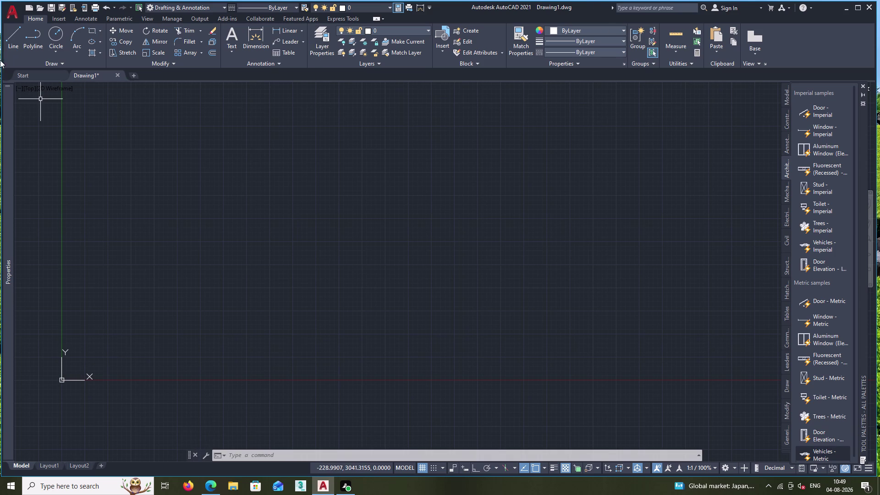
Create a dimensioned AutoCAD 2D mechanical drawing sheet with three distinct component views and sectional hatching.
Draw a circle of diameter 94 at a picked centre point.
click(55, 33)
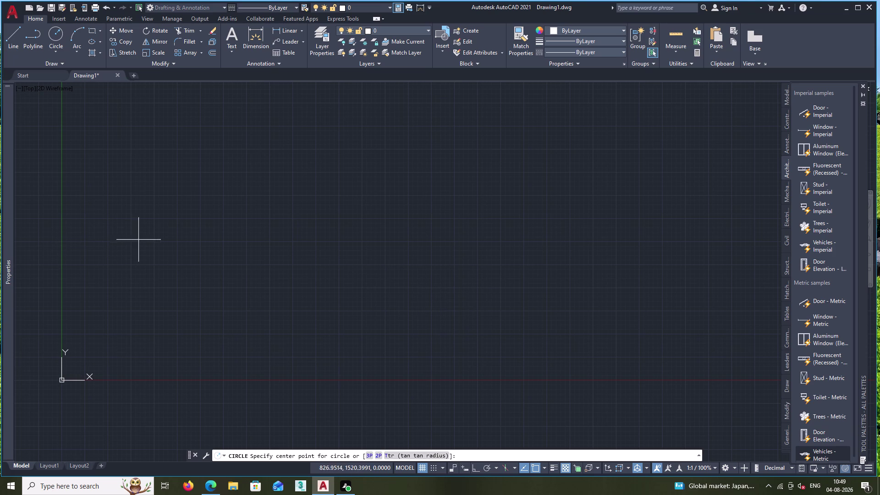
click(222, 207)
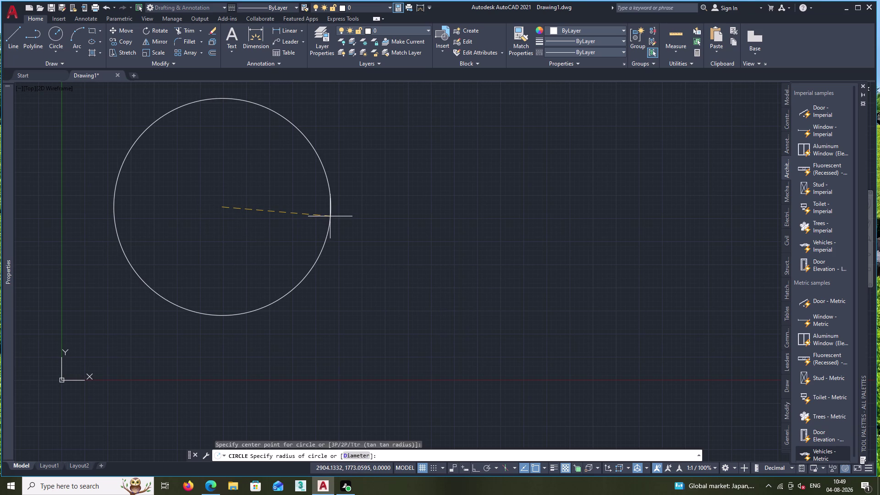
click(353, 453)
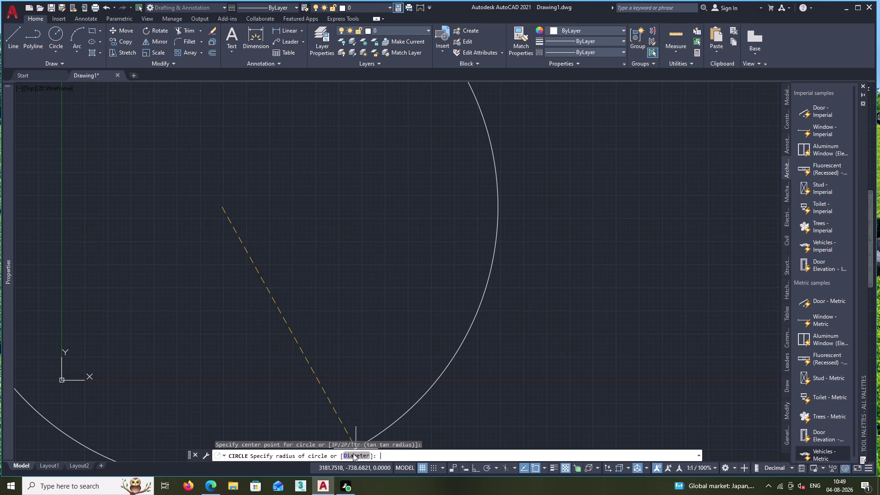
text(94)
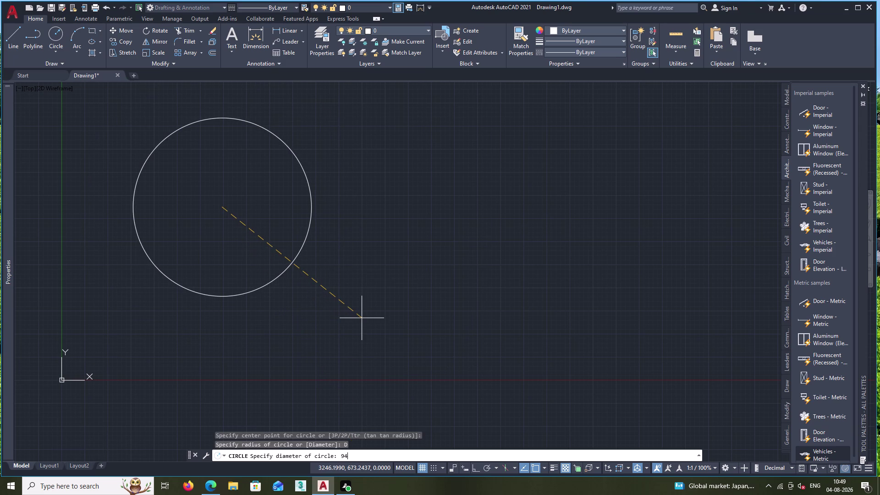
key(Return)
scroll(up, 3)
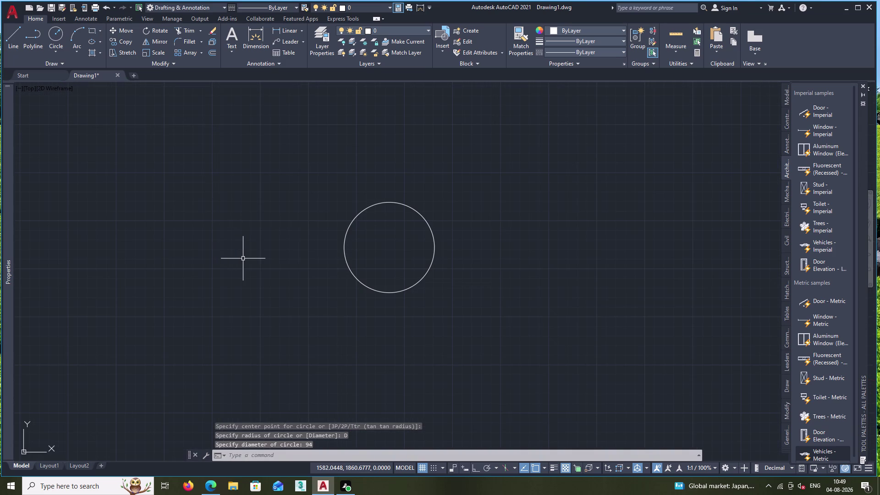
key(space)
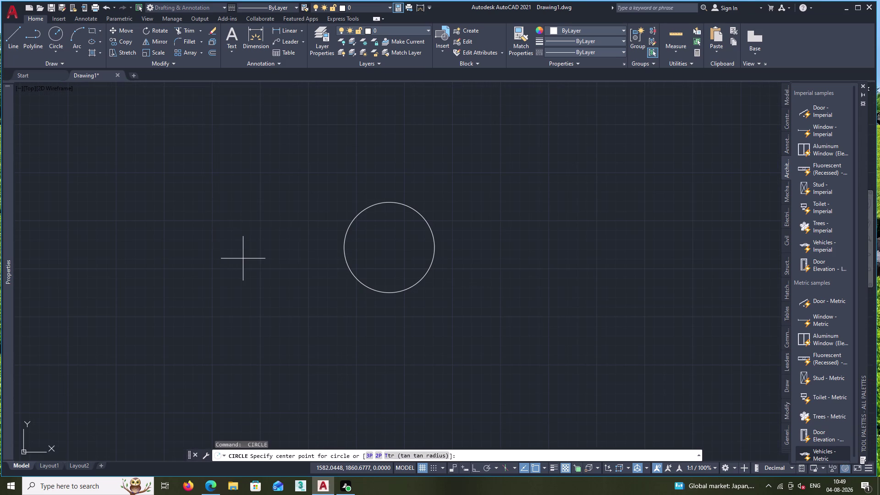
Draw a 74-diameter circle centred on the first circle's centre.
click(54, 38)
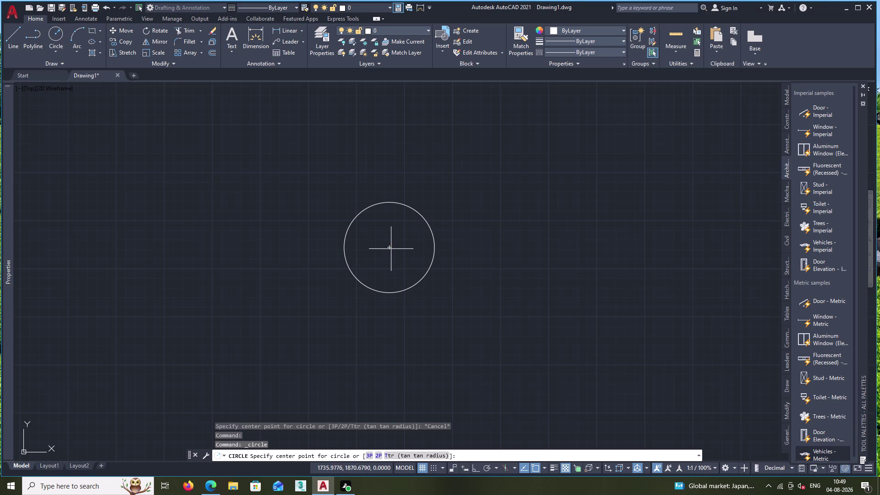
click(390, 248)
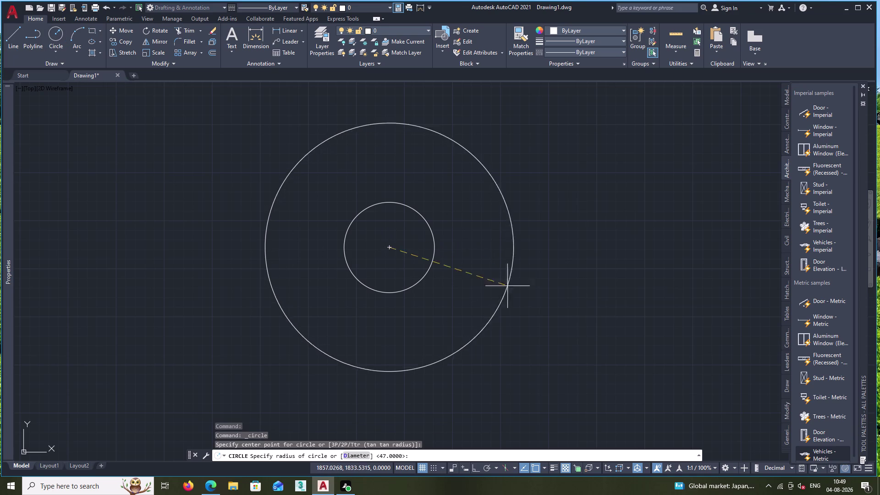
click(358, 453)
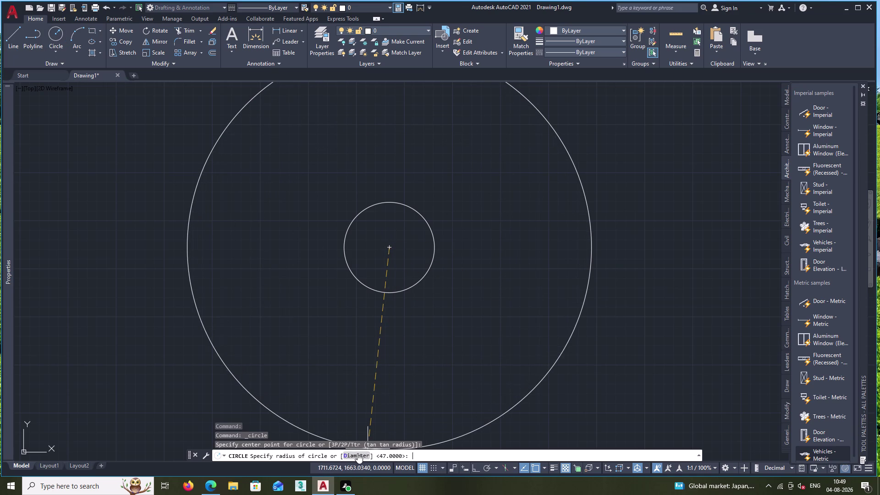
text(74)
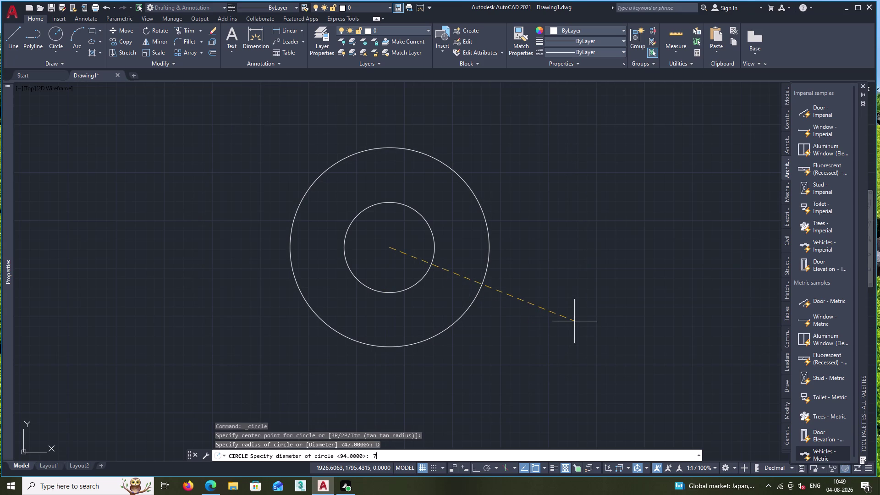
key(Return)
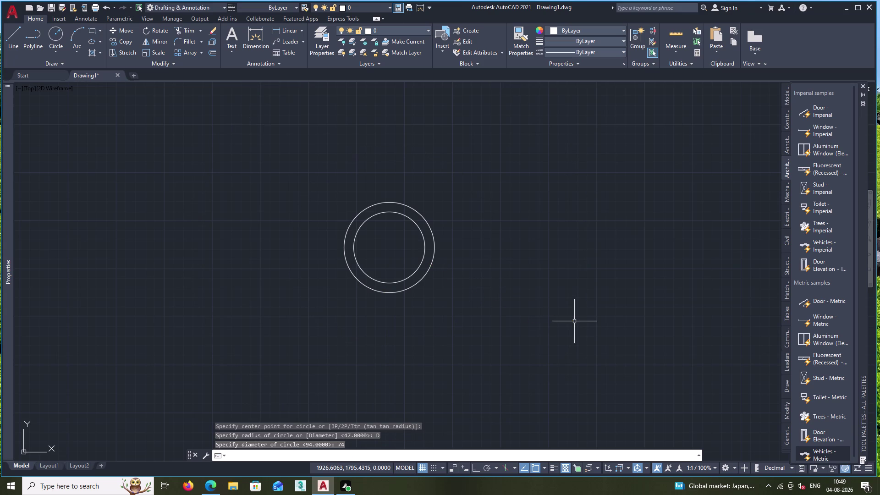
click(370, 288)
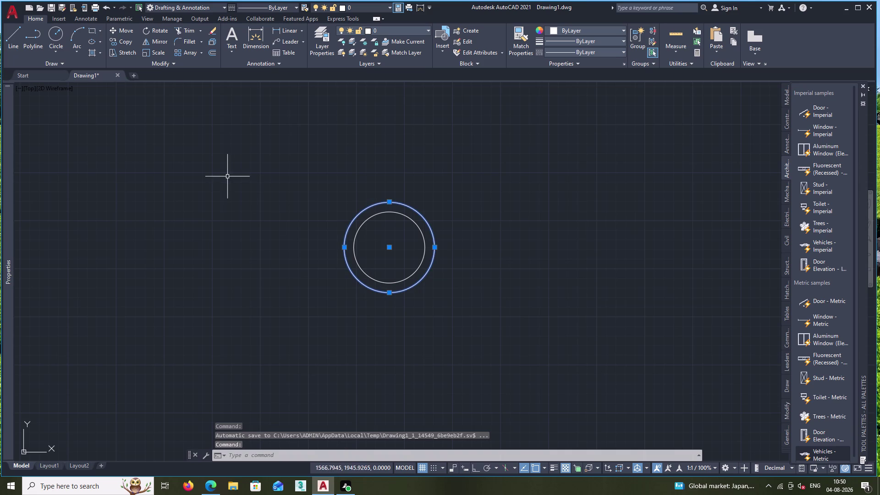
Draw the innermost 54-diameter circle on the shared centre, retrying once after an abandoned attempt.
key(Escape)
click(55, 35)
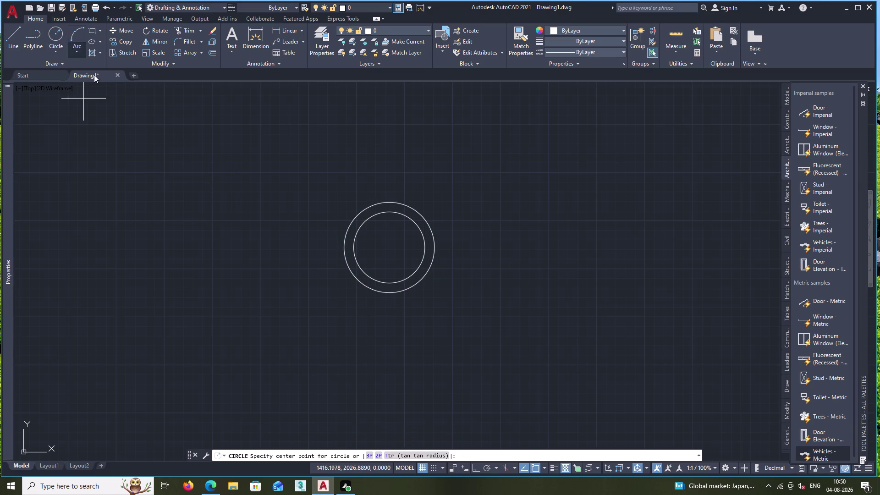
click(386, 246)
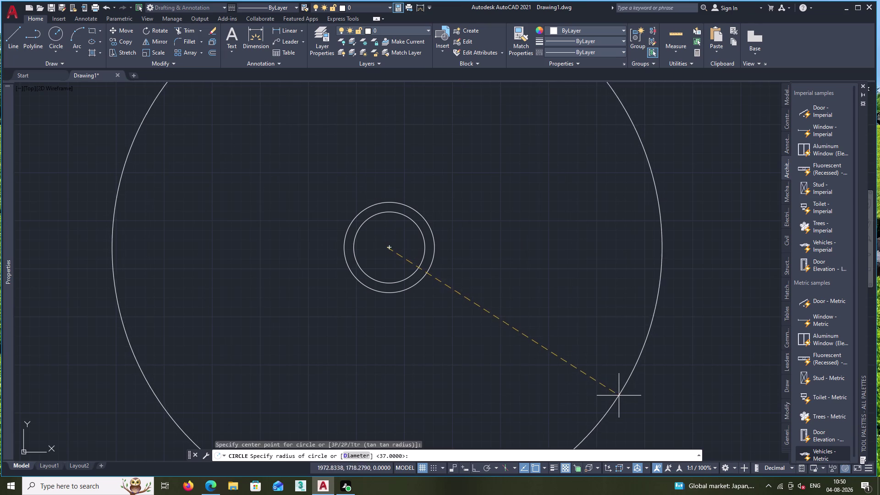
key(Escape)
click(53, 38)
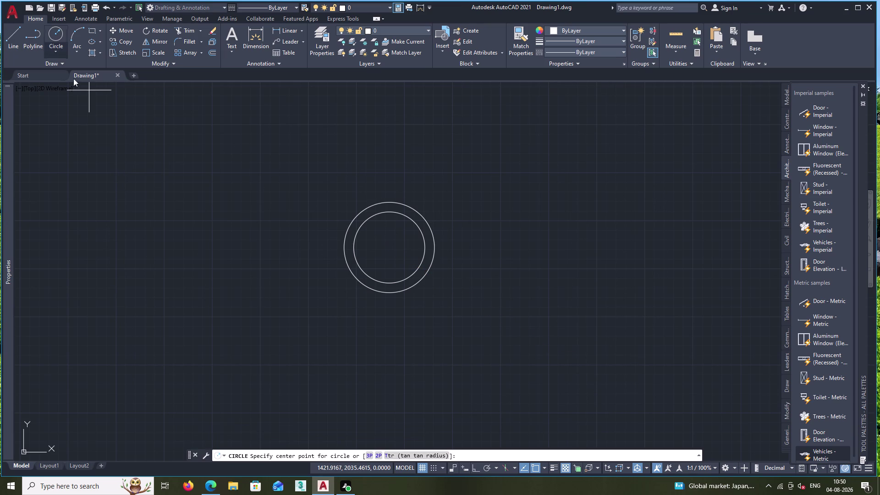
click(388, 247)
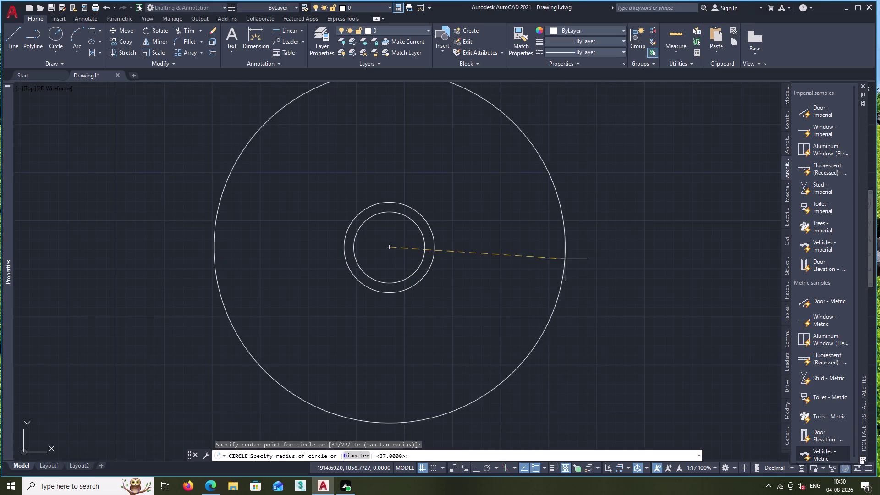
click(354, 458)
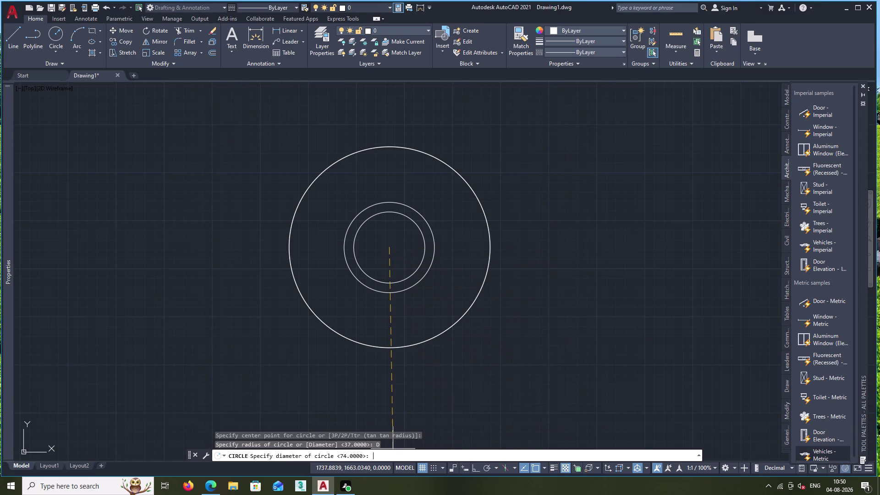
text(54)
key(Return)
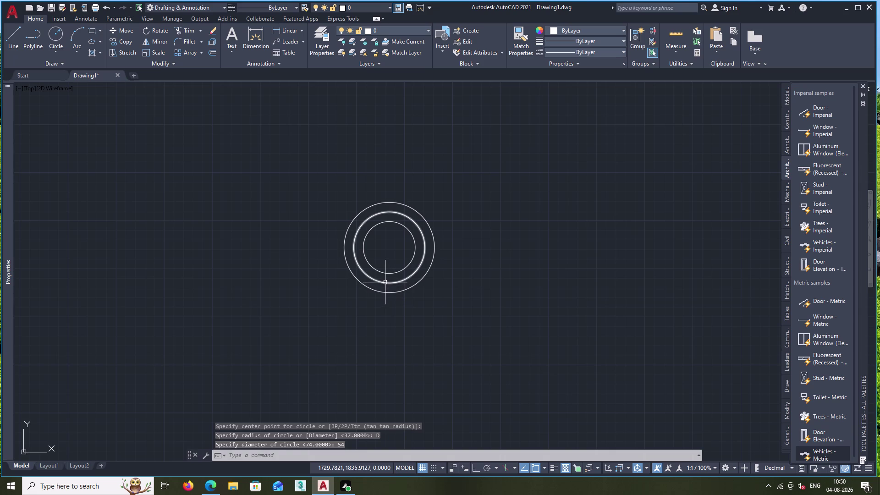
click(300, 25)
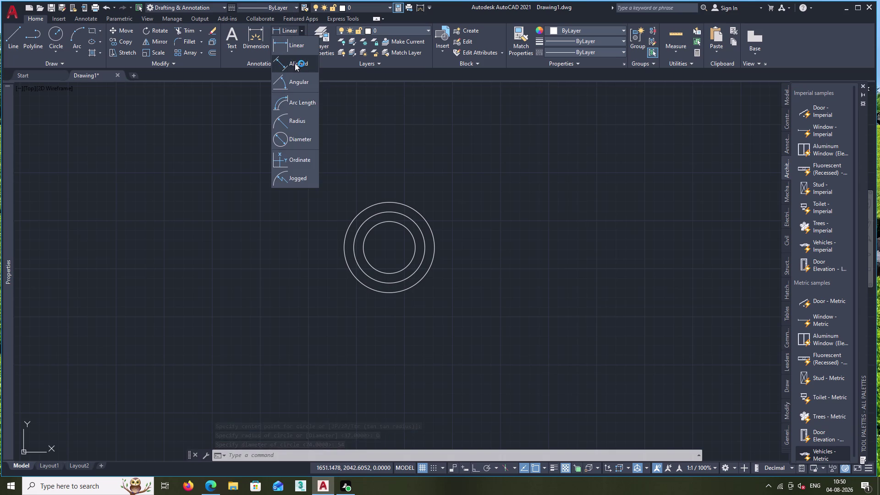
Cancel a trial diameter dimension on the inner circle and open Dimension Style Manager with D.
click(296, 119)
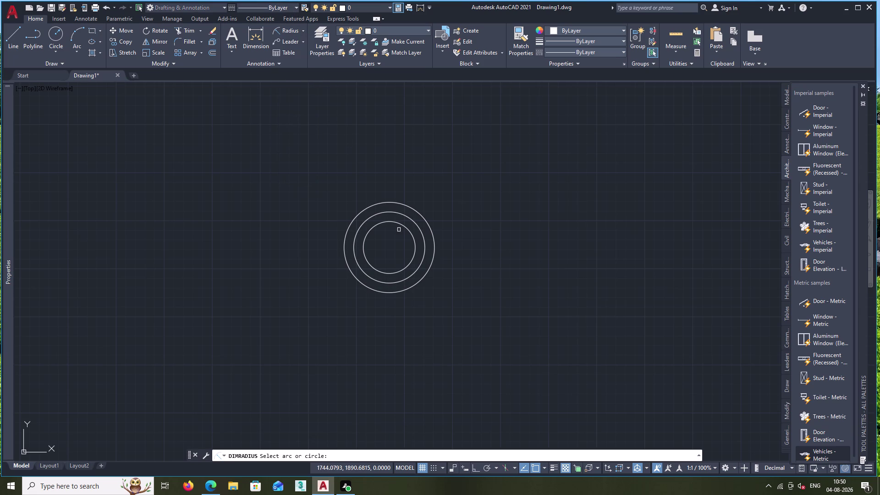
click(302, 28)
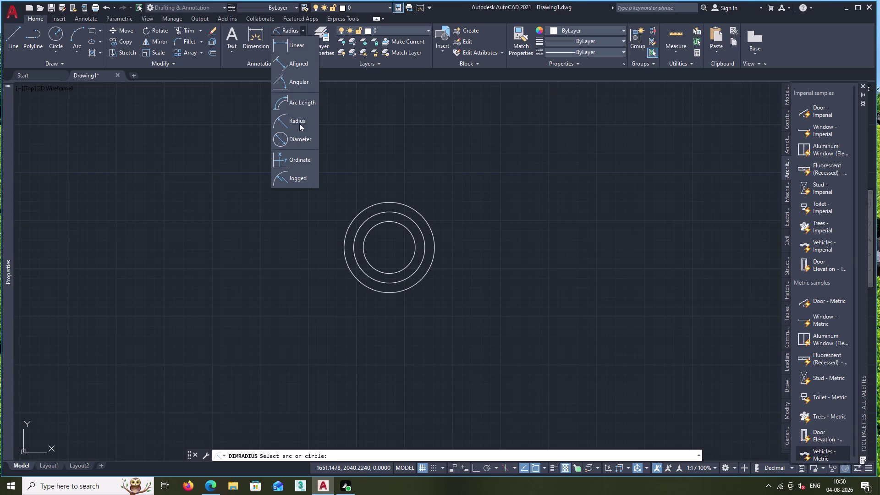
click(300, 135)
click(408, 233)
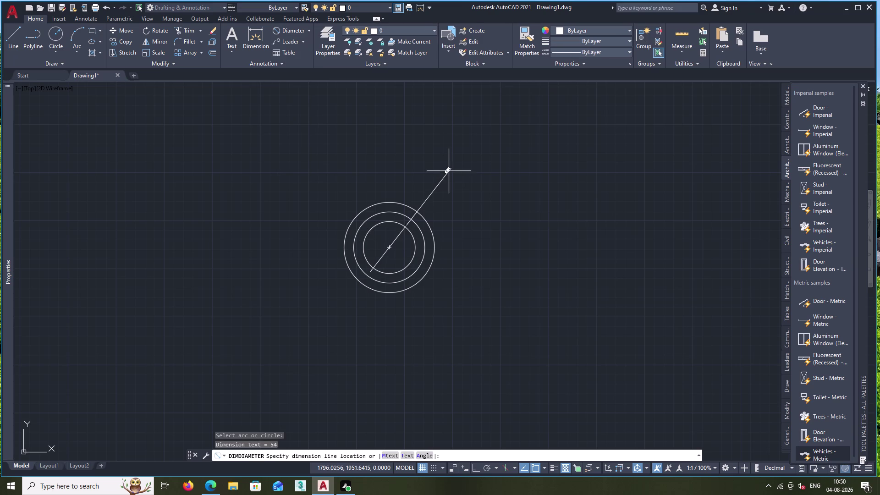
scroll(up, 3)
scroll(down, 3)
scroll(down, 3)
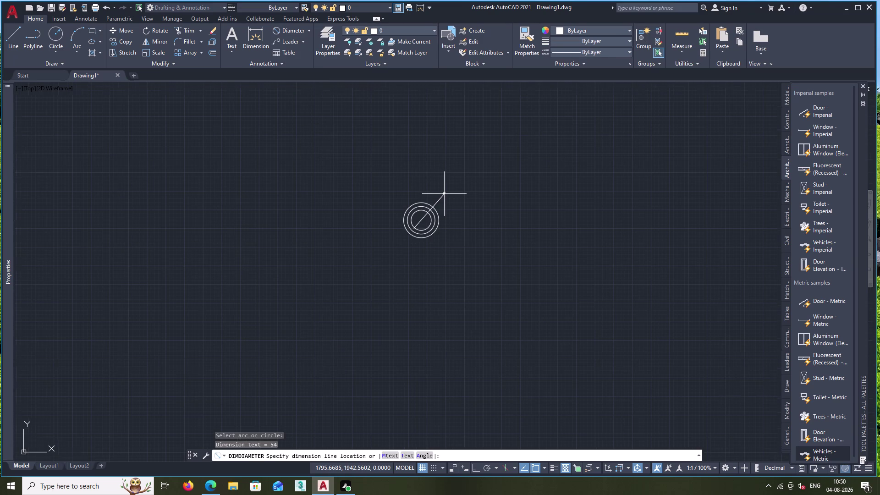
key(Escape)
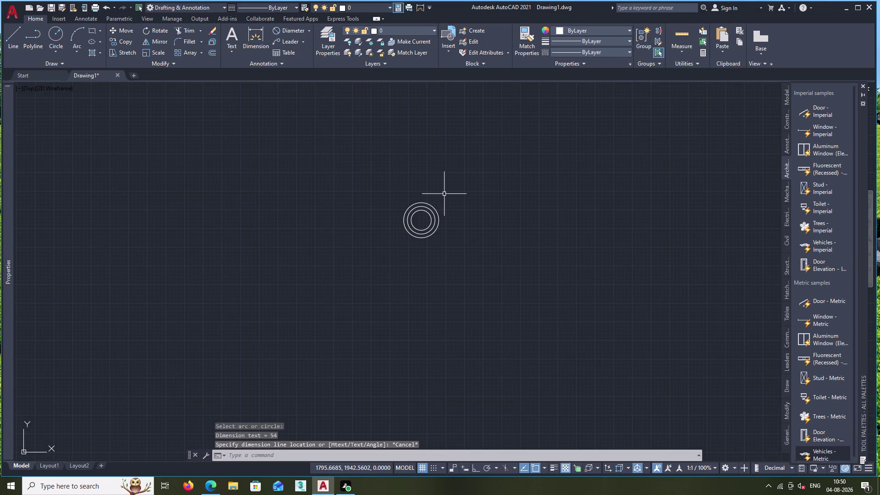
key(d)
key(Return)
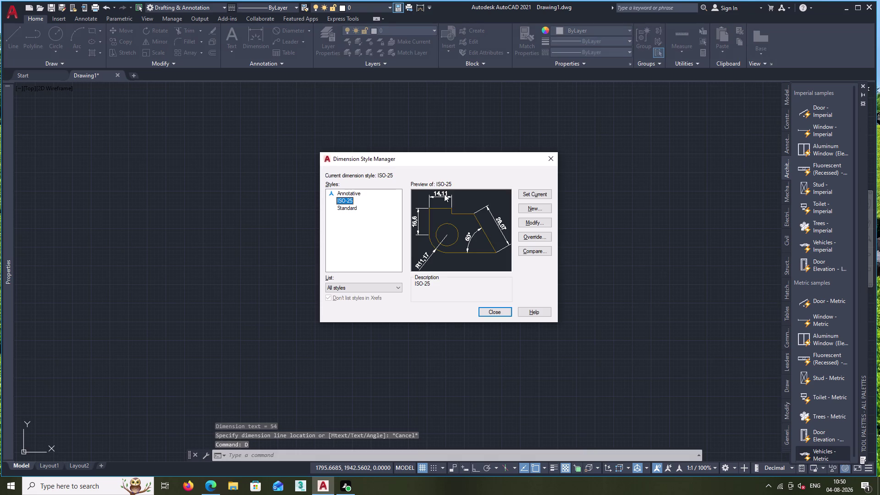
Modify the ISO-25 style, entering 4 in its Symbols and Arrows settings.
click(534, 225)
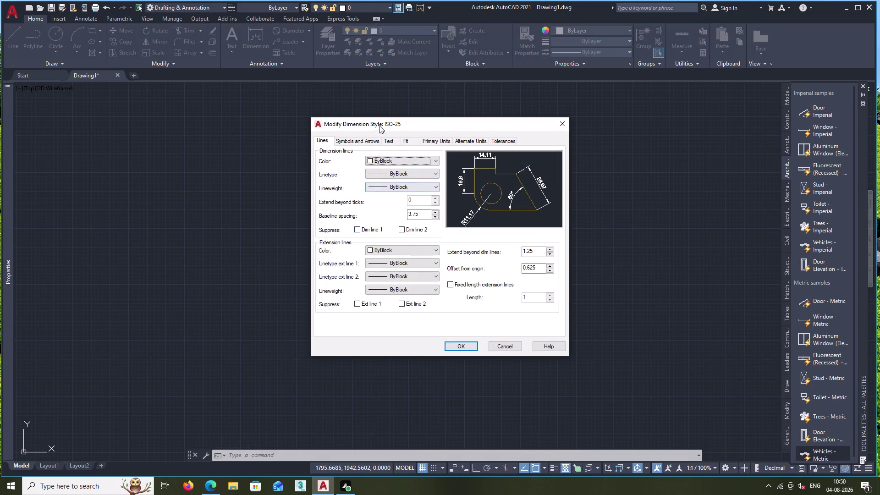
click(387, 139)
click(350, 140)
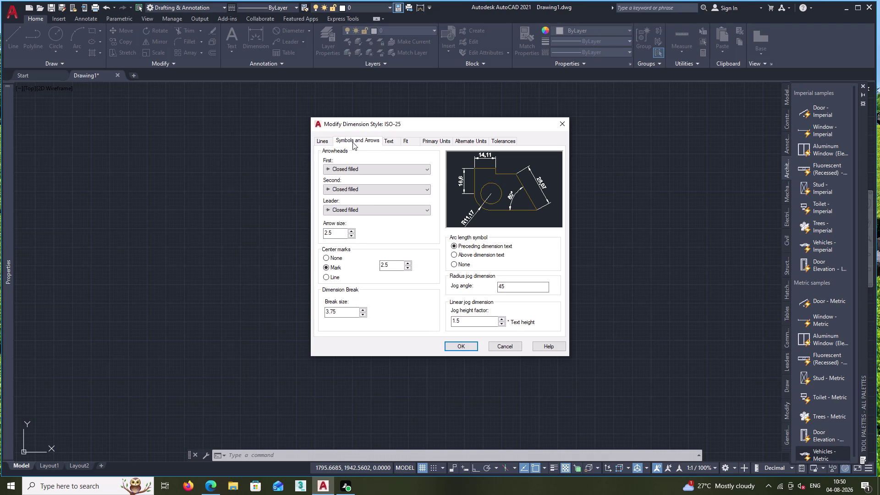
click(336, 232)
key(BackSpace)
key(BackSpace)
key(BackSpace)
key(4)
key(Return)
click(390, 142)
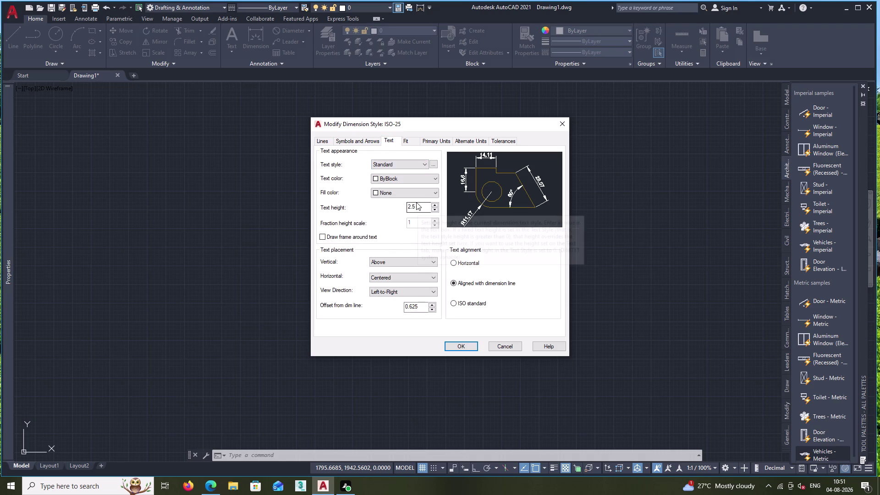
Change the ISO-25 text height from 2.5 to 5.
click(416, 202)
click(419, 206)
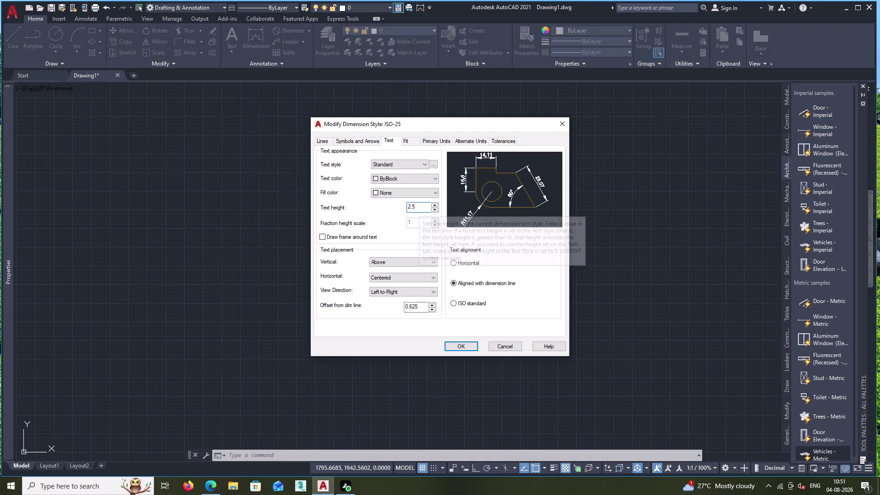
key(BackSpace)
key(BackSpace)
key(BackSpace)
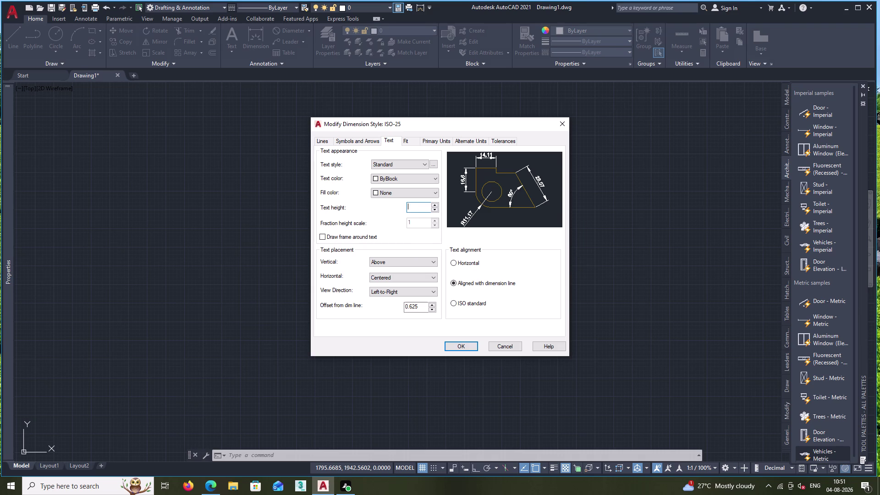
key(5)
key(Return)
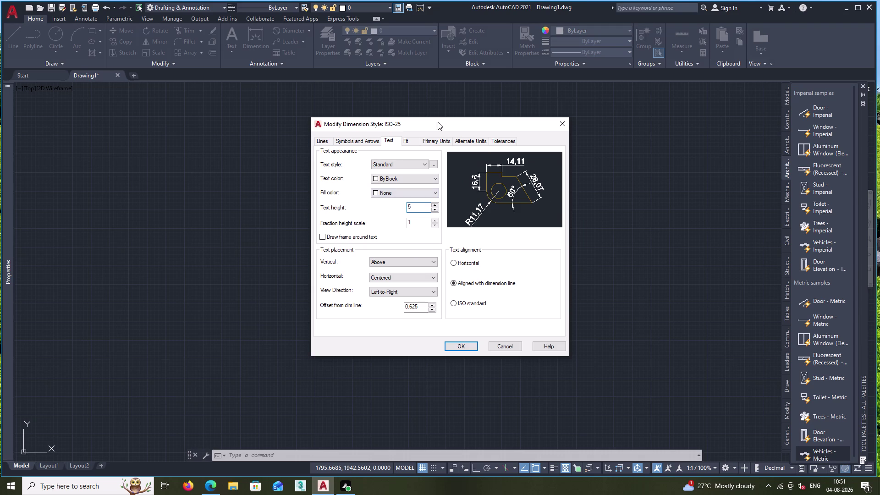
click(434, 140)
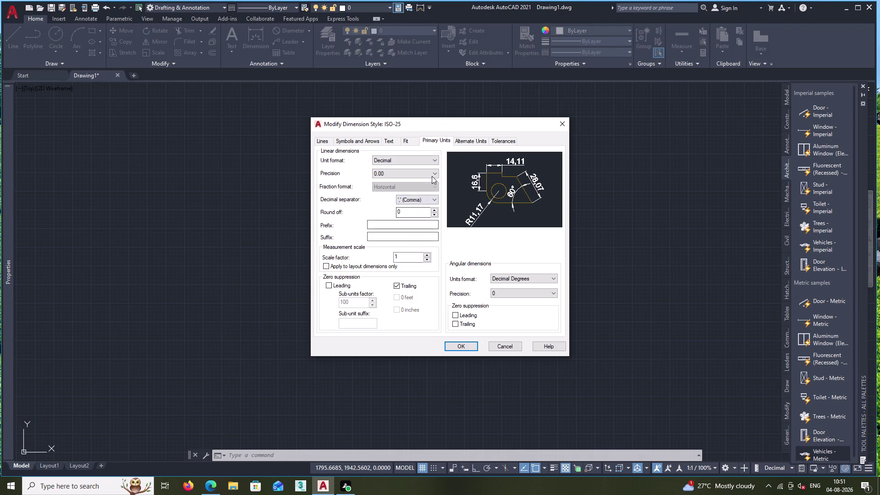
Set ISO-25 linear precision to 0 in Decimal format, then accept and close the manager.
click(433, 174)
click(420, 180)
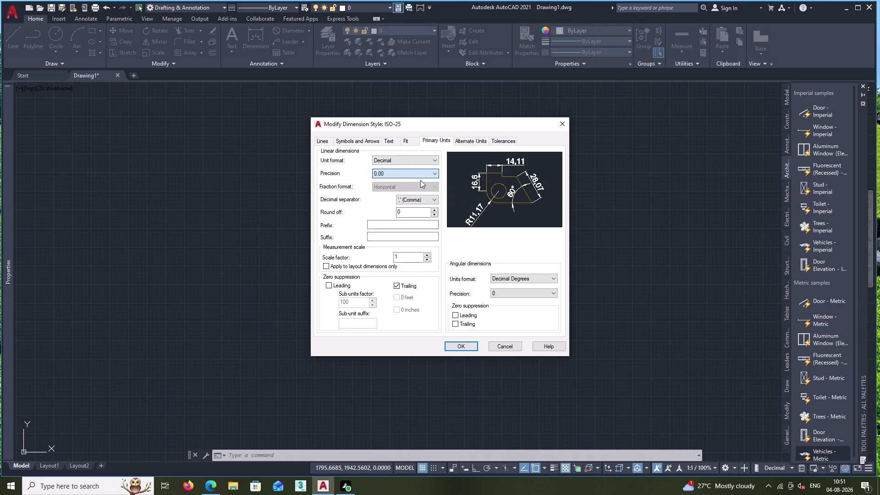
click(431, 159)
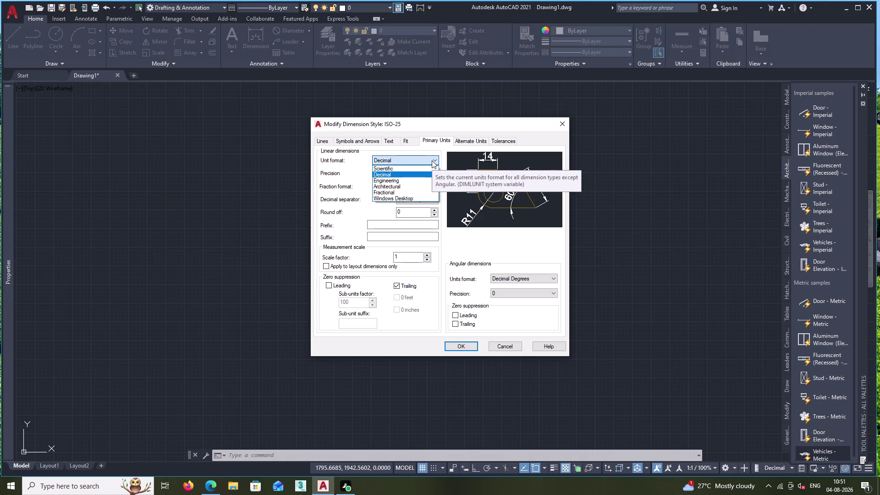
click(432, 160)
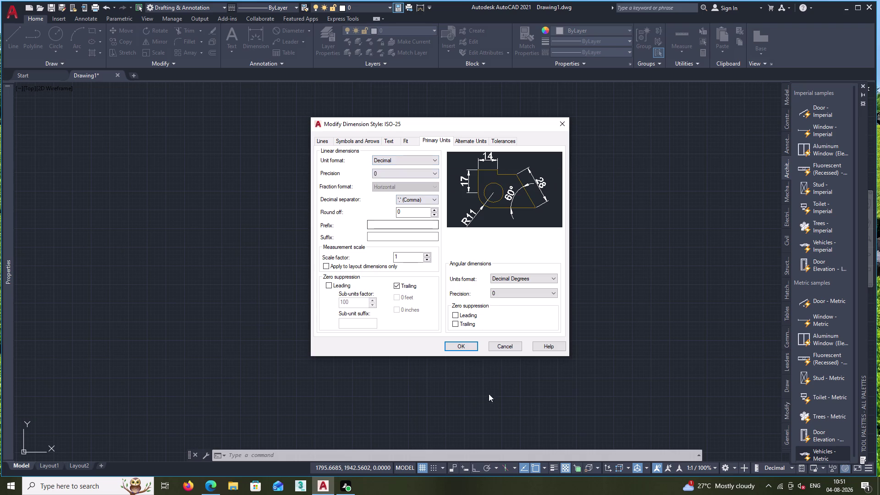
click(466, 346)
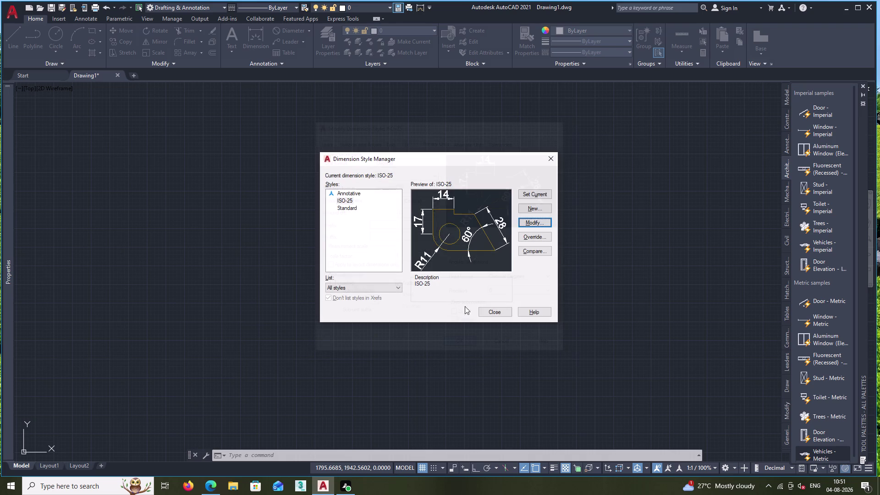
click(485, 309)
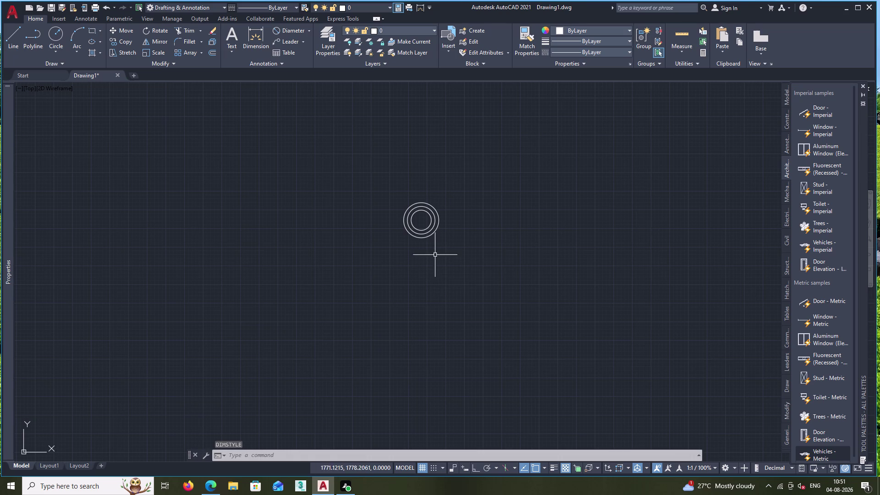
scroll(up, 3)
middle_drag(340, 191, 343, 196)
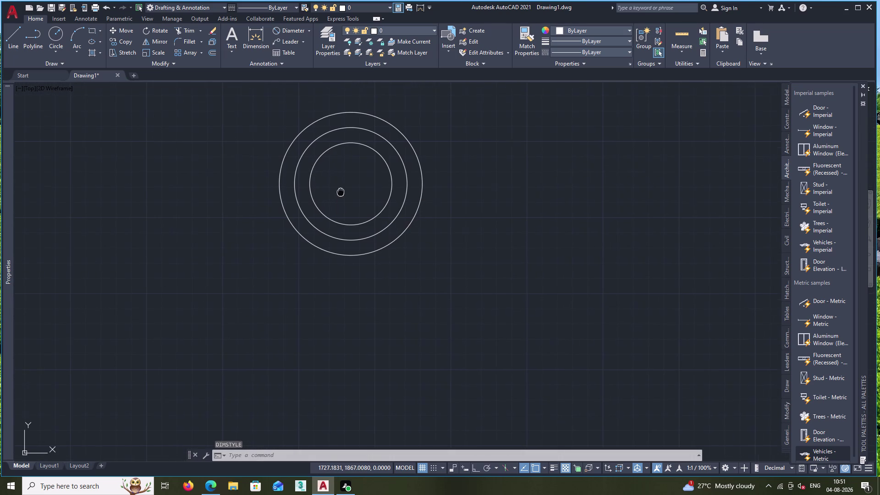
middle_drag(343, 196, 367, 255)
click(272, 29)
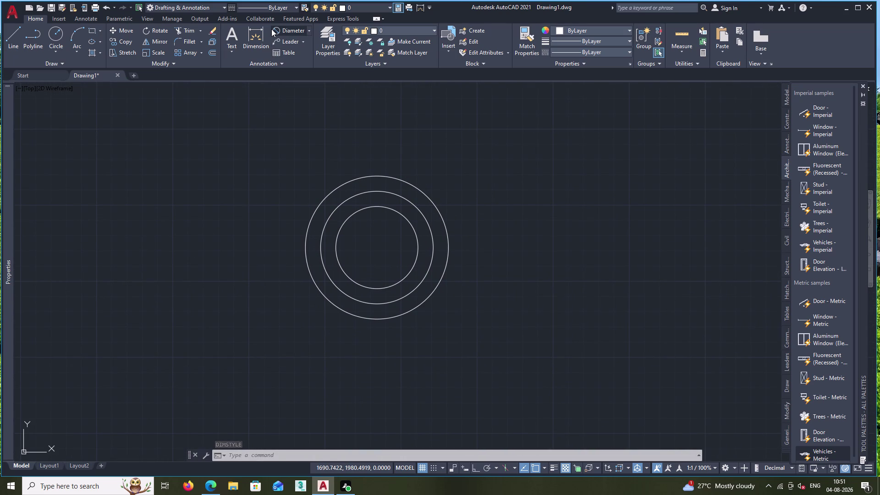
click(406, 217)
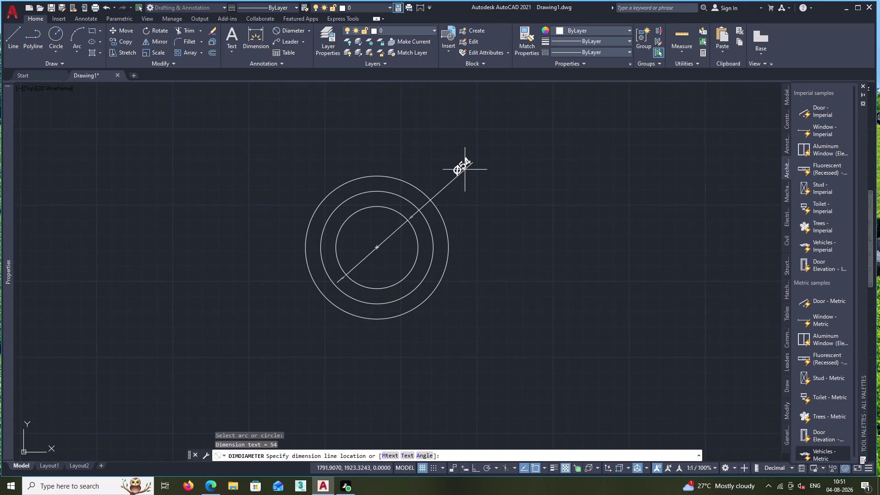
key(Escape)
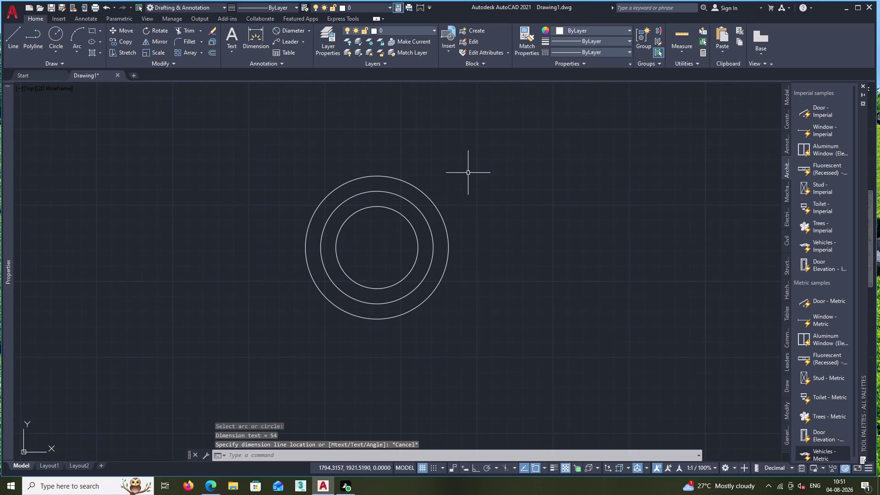
key(space)
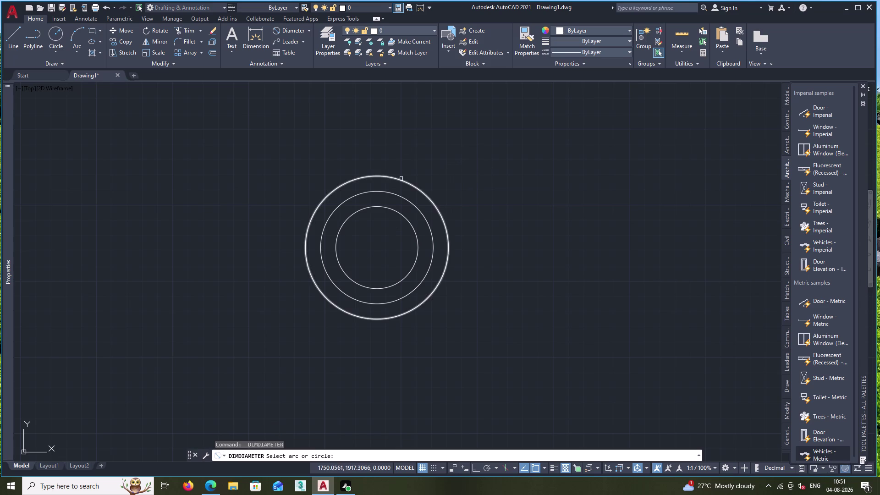
click(406, 199)
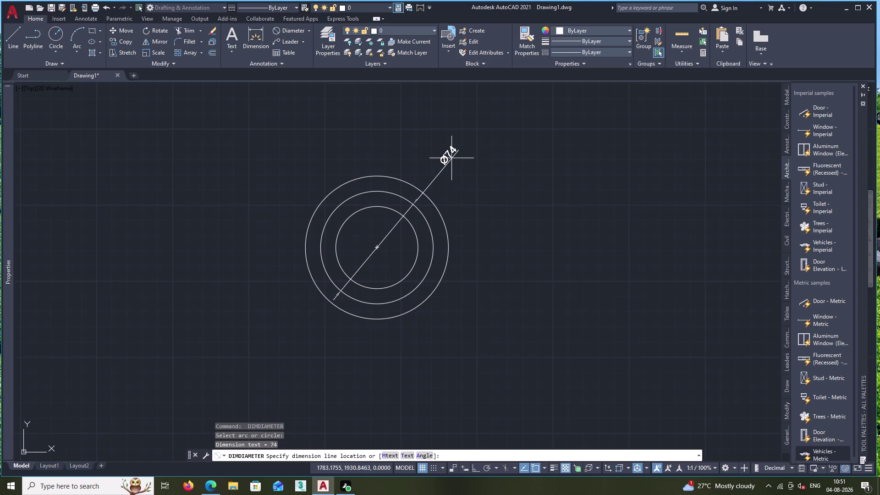
key(Escape)
key(space)
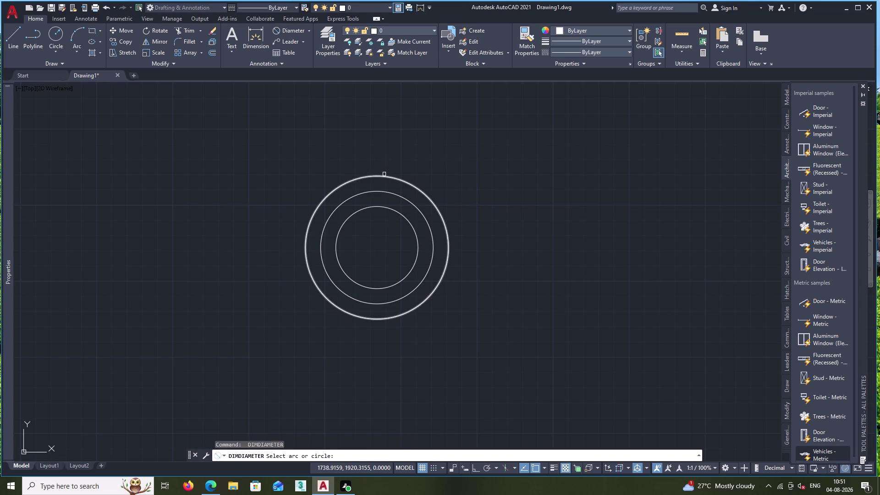
click(384, 174)
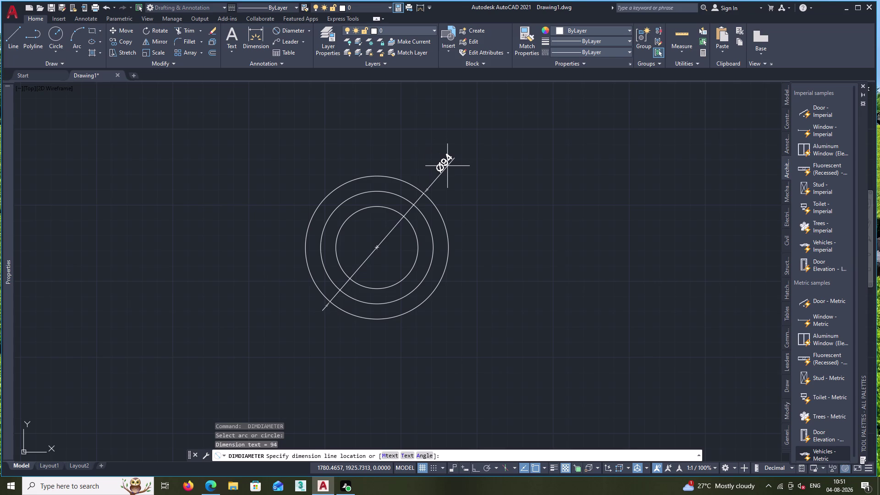
key(Escape)
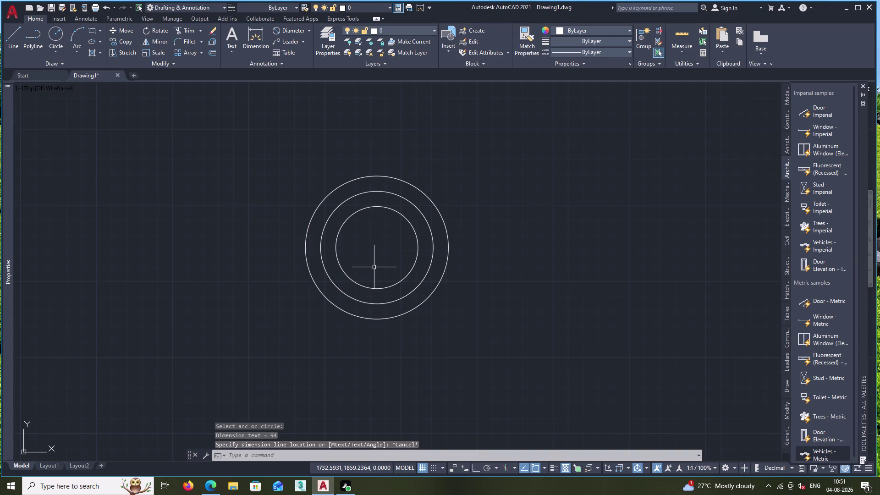
Load the ACAD_ISO02W100 linetype through the Linetype Manager.
click(322, 262)
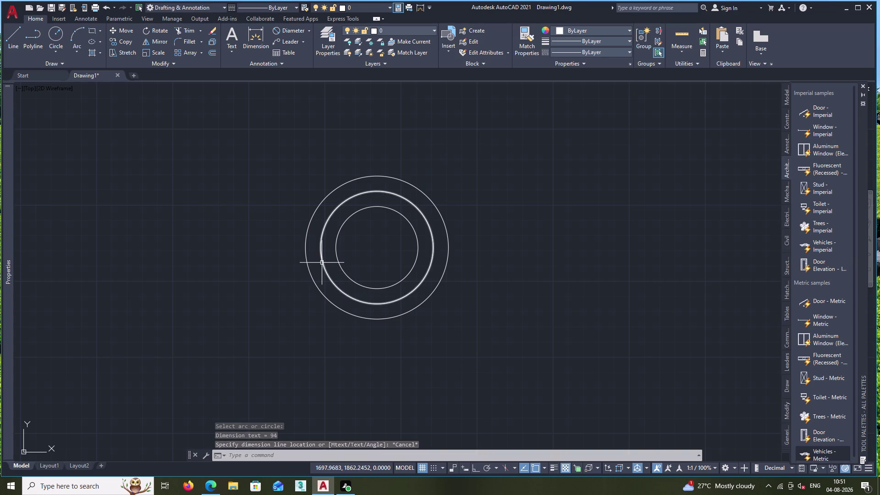
click(626, 53)
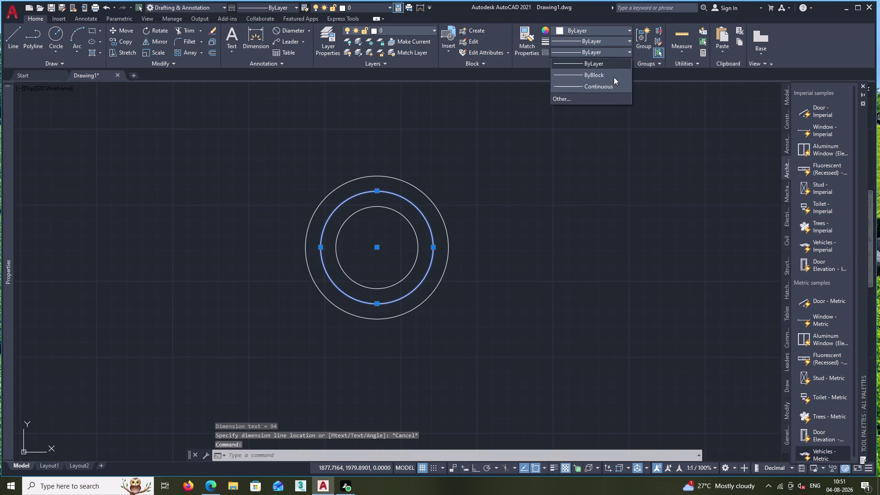
click(588, 95)
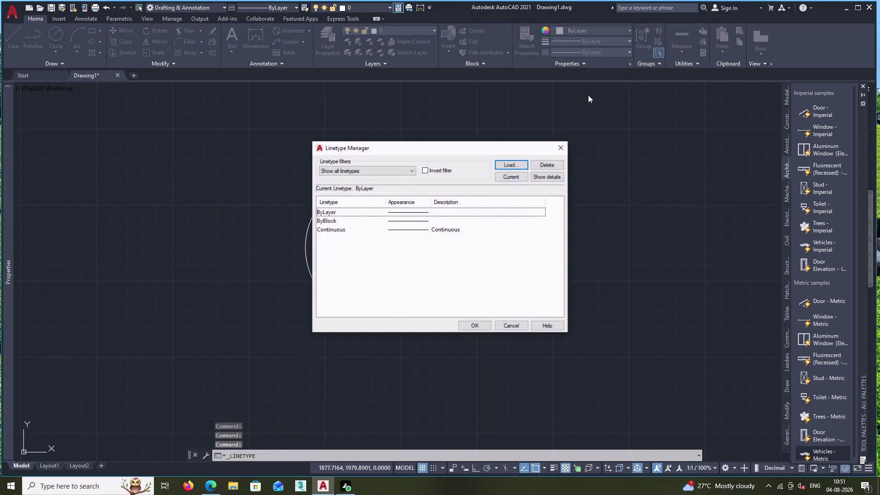
click(511, 159)
click(512, 161)
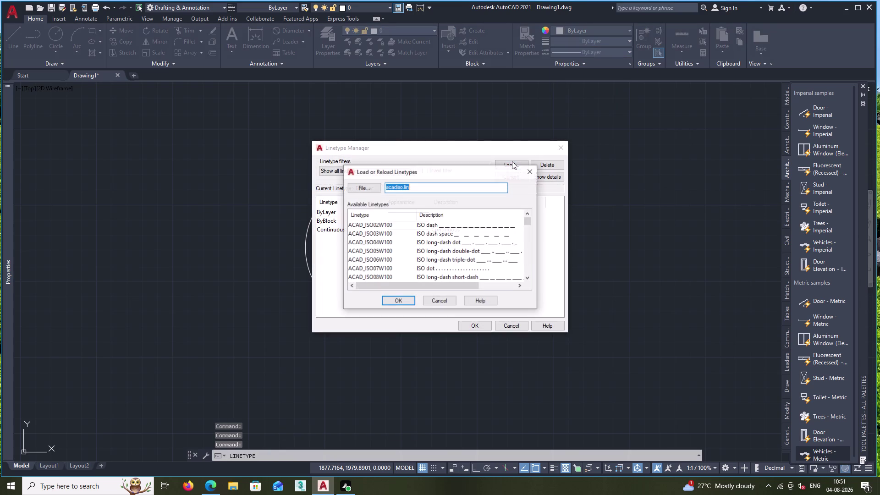
click(473, 227)
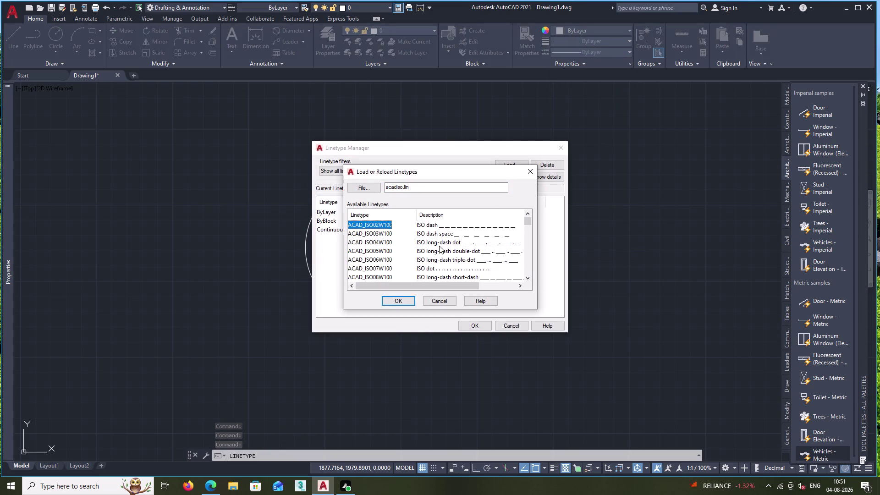
double_click(405, 304)
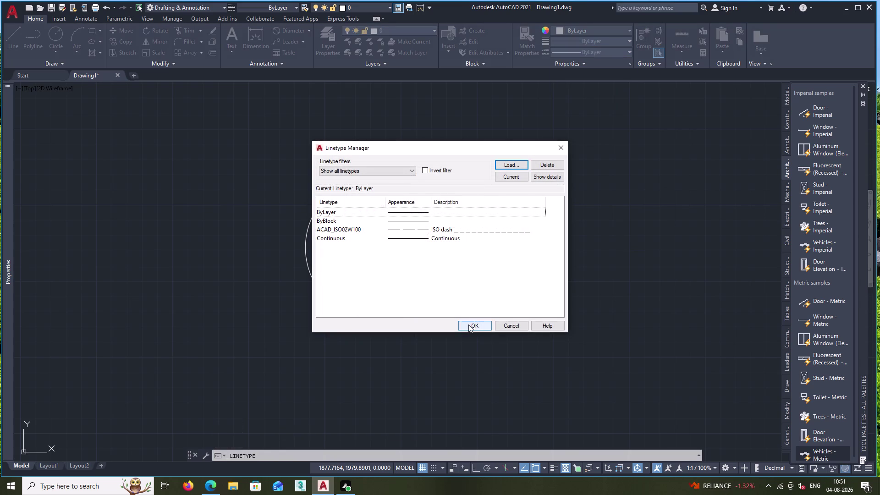
click(468, 325)
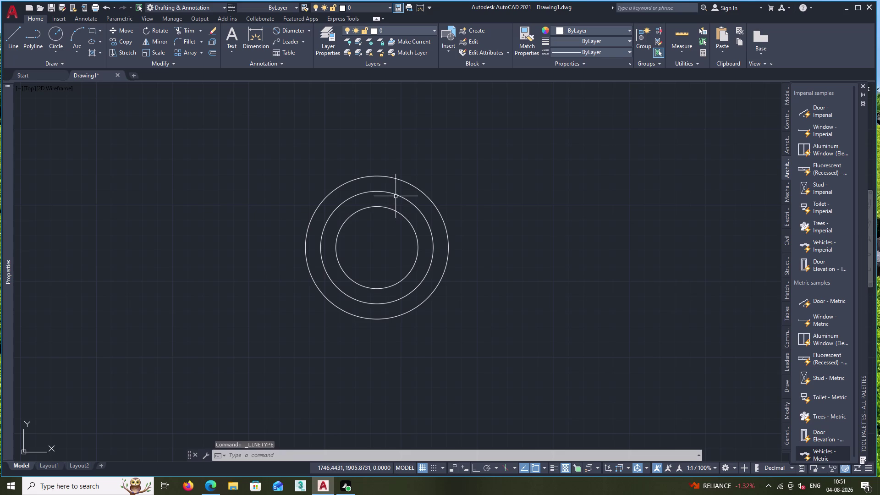
Assign ACAD_ISO02W100 to the middle 74 circle and recentre the view.
click(397, 196)
click(610, 51)
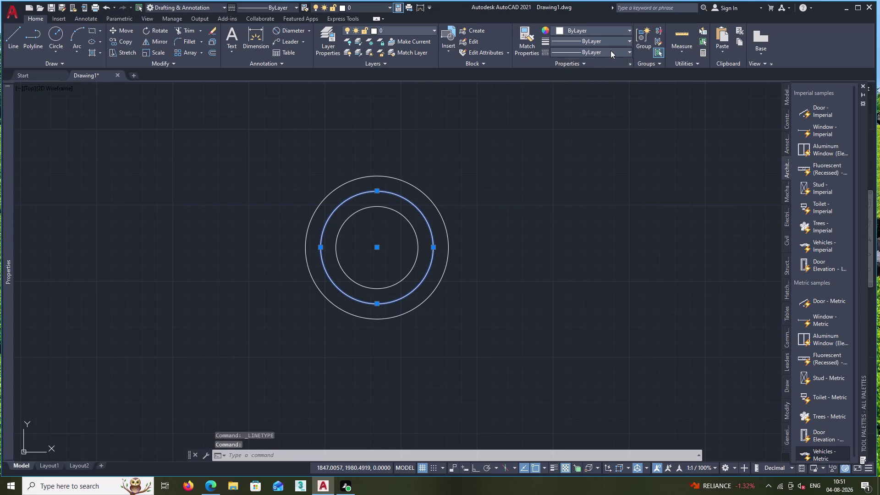
click(589, 85)
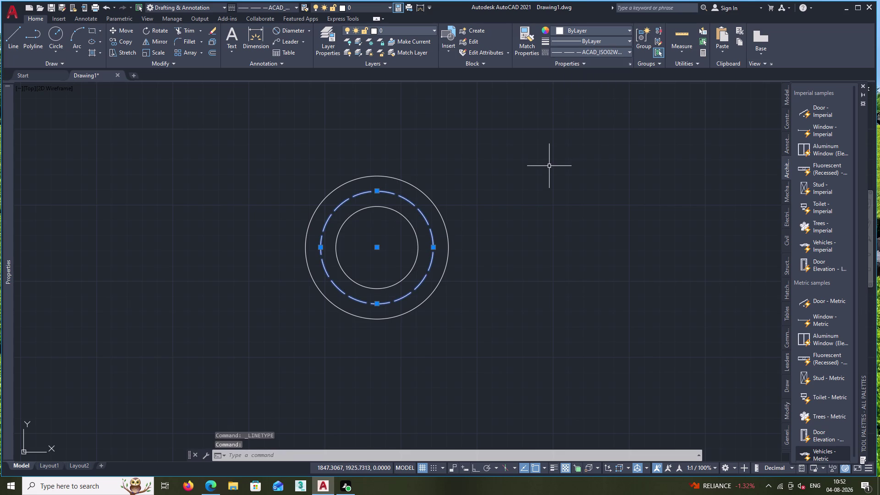
key(Escape)
middle_drag(358, 258, 377, 255)
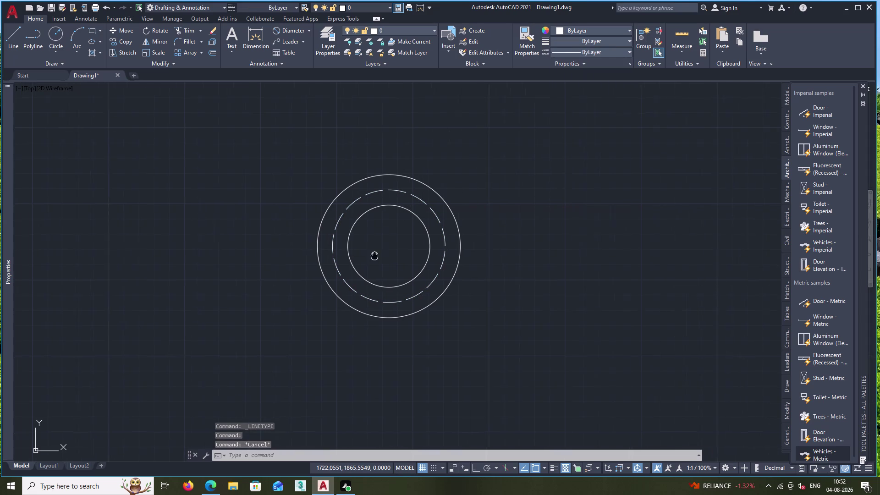
middle_drag(377, 255, 409, 251)
Draw horizontal centre-line pieces left and right from the circles' centre with Ortho on.
click(8, 38)
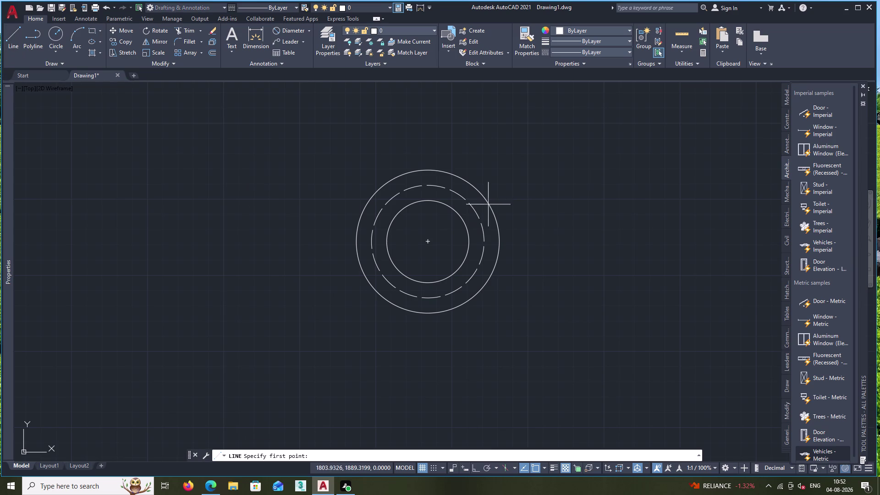
click(428, 241)
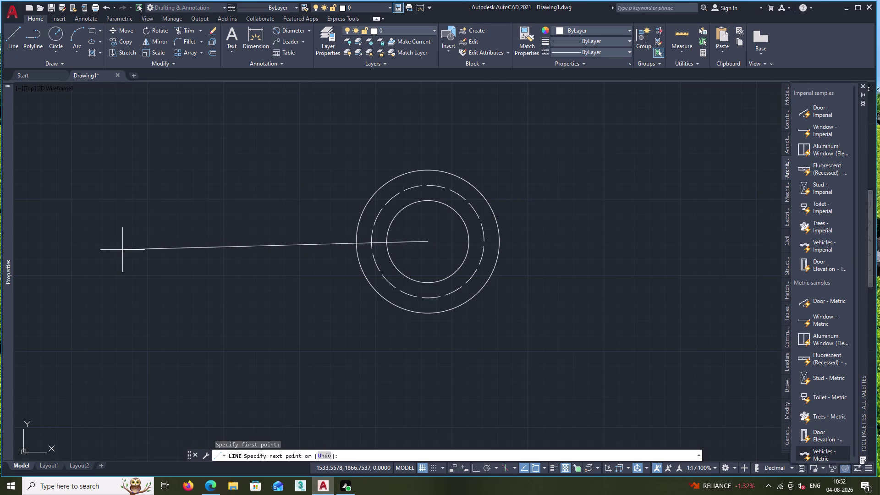
key(F8)
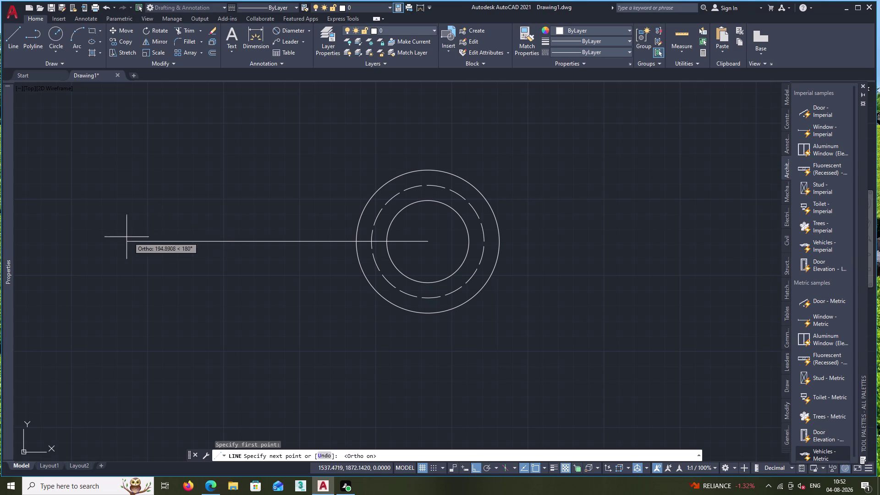
click(194, 239)
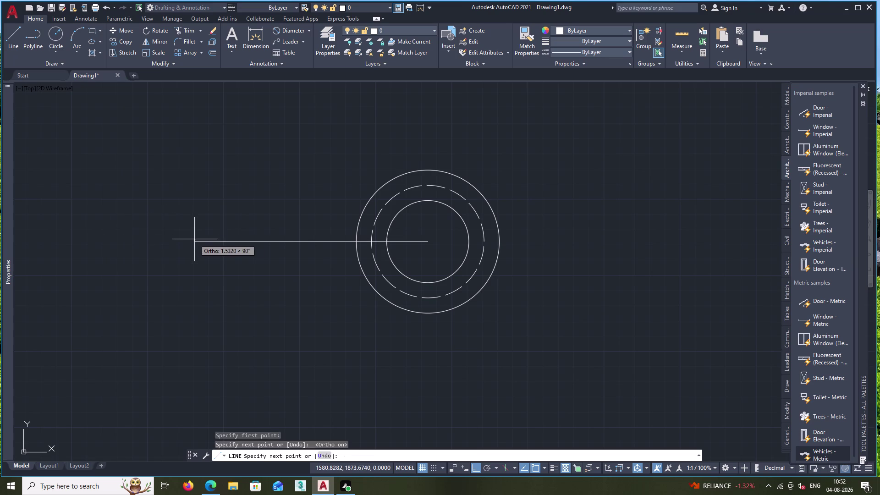
key(Escape)
key(space)
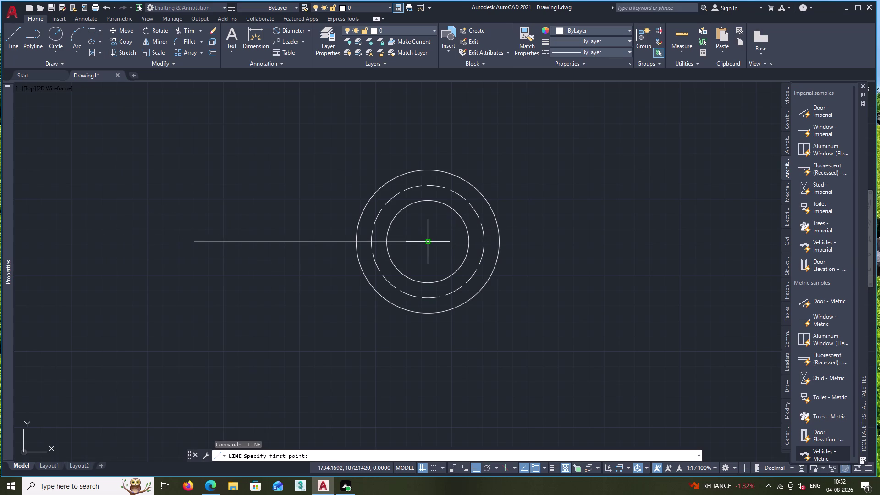
click(426, 242)
click(697, 237)
key(Escape)
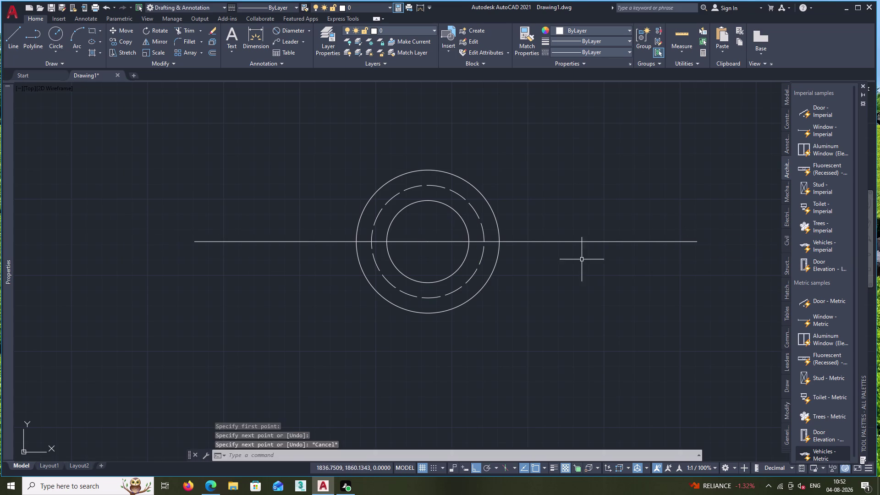
Draw vertical centre-line pieces upward and downward from the circles' centre.
key(space)
click(429, 242)
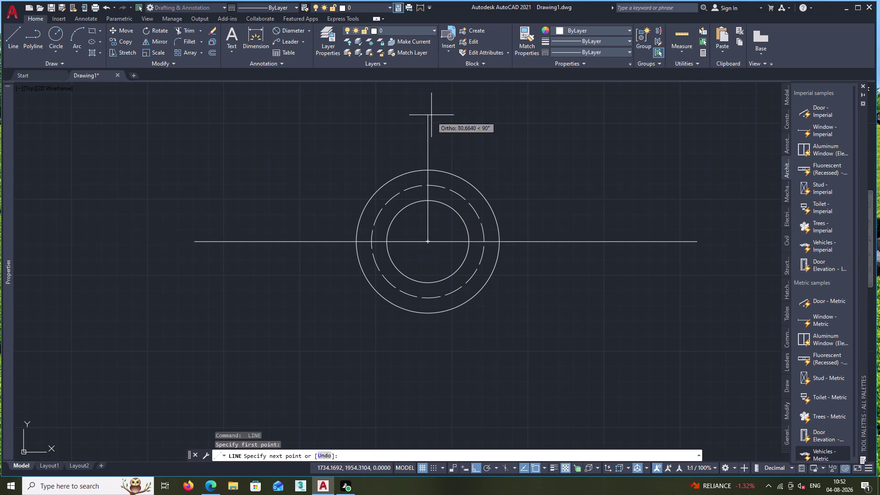
click(429, 94)
key(Escape)
key(space)
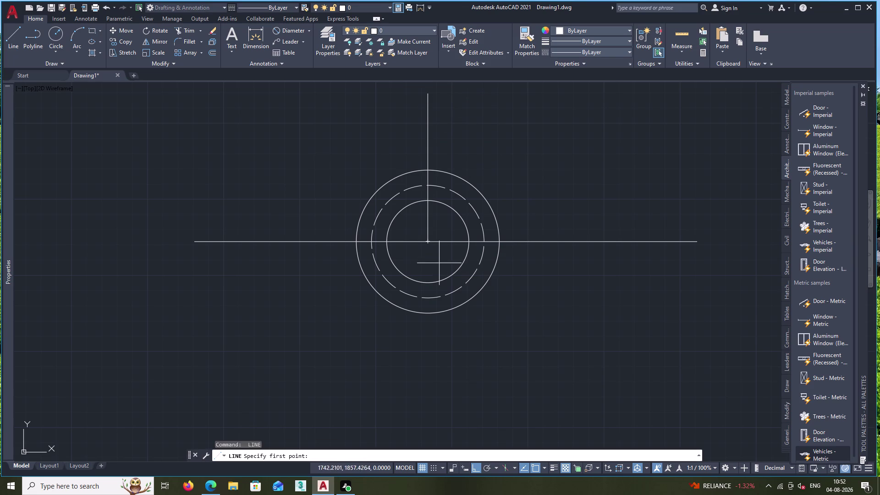
click(427, 242)
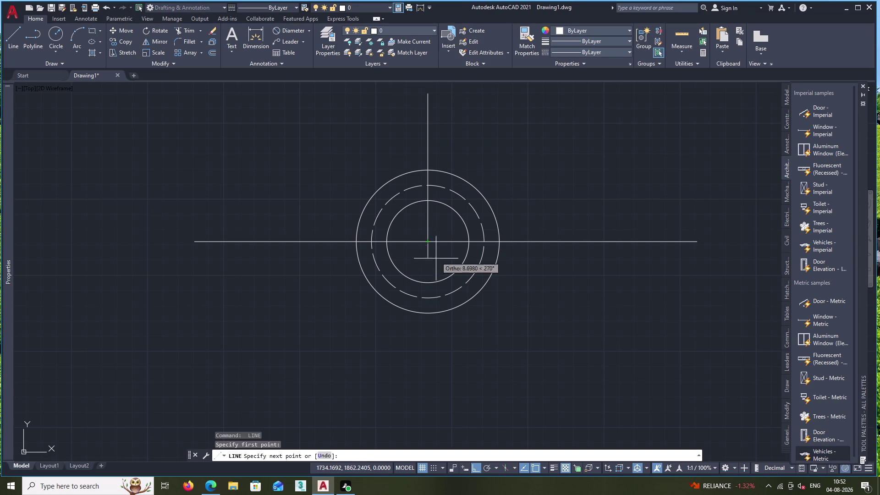
click(423, 387)
key(Escape)
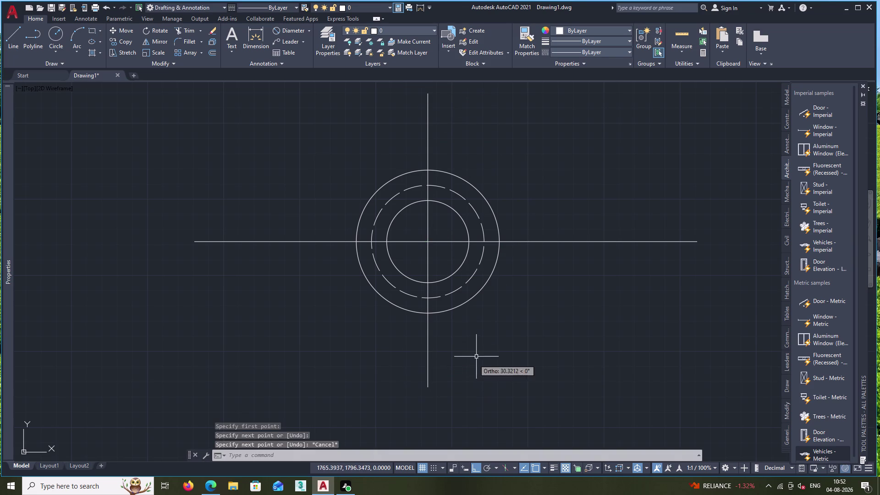
click(306, 243)
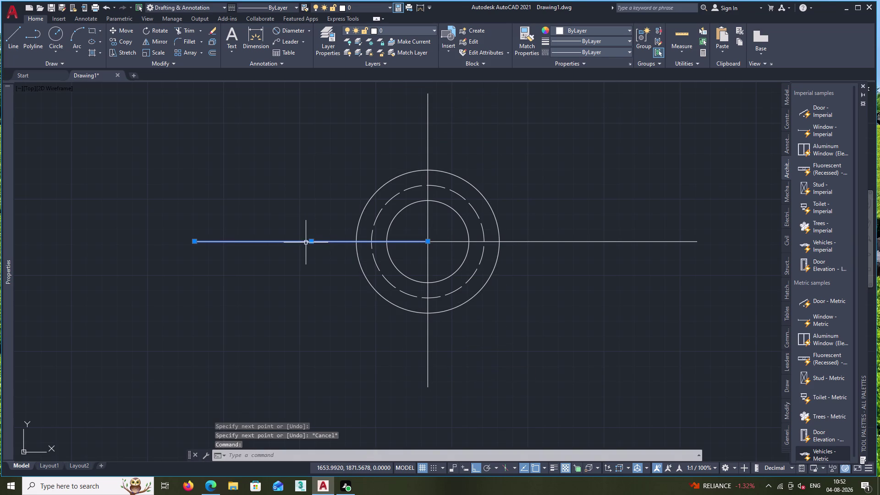
Join the four centre-line pieces into polylines with JOIN.
click(428, 150)
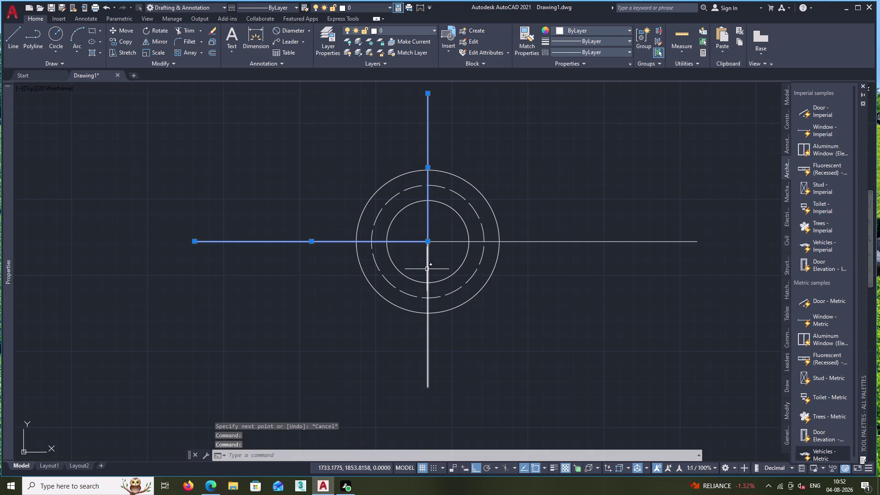
click(428, 268)
double_click(454, 243)
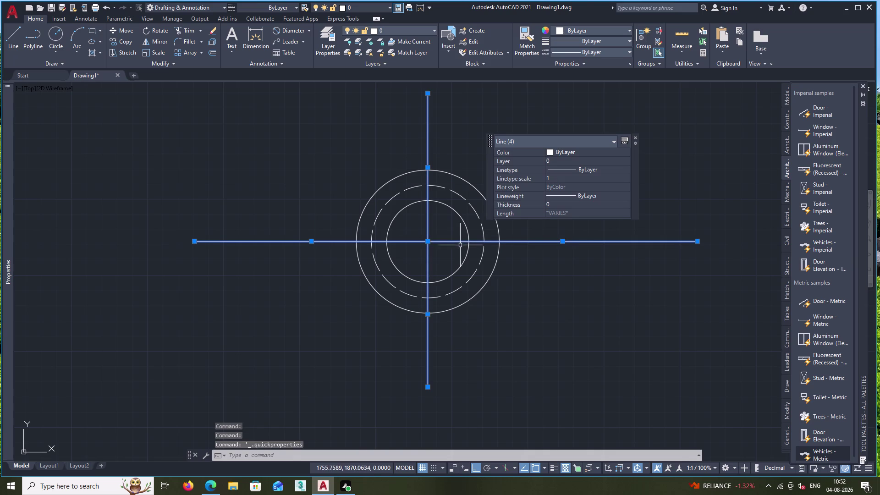
key(j)
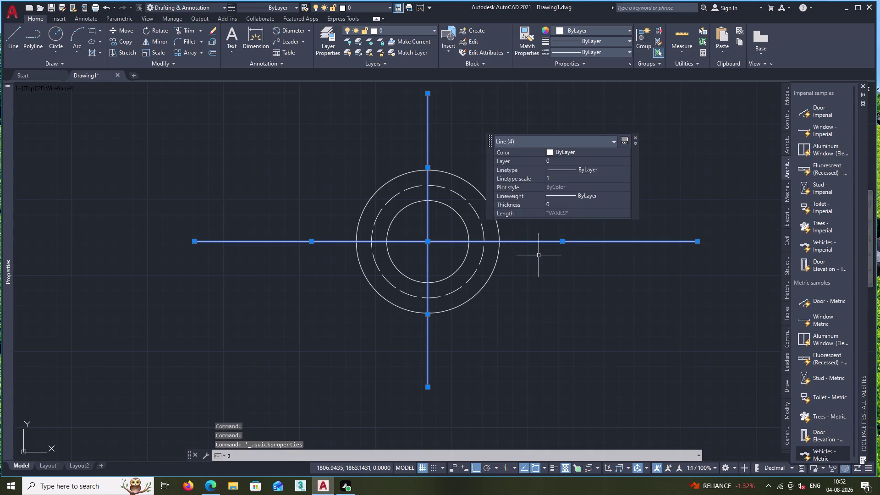
key(Return)
click(403, 243)
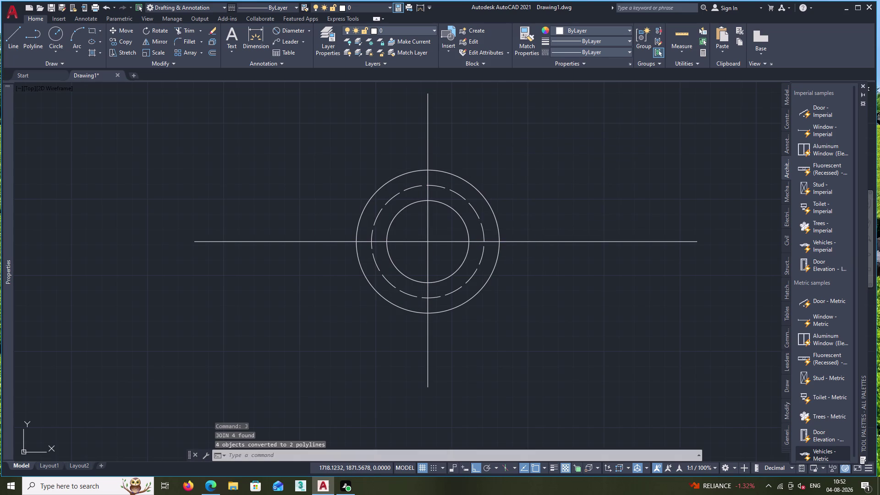
Give both centre-line polylines the ACAD_ISO02W100 dashed linetype.
click(419, 231)
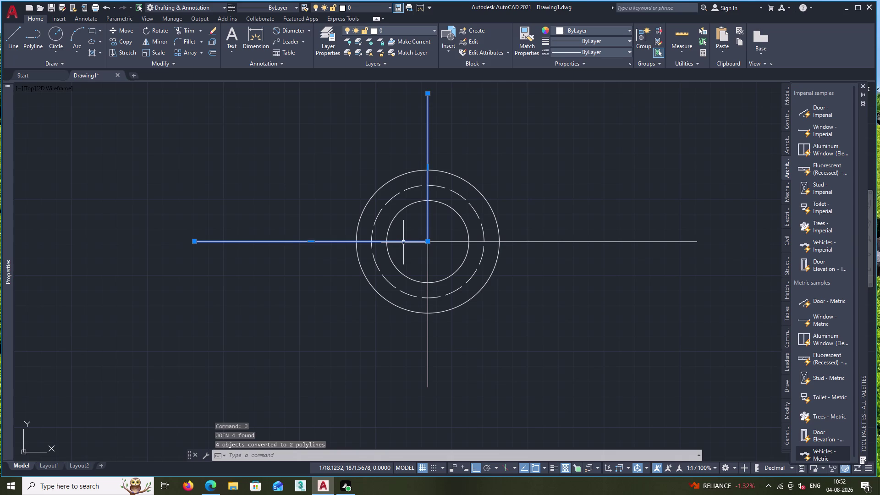
click(411, 222)
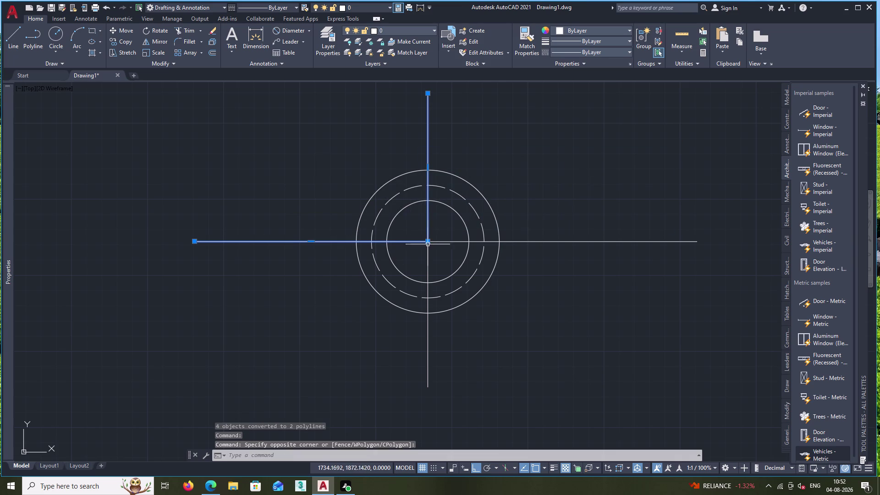
click(428, 259)
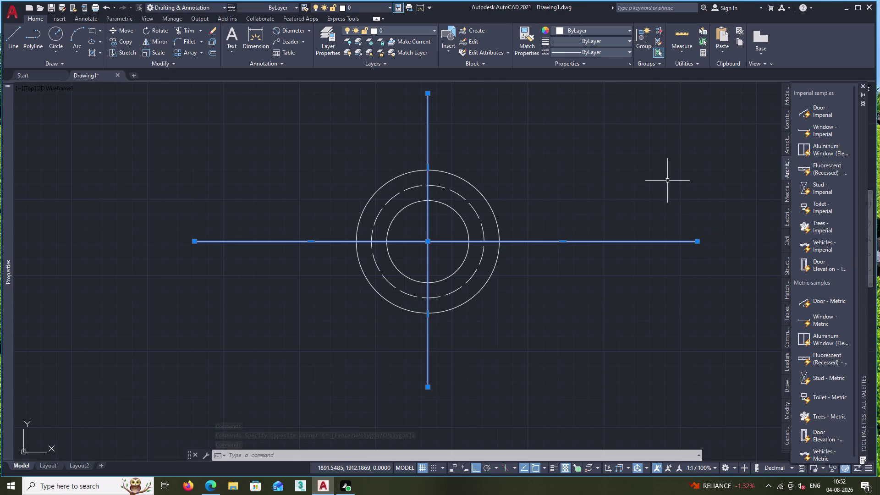
click(614, 50)
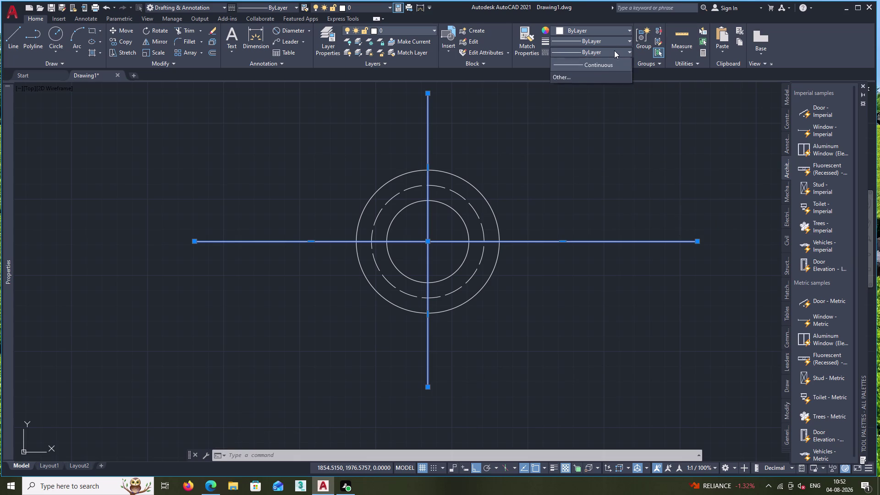
click(598, 86)
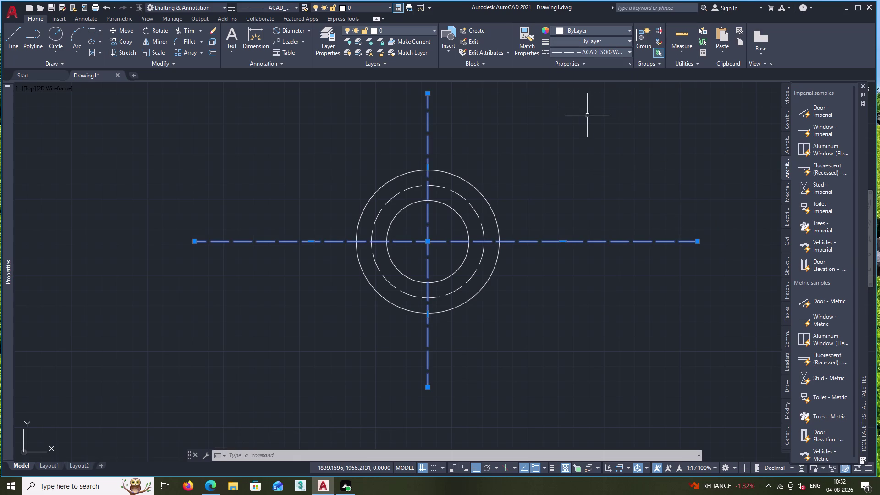
key(Escape)
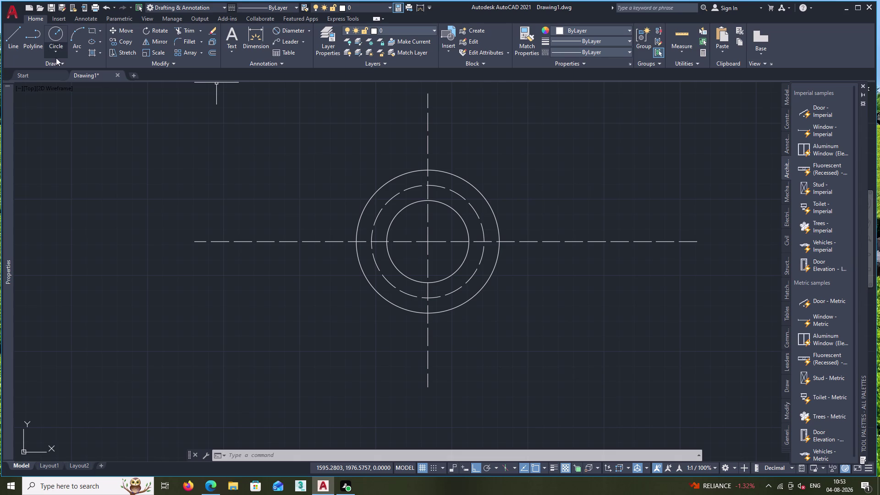
Draw a radius-100 circle centred on the existing circles.
click(54, 39)
middle_drag(409, 292, 405, 235)
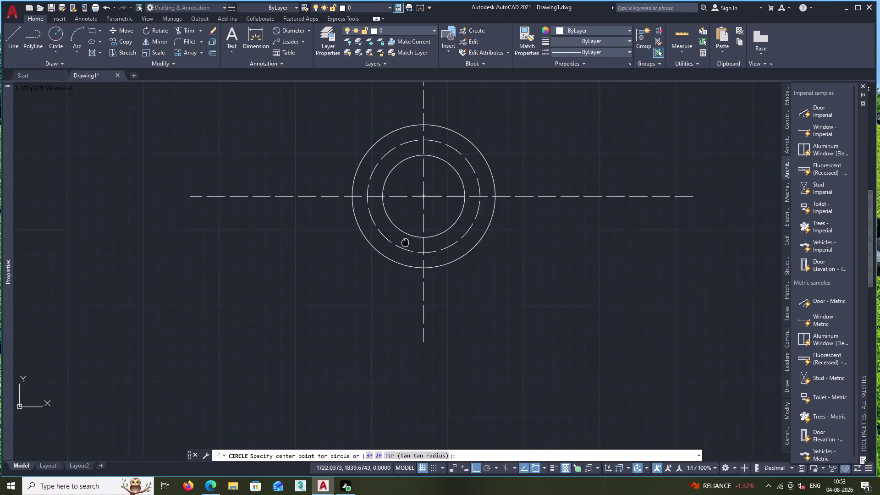
middle_drag(406, 234, 414, 180)
click(431, 129)
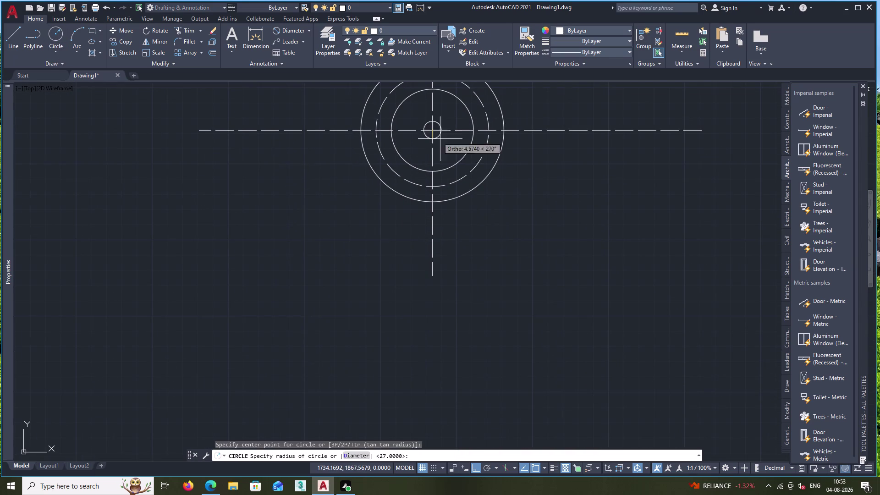
text(100)
key(Return)
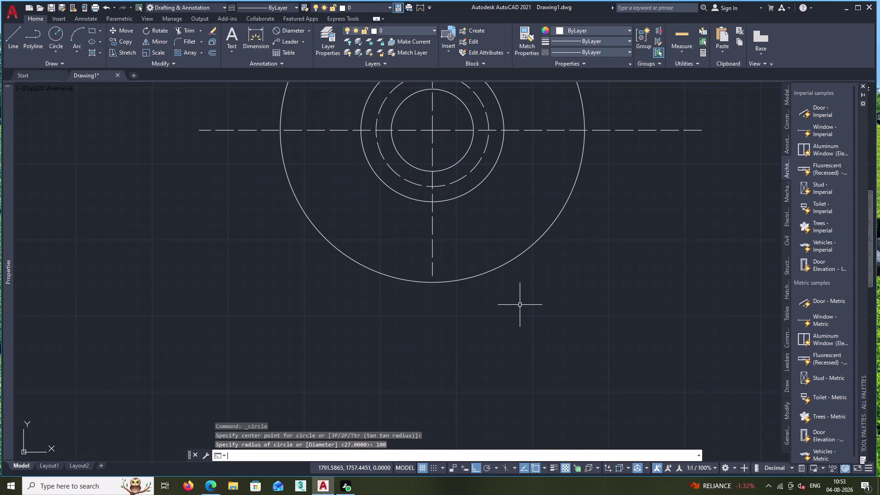
Give the radius-100 circle the dashed ISO linetype.
click(496, 269)
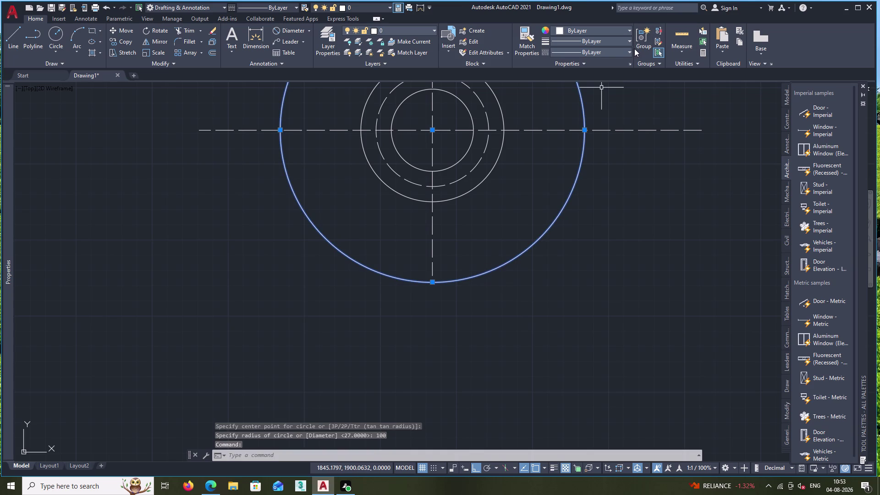
click(630, 49)
click(586, 87)
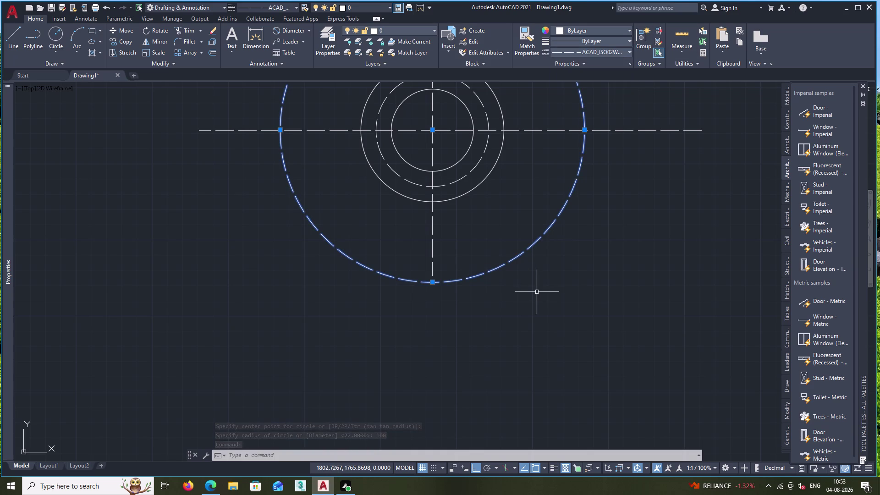
key(Escape)
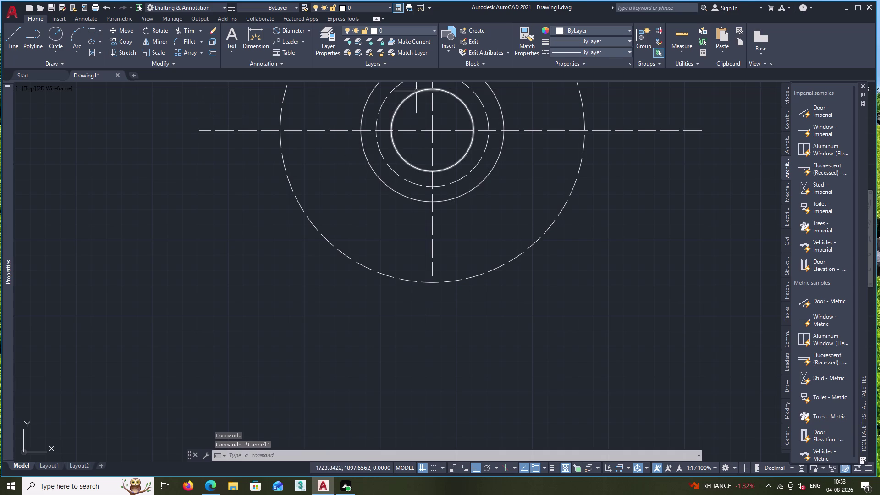
click(15, 36)
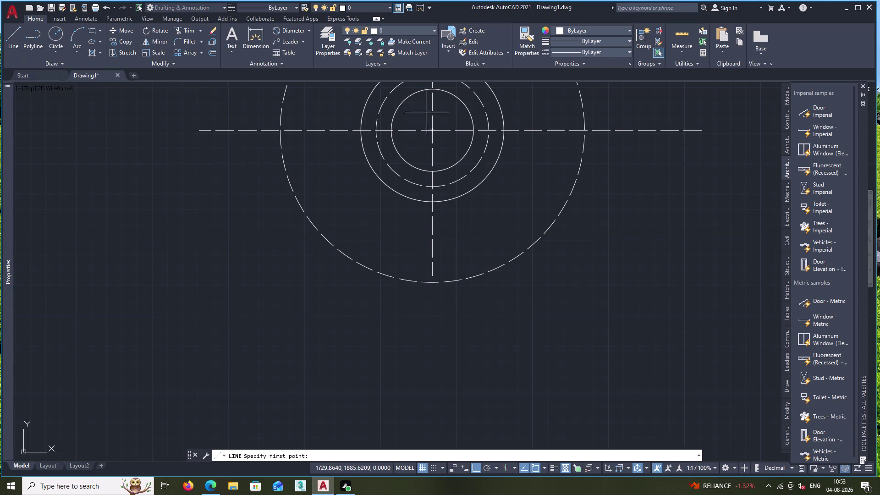
Draw a 200-long downward line from the circles' centre, then undo it.
click(433, 132)
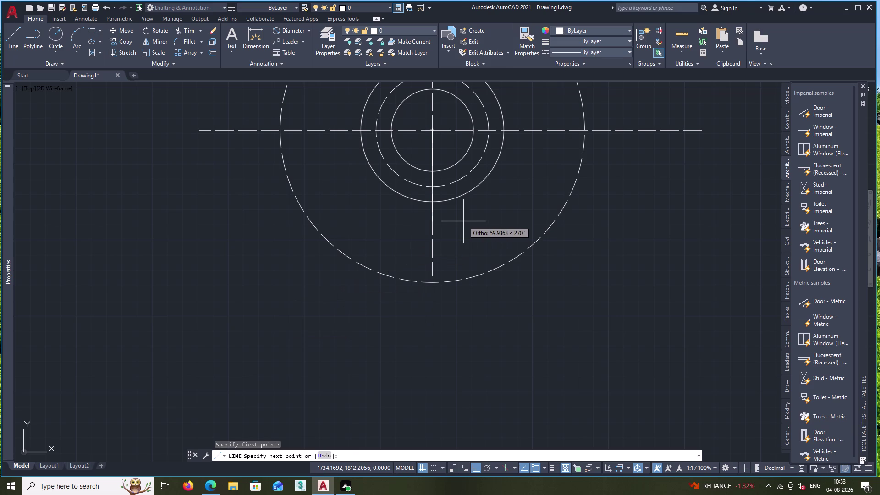
key(F12)
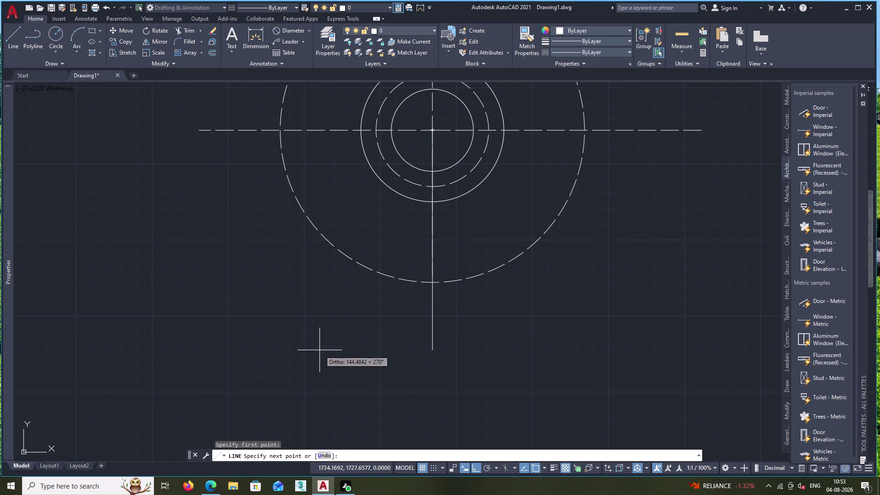
text(200)
key(Return)
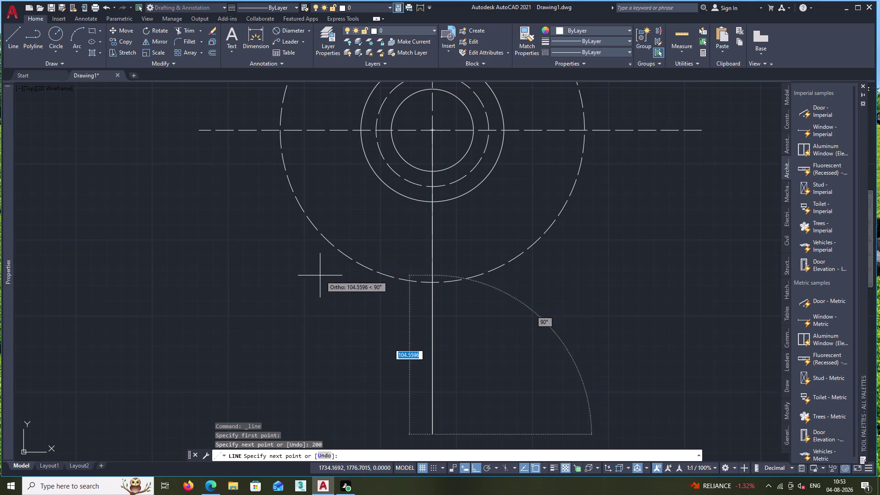
key(ctrl+z)
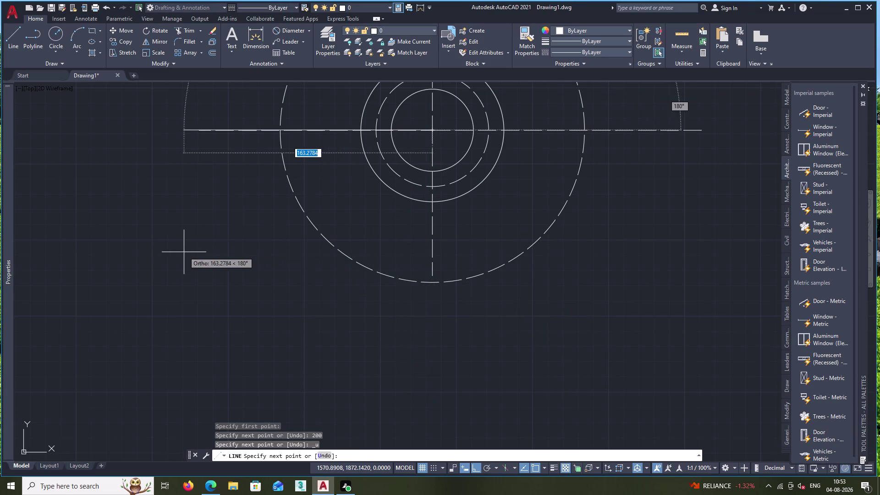
With ortho off, retry a 200-long angled line, undo it and cancel.
key(F5)
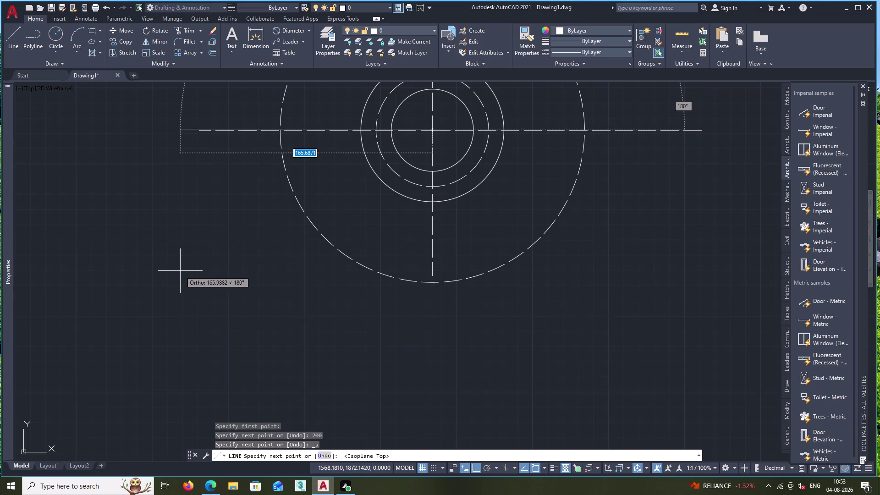
key(F8)
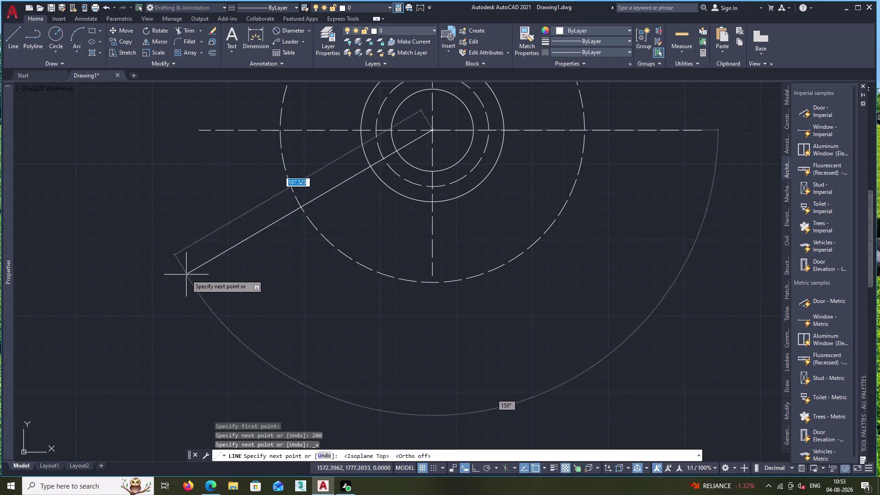
scroll(down, 3)
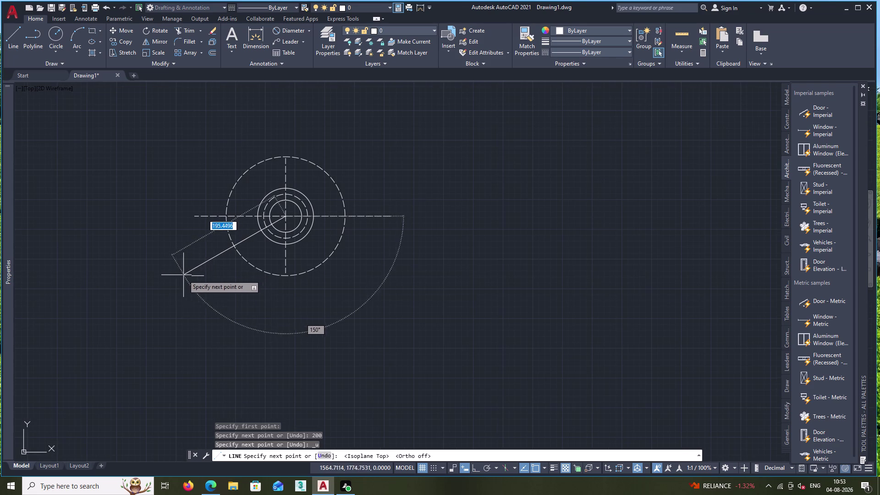
text(200)
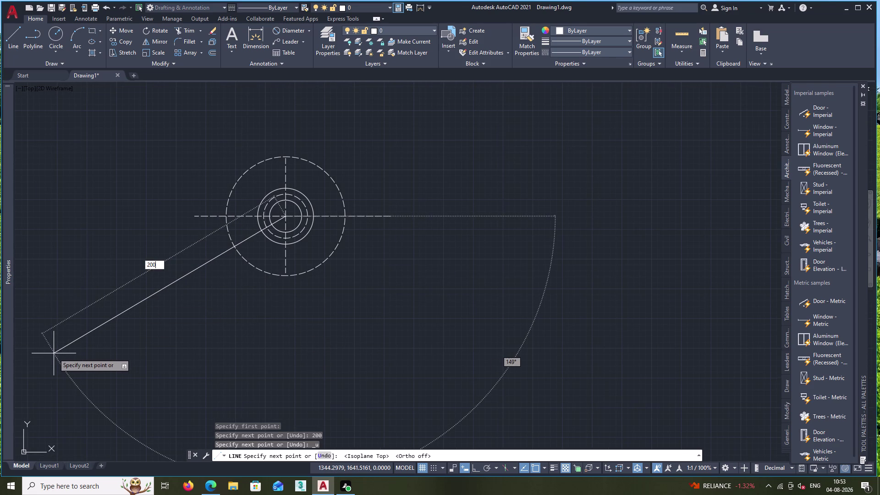
key(Return)
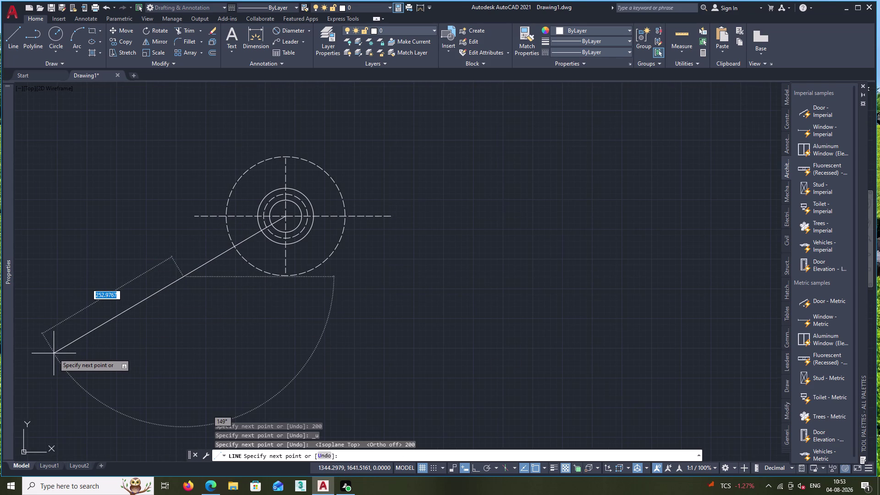
key(ctrl+z)
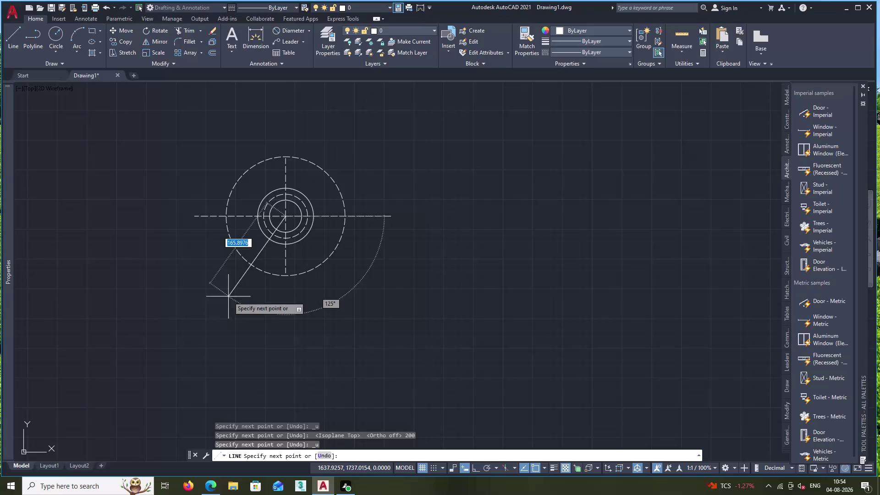
text(20)
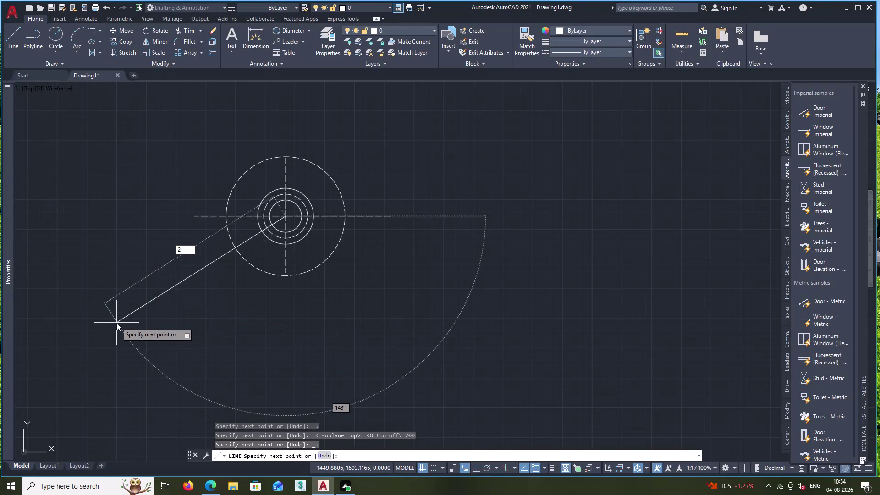
text(0)
key(Escape)
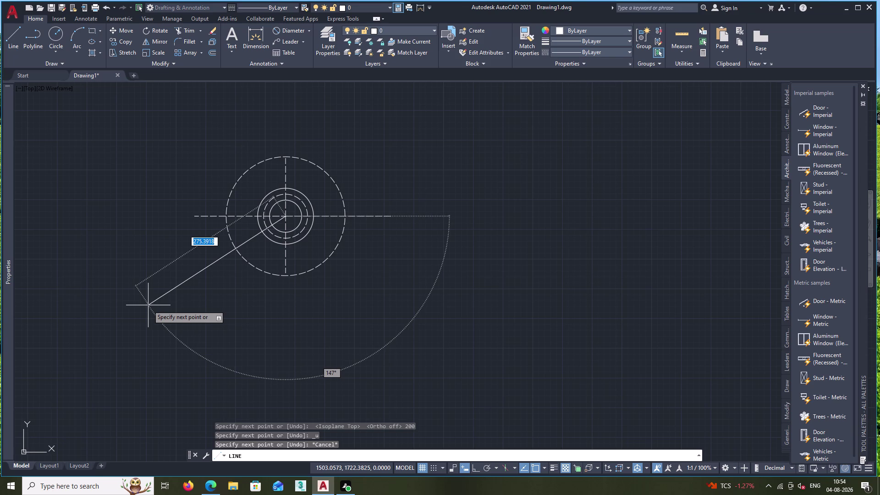
Draw the line at 240, then end LINE and undo the angled line.
text(24)
key(0)
key(Return)
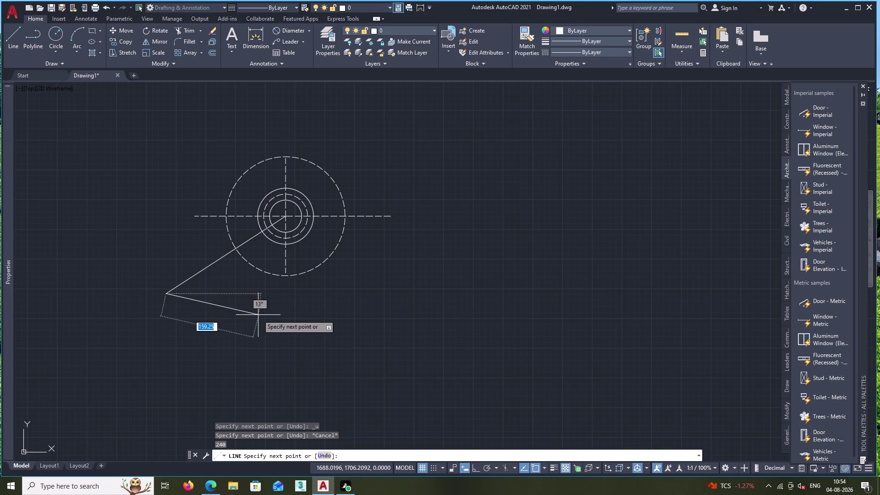
key(Escape)
key(ctrl+z)
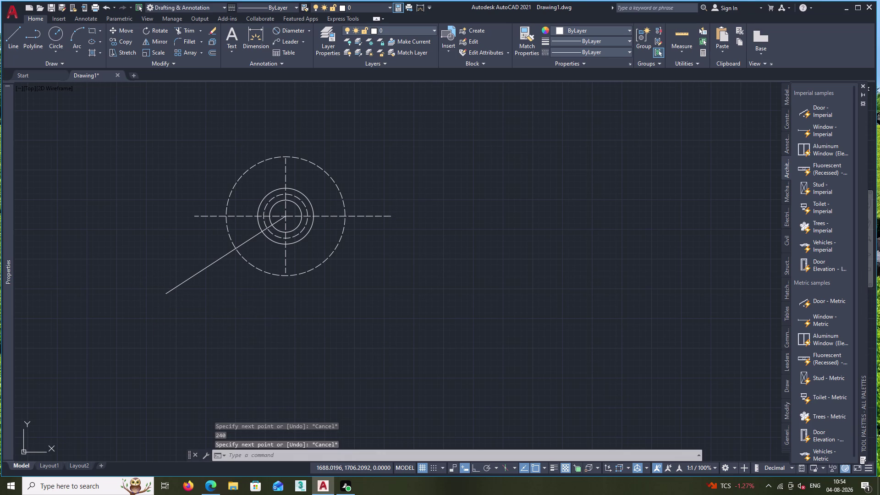
middle_drag(315, 200, 274, 256)
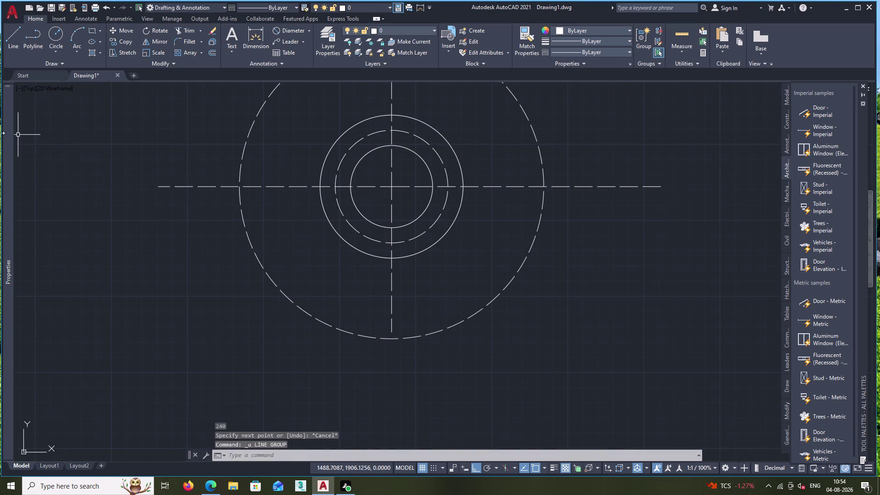
Draw a line from the vertical centre line's lower end to well below the large circle.
click(12, 37)
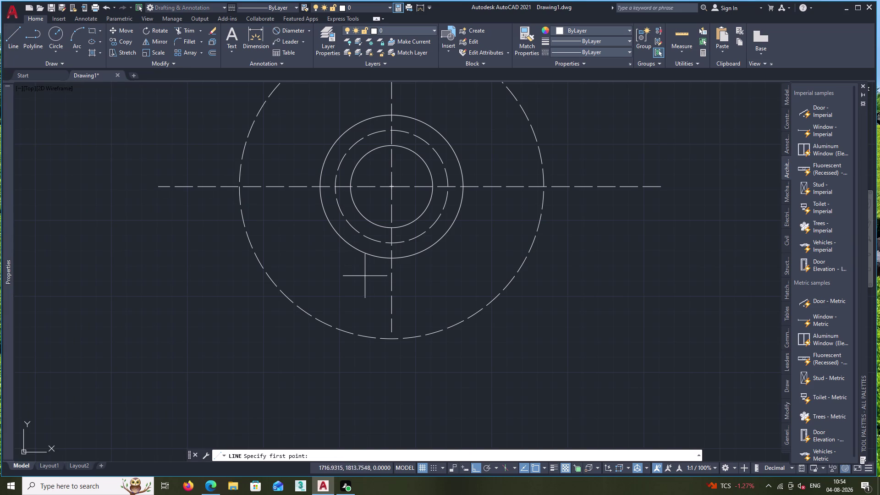
key(Escape)
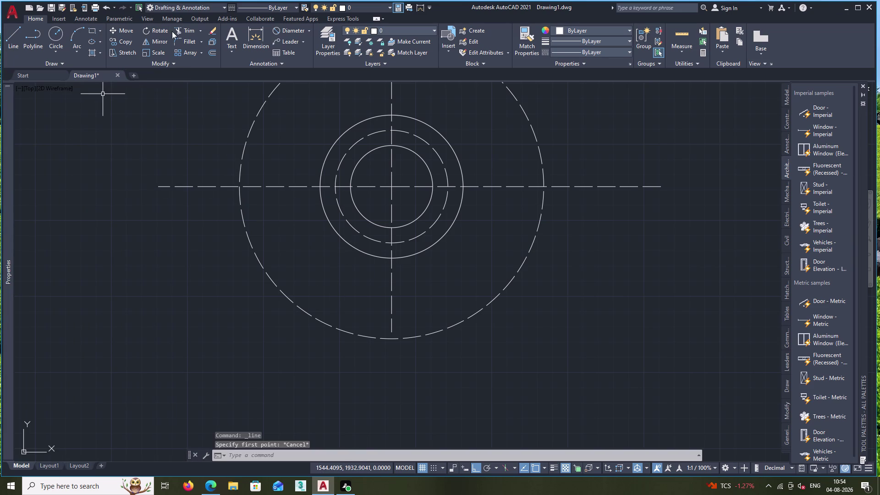
click(16, 41)
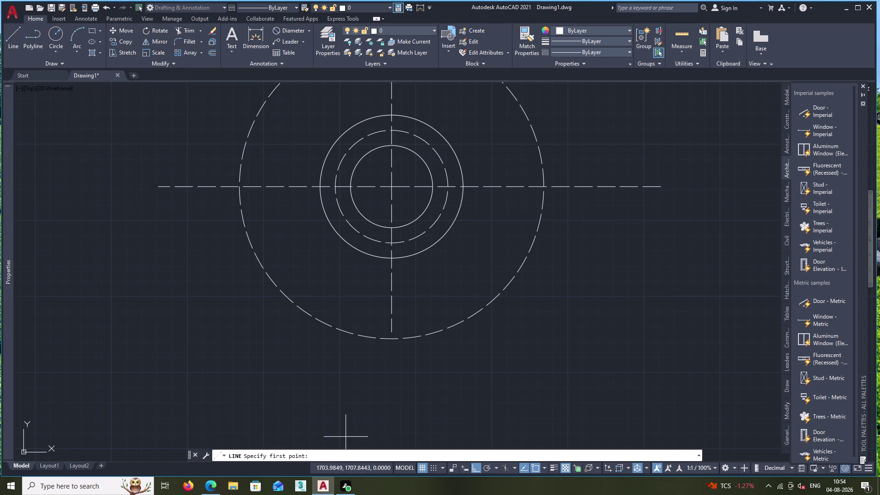
scroll(down, 3)
middle_drag(370, 352, 370, 286)
scroll(up, 3)
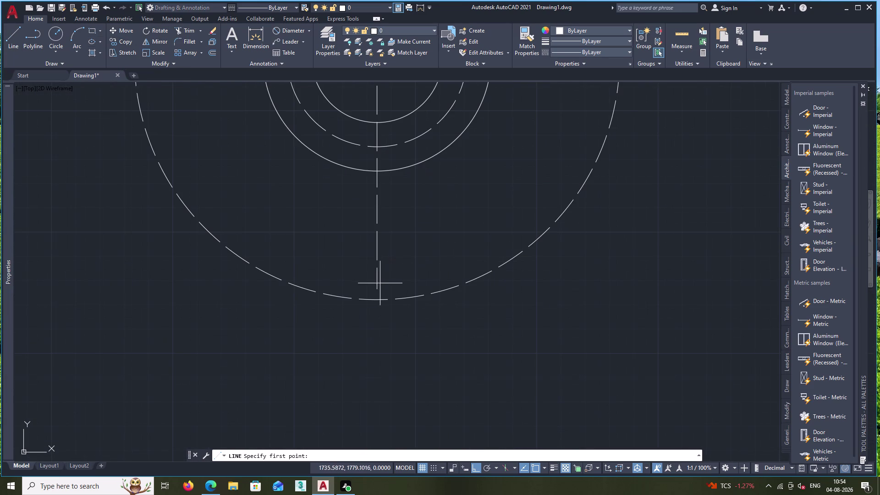
middle_drag(377, 284, 383, 240)
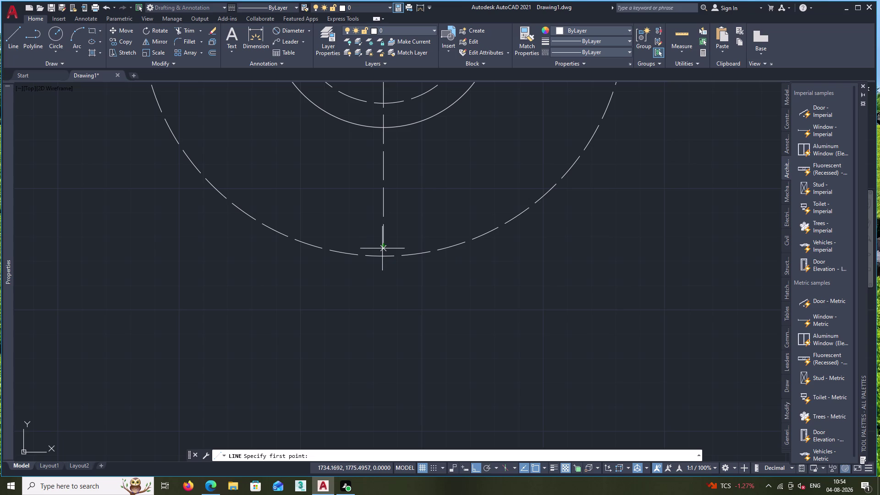
scroll(up, 3)
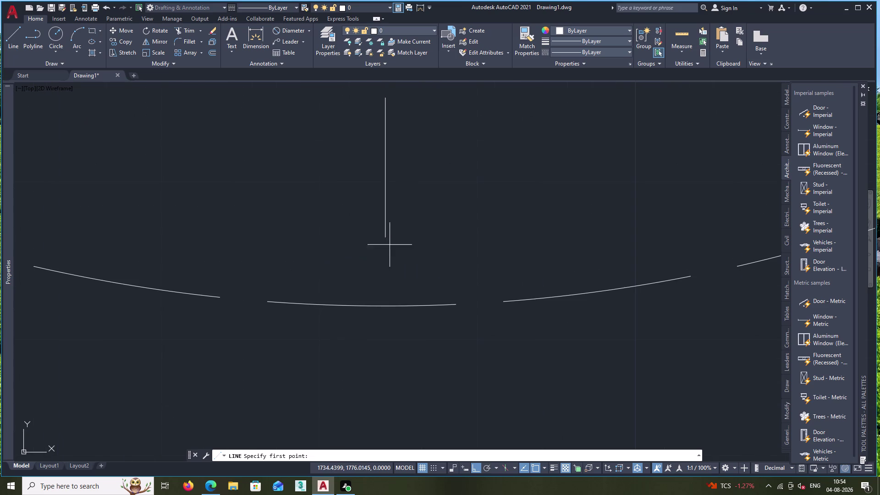
click(386, 238)
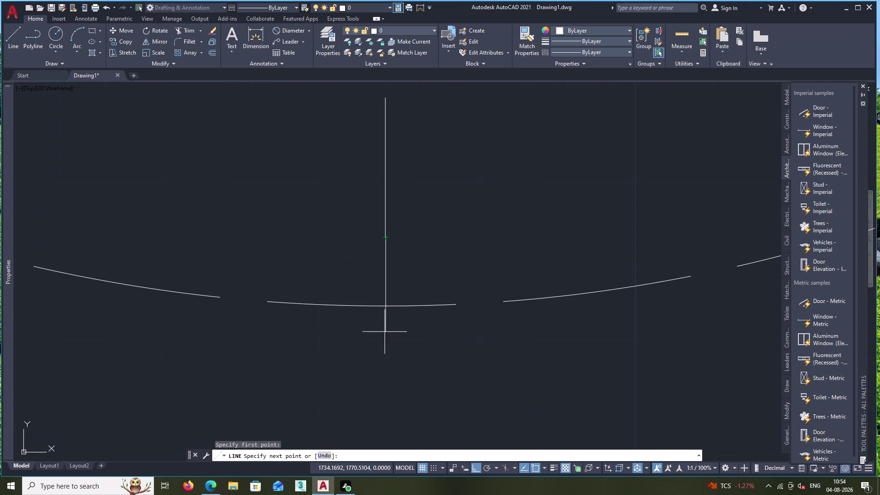
scroll(down, 3)
middle_drag(384, 432, 385, 262)
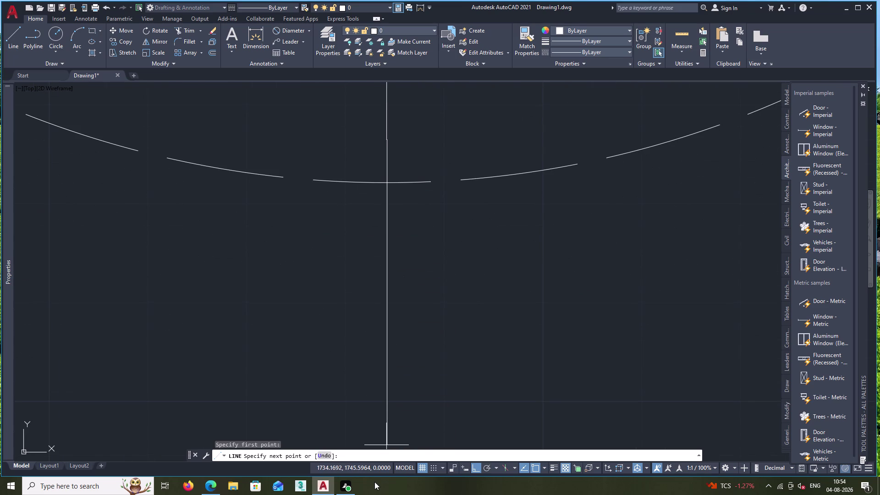
middle_drag(370, 446, 380, 309)
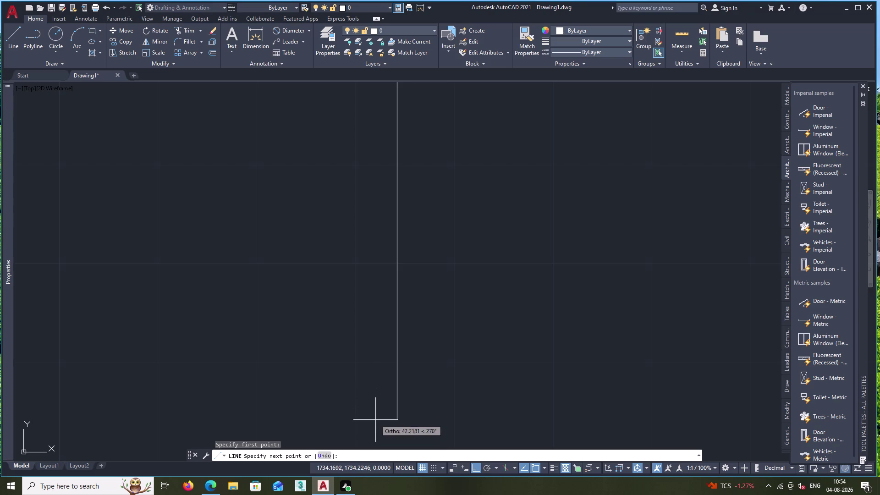
click(376, 420)
key(Escape)
Select the extension and the vertical centre line and JOIN them into one polyline.
click(398, 325)
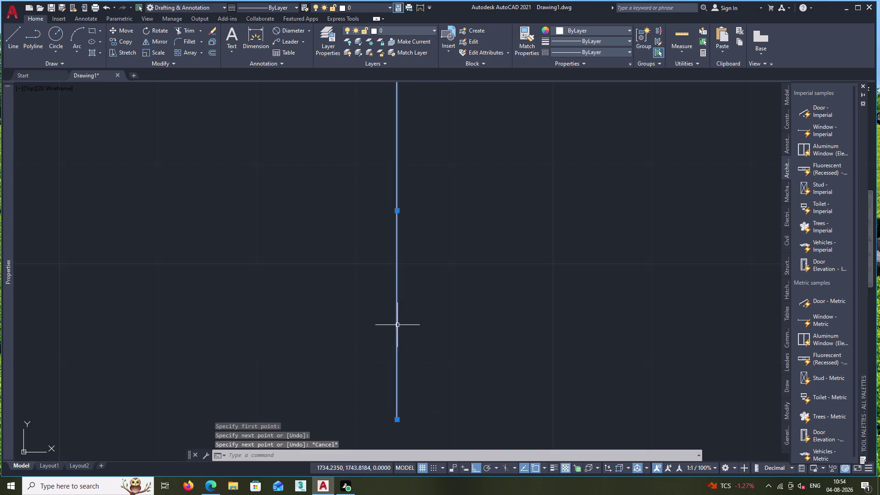
middle_drag(439, 288, 424, 494)
scroll(down, 3)
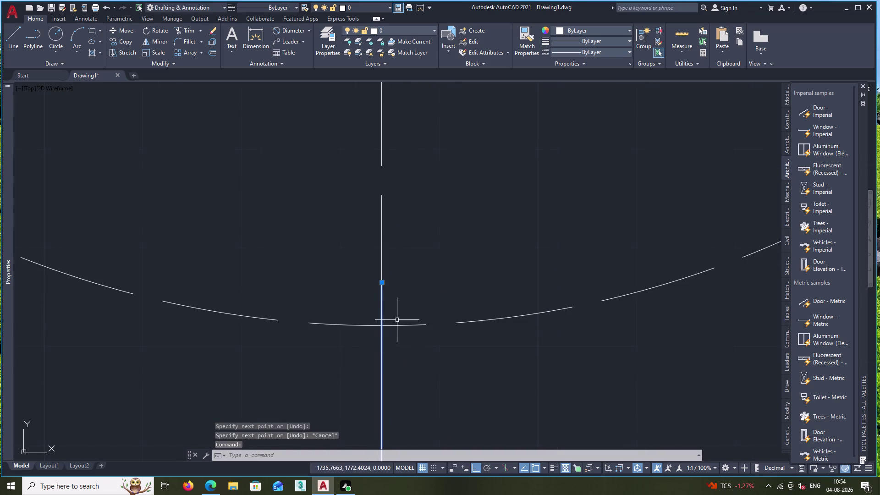
click(381, 234)
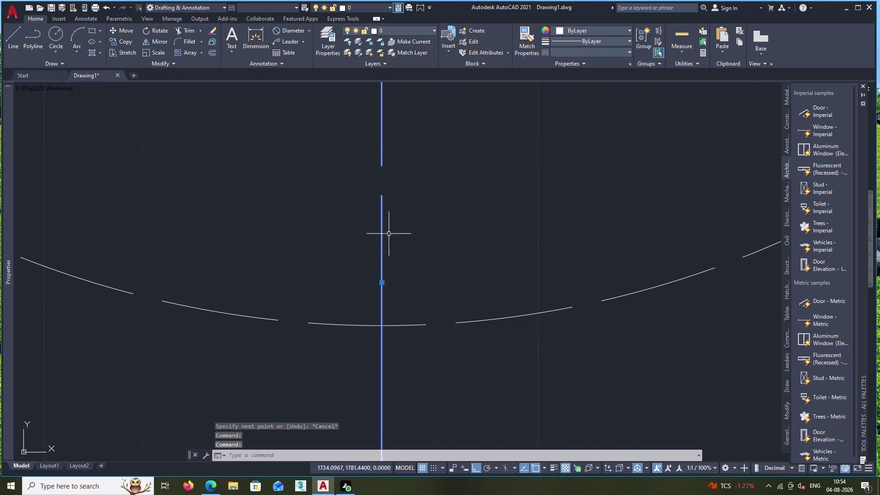
key(j)
key(Return)
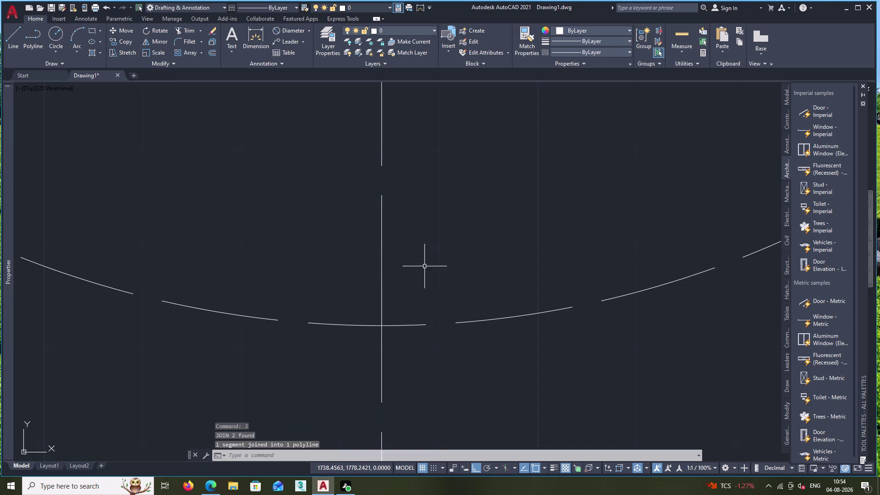
scroll(down, 3)
middle_drag(463, 392, 480, 343)
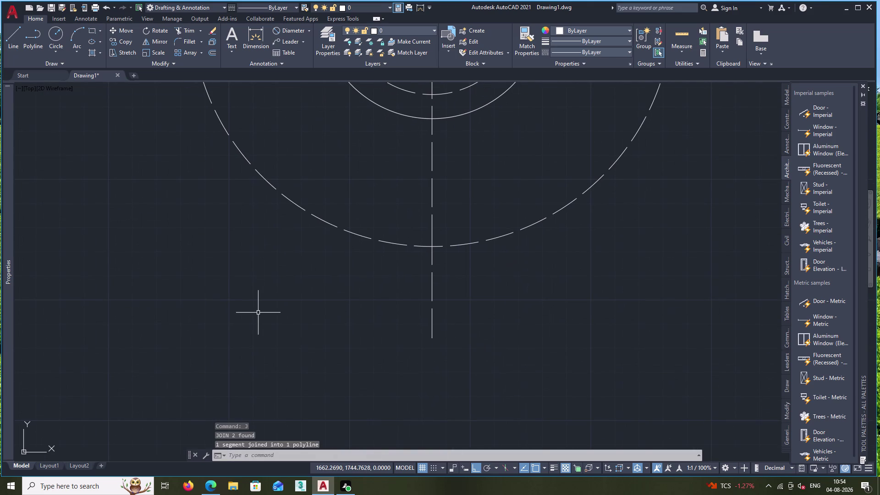
scroll(down, 3)
middle_drag(301, 304, 331, 320)
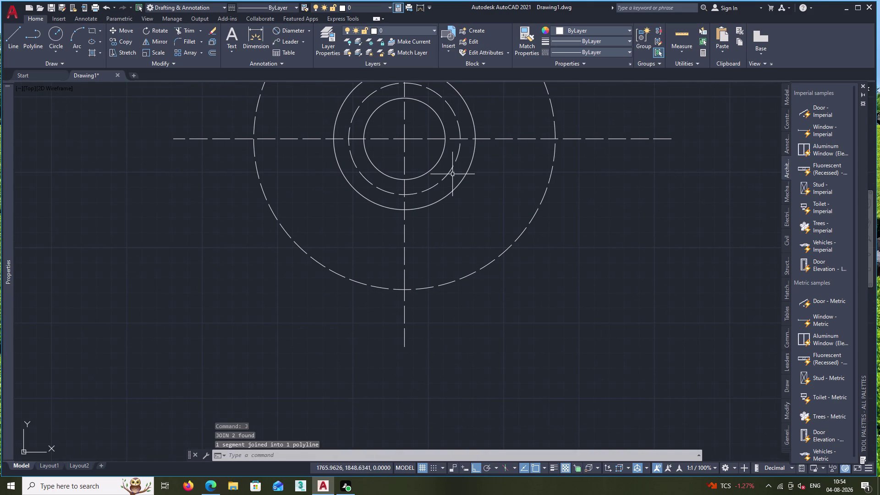
click(15, 40)
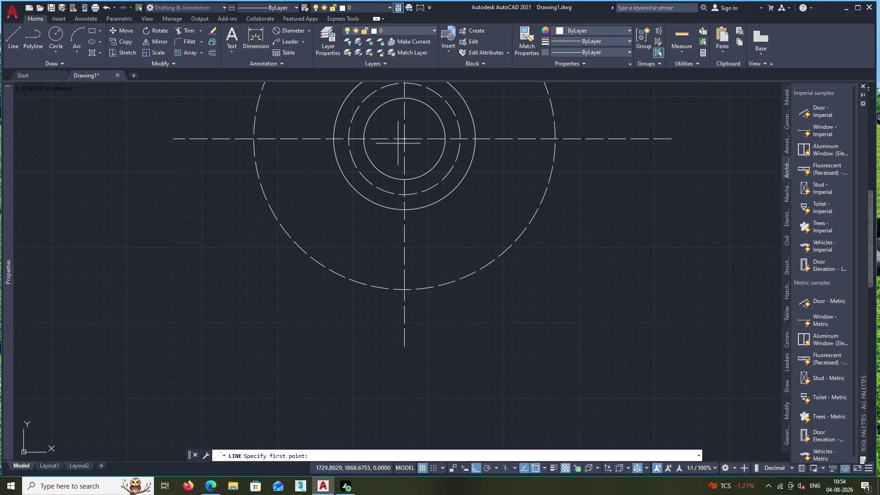
Start a 200-long angled line from the circles' centre, then cancel it.
drag(404, 140, 398, 145)
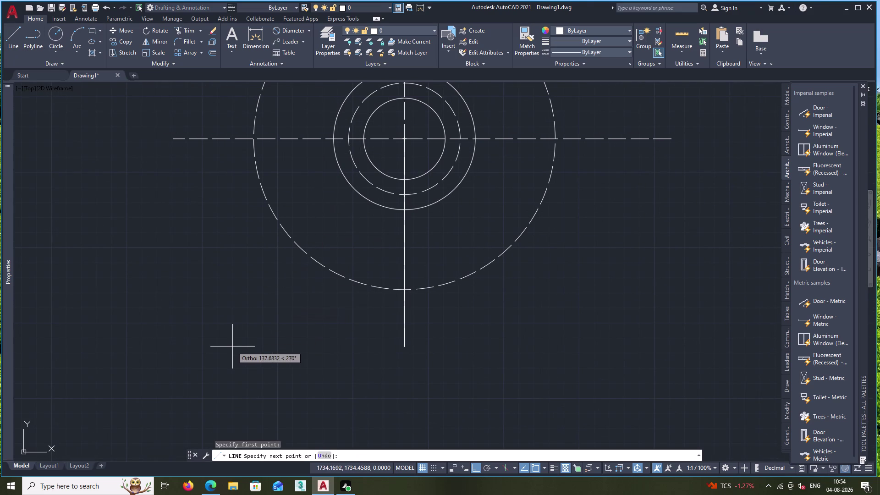
key(F8)
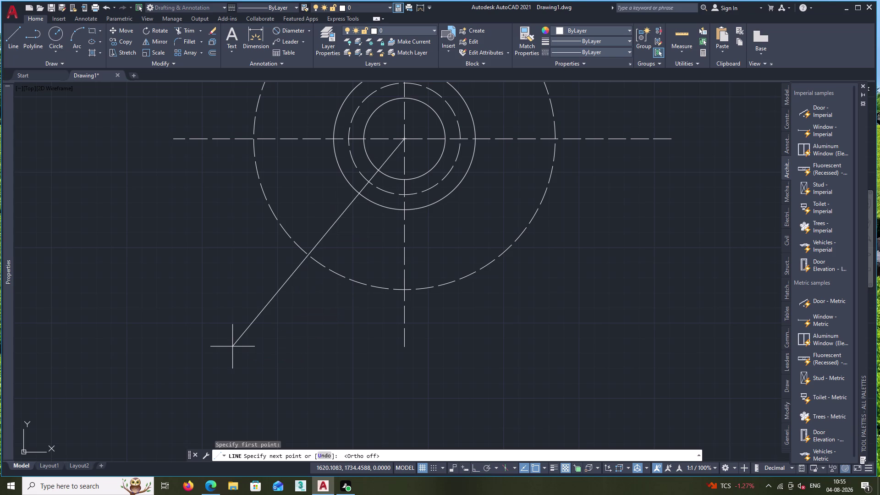
key(F12)
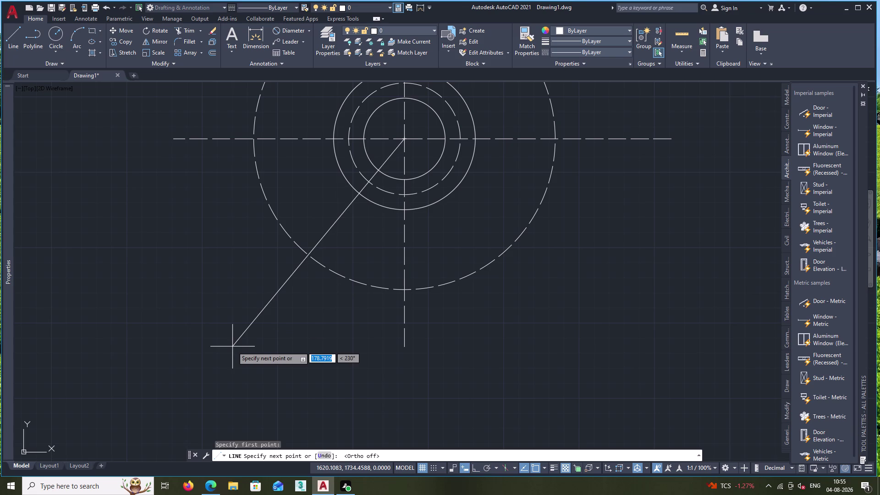
text(200)
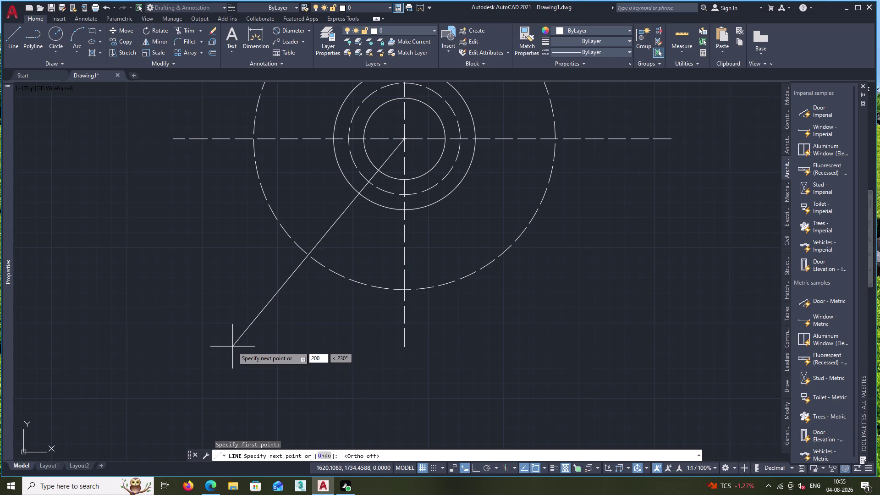
key(Escape)
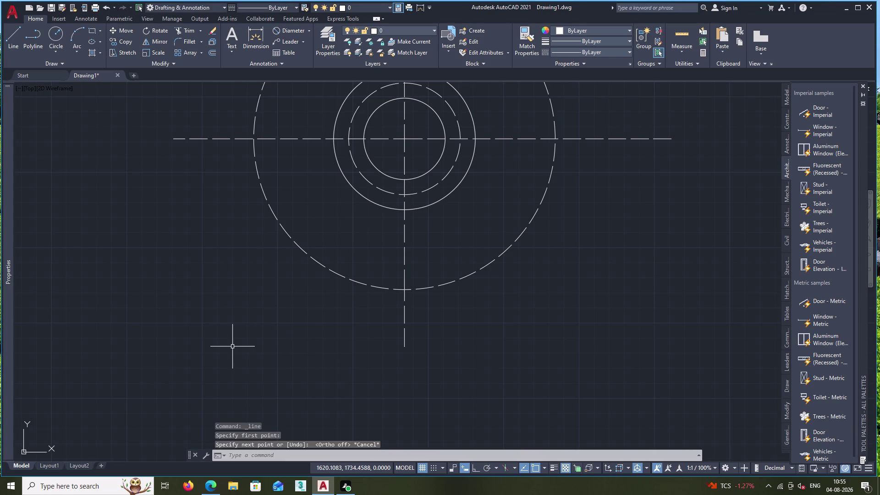
key(space)
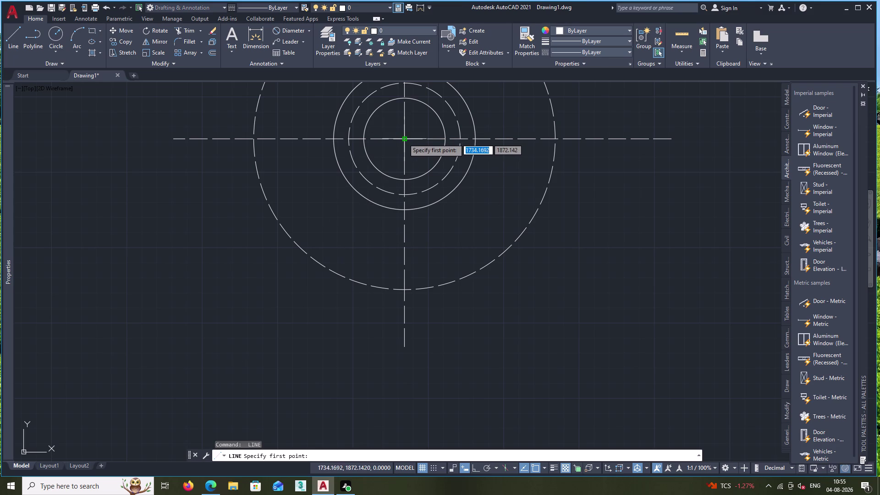
Draw a 200-long line from the circles' centre at a 240° angle.
click(404, 139)
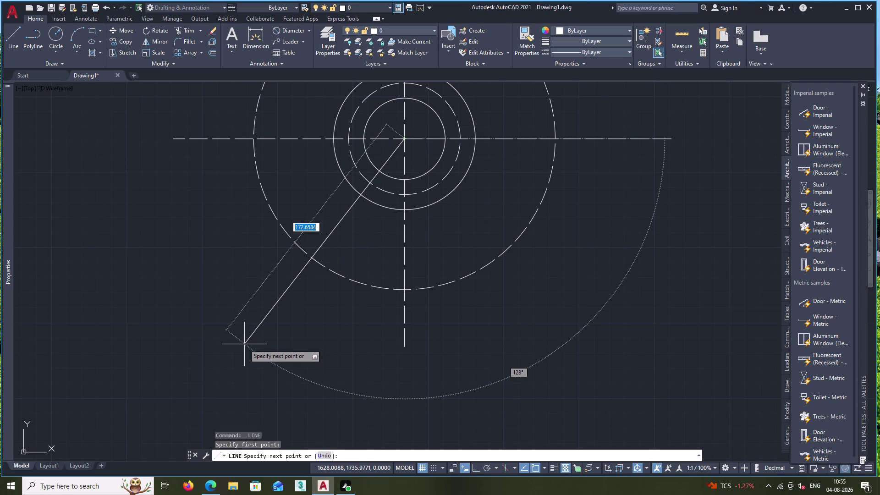
text(200)
key(Tab)
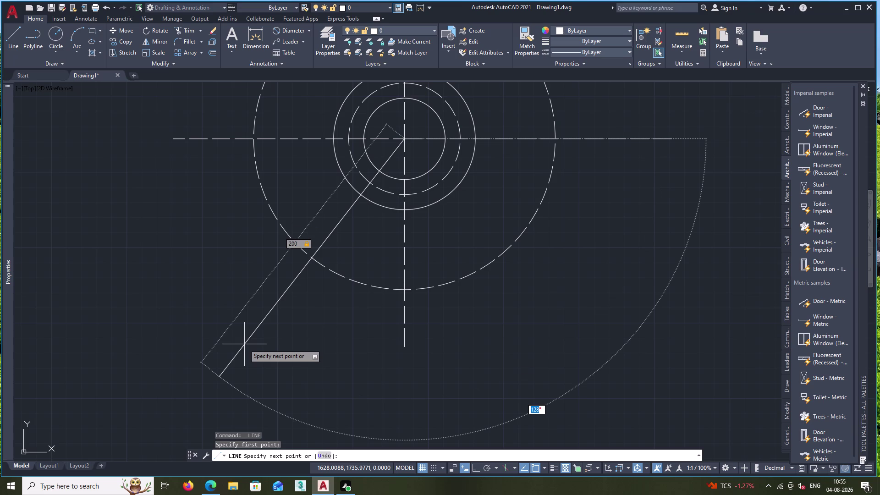
text(24)
key(0)
key(Return)
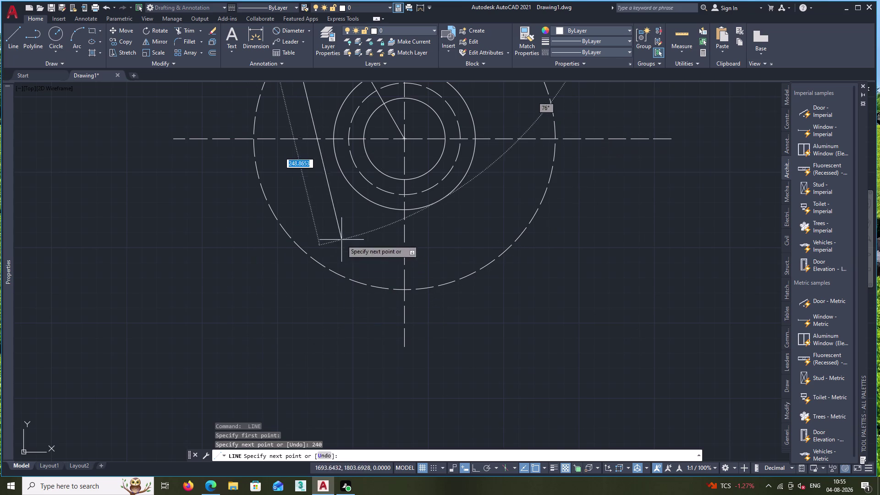
Undo that segment and redraw it 120 long toward the lower left.
middle_drag(339, 235, 342, 368)
scroll(down, 3)
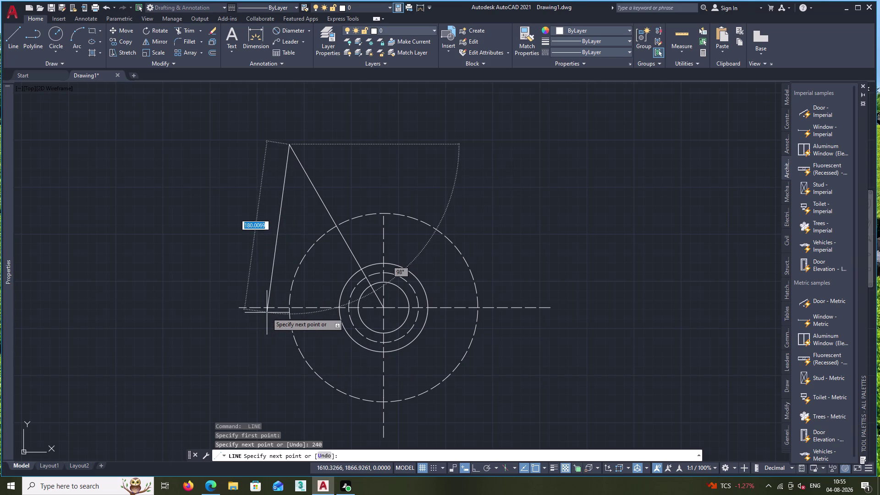
key(ctrl+z)
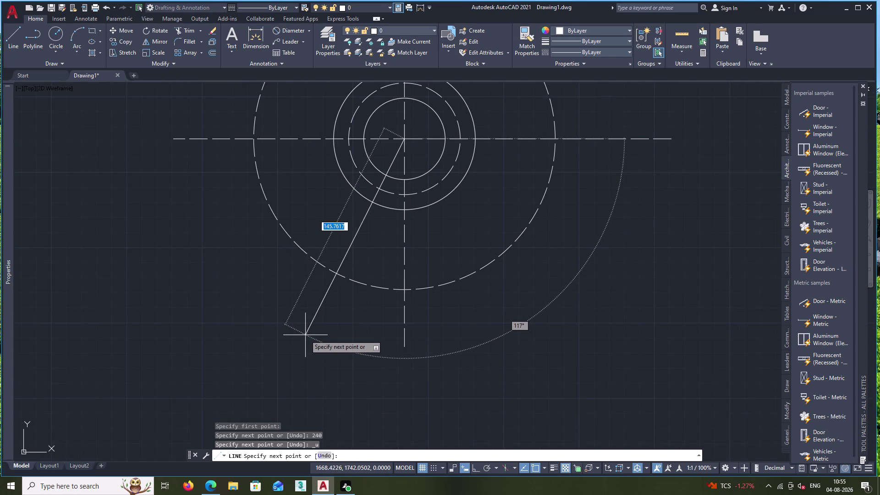
text(120)
key(Return)
key(Escape)
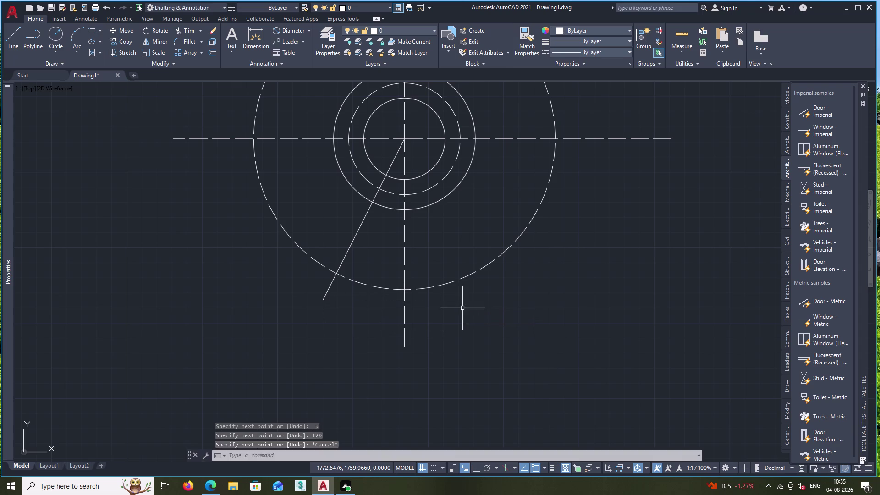
Draw a 100-long line from the circles' centre at 60 degrees.
key(space)
click(404, 137)
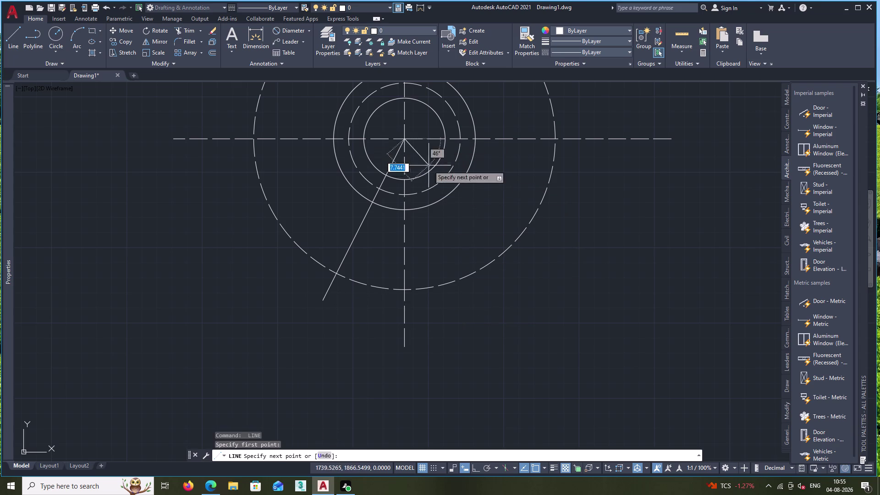
text(1)
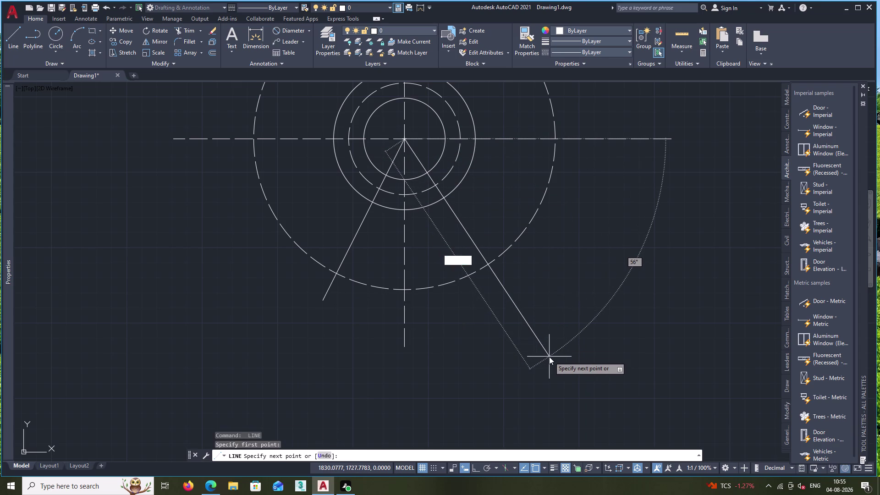
text(00)
key(Tab)
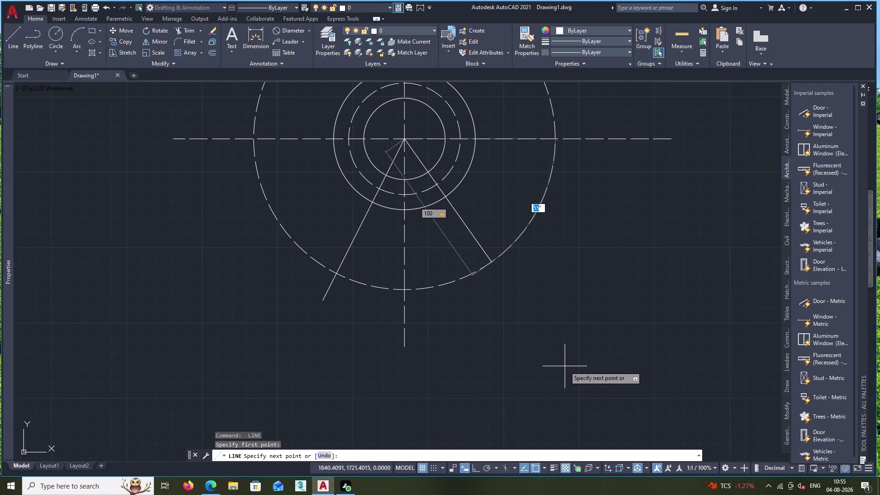
text(60)
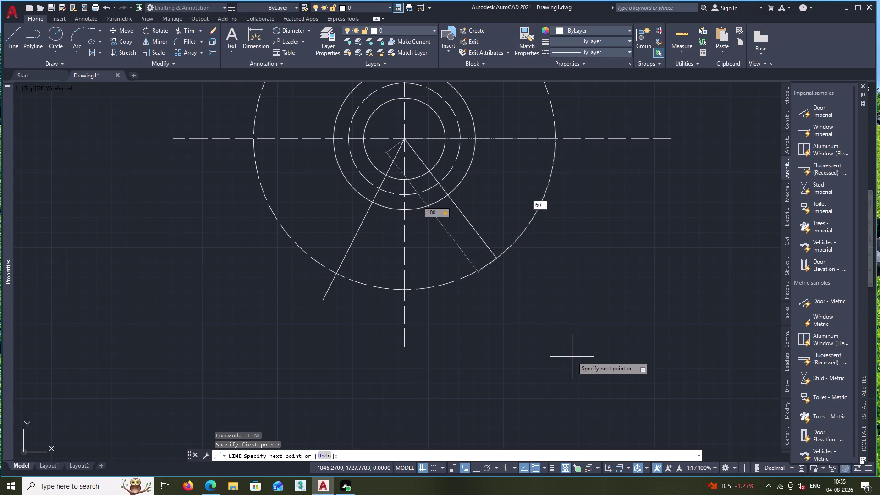
key(Return)
key(Escape)
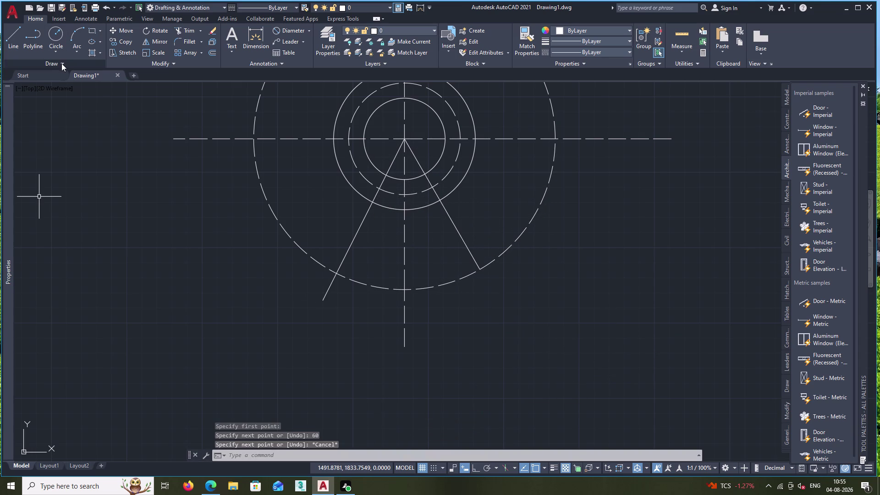
click(19, 38)
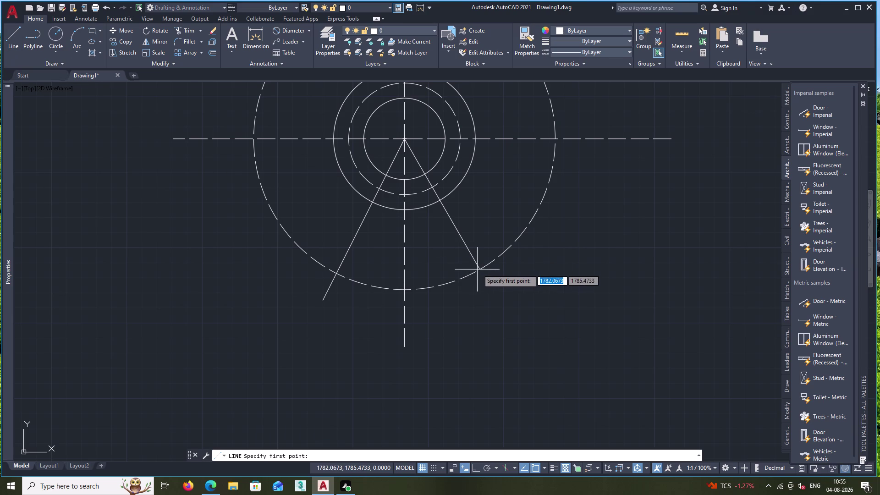
Draw a segment from the lower-right radial line's endpoint onward, beyond the dashed circle.
scroll(up, 3)
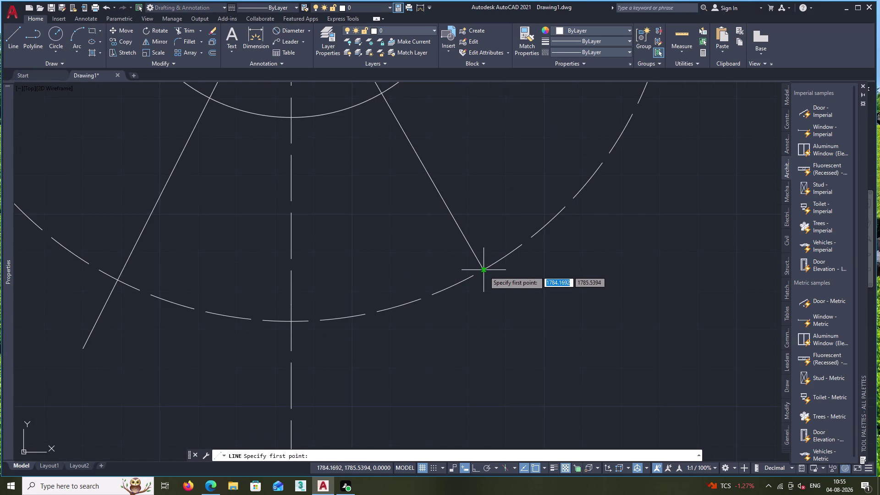
scroll(up, 3)
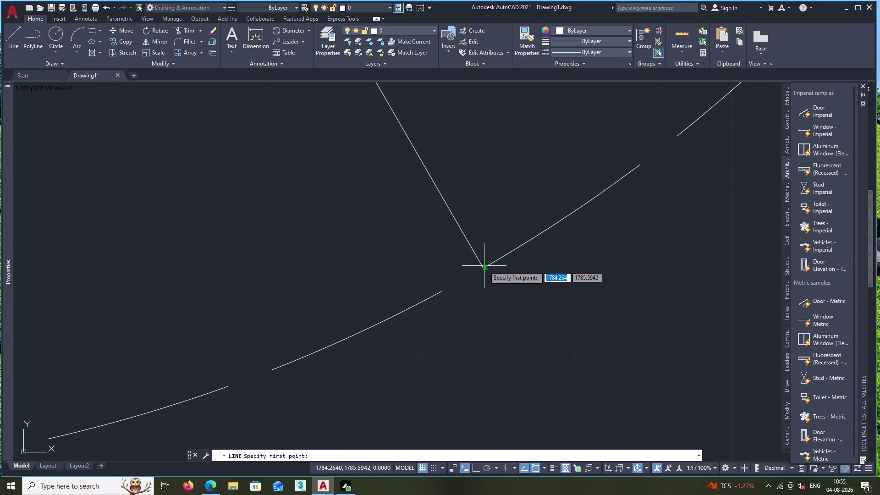
click(483, 267)
scroll(down, 3)
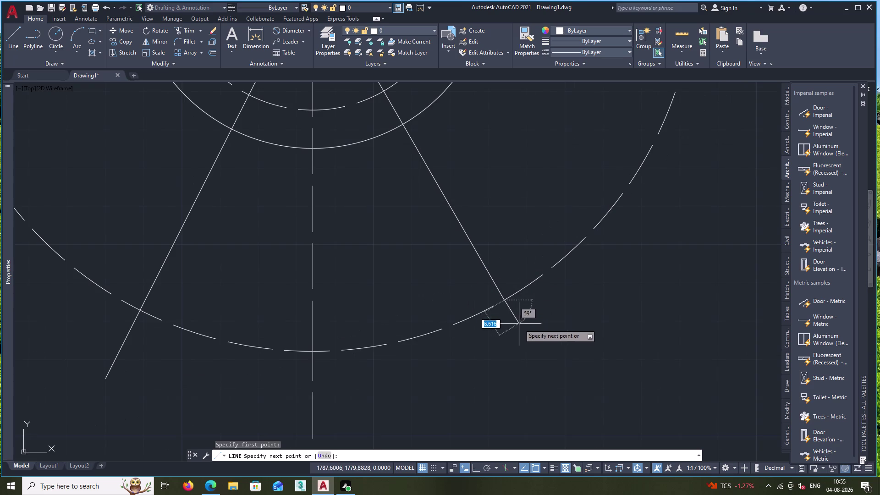
scroll(down, 3)
middle_drag(593, 424, 592, 423)
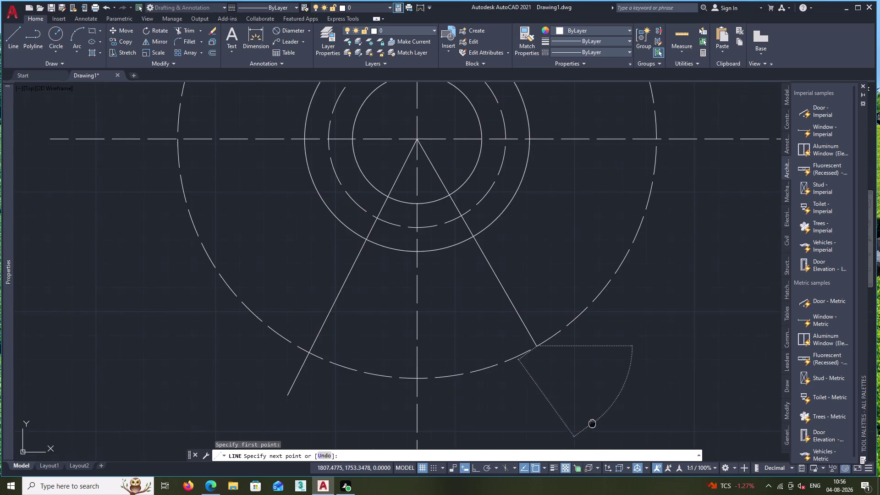
middle_drag(591, 423, 541, 341)
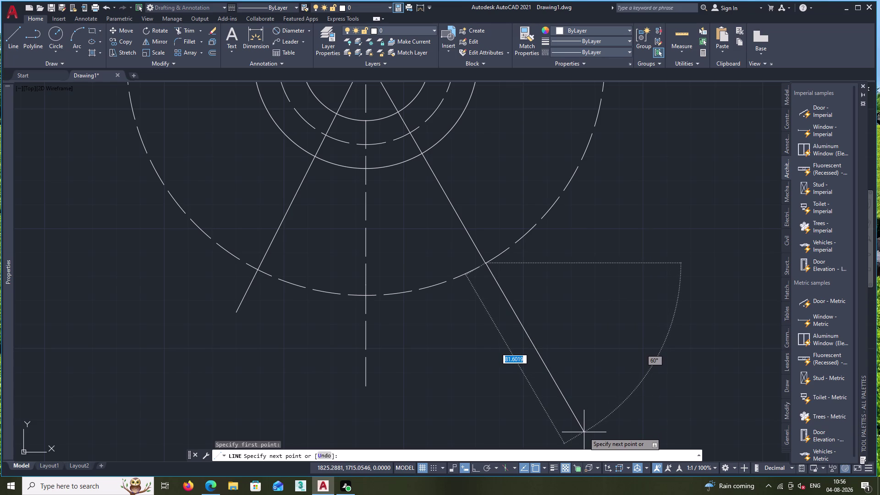
click(584, 432)
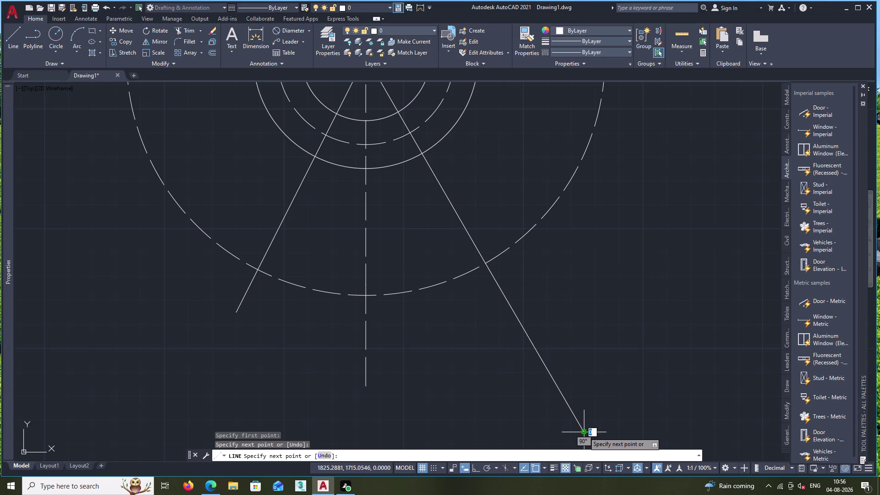
key(Escape)
scroll(up, 3)
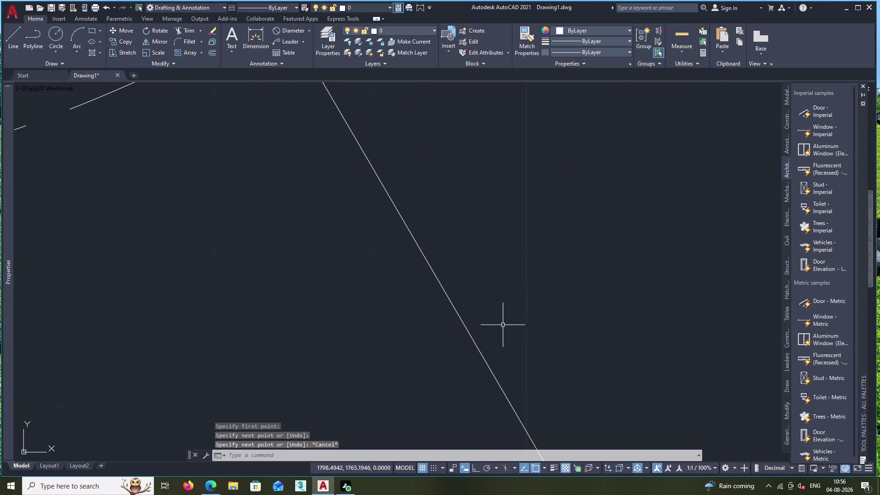
scroll(down, 3)
JOIN the lower-right radial line with its extension, then select the result to verify it.
click(446, 244)
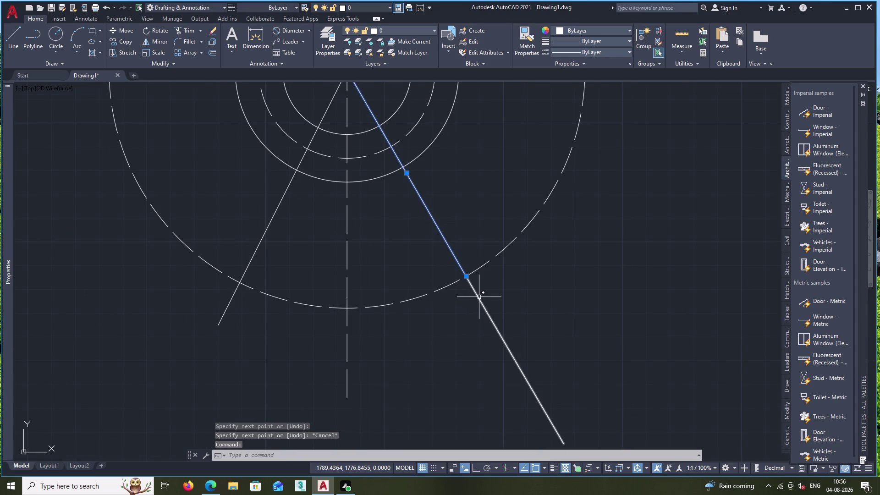
click(479, 296)
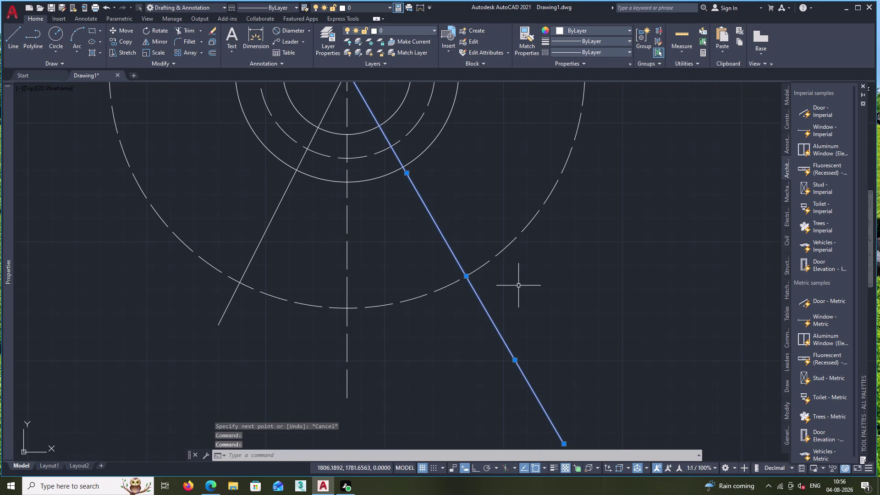
key(j)
key(Return)
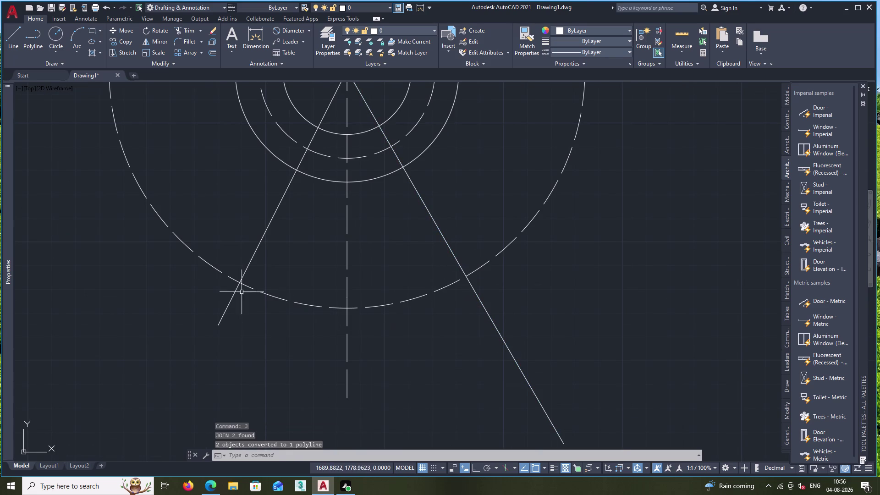
middle_drag(234, 313, 356, 250)
scroll(down, 3)
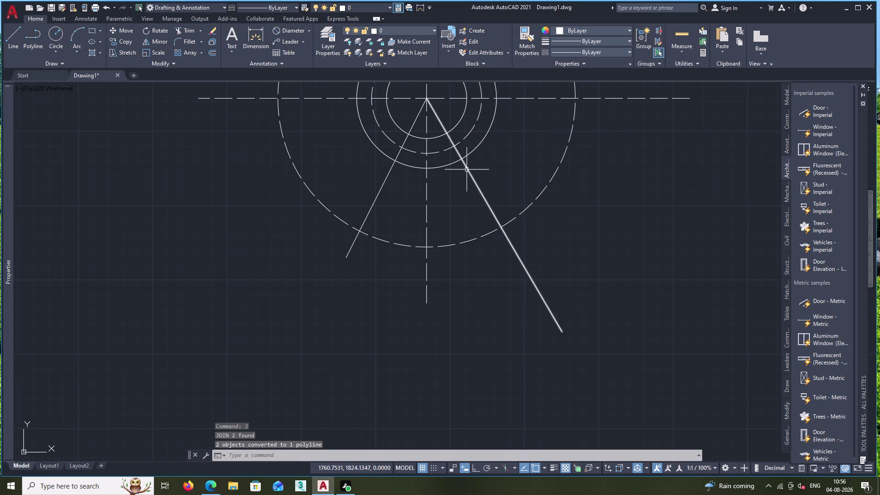
click(467, 169)
key(Escape)
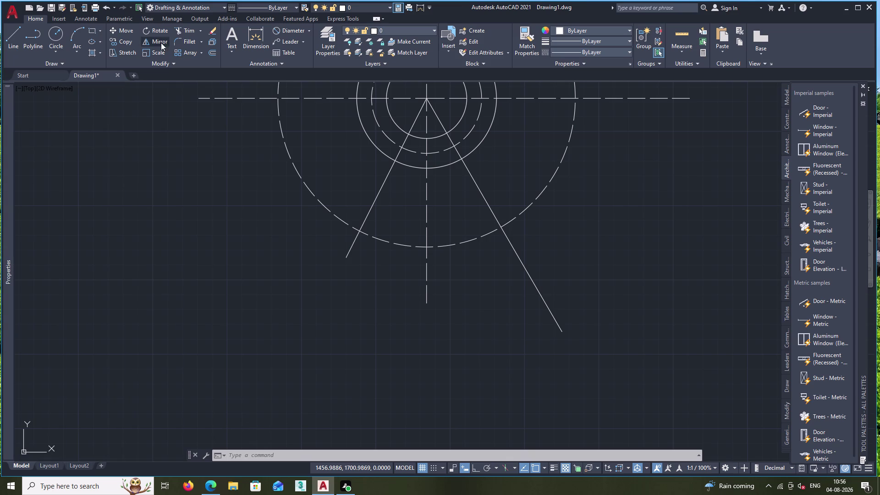
Draw circles of radius 23 and 12 where the left line meets the dashed circle.
click(60, 35)
scroll(up, 3)
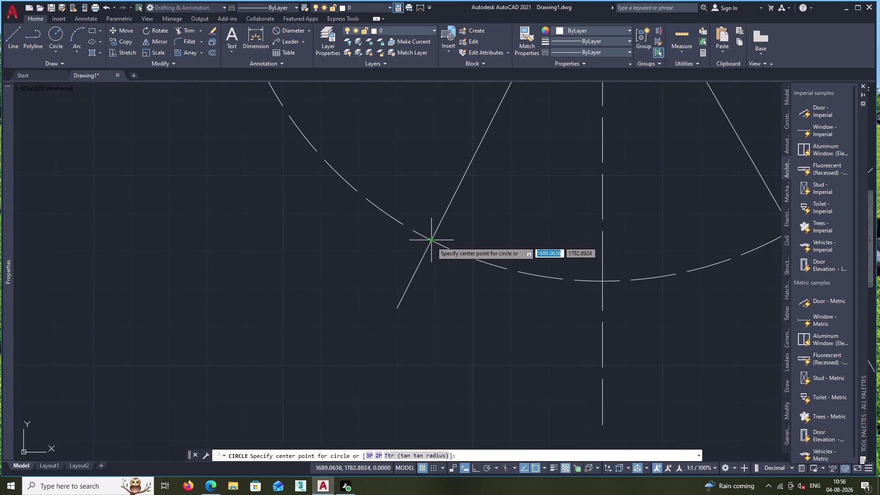
click(431, 241)
text(23)
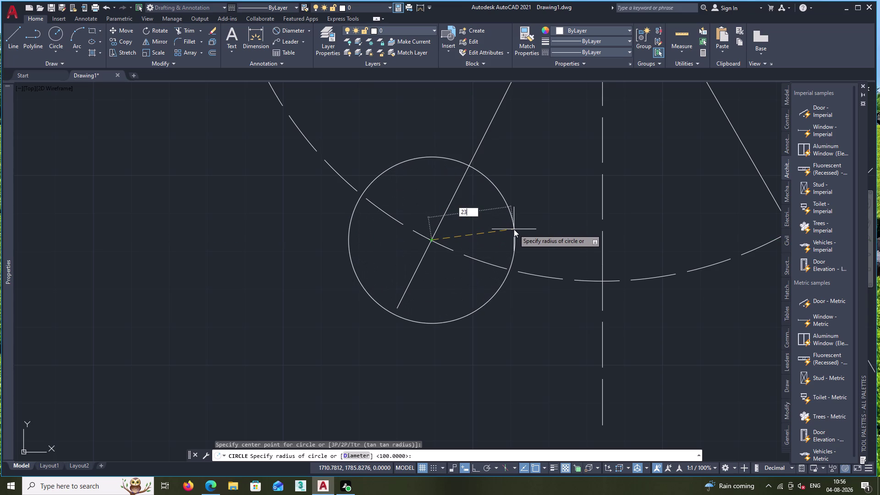
key(Return)
key(space)
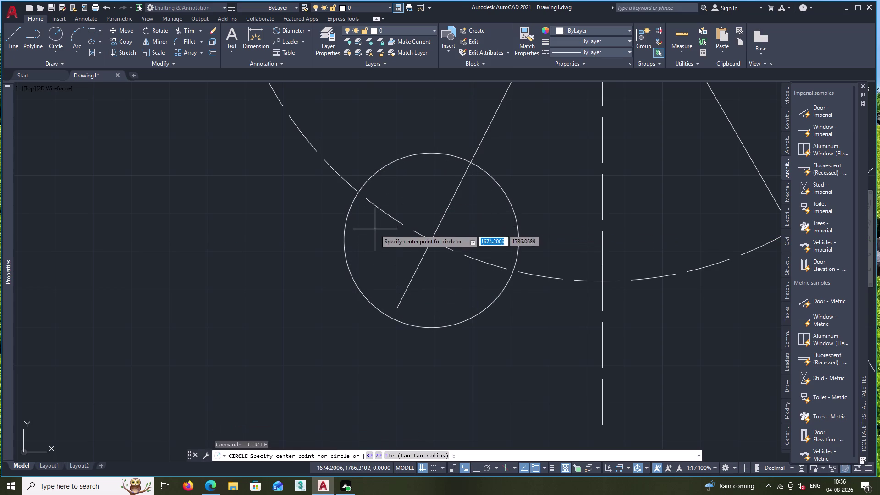
click(432, 239)
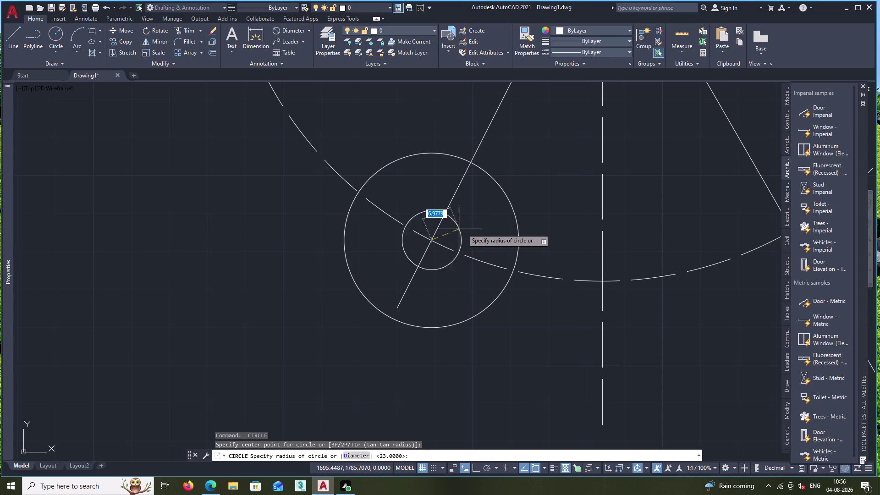
text(12)
key(Return)
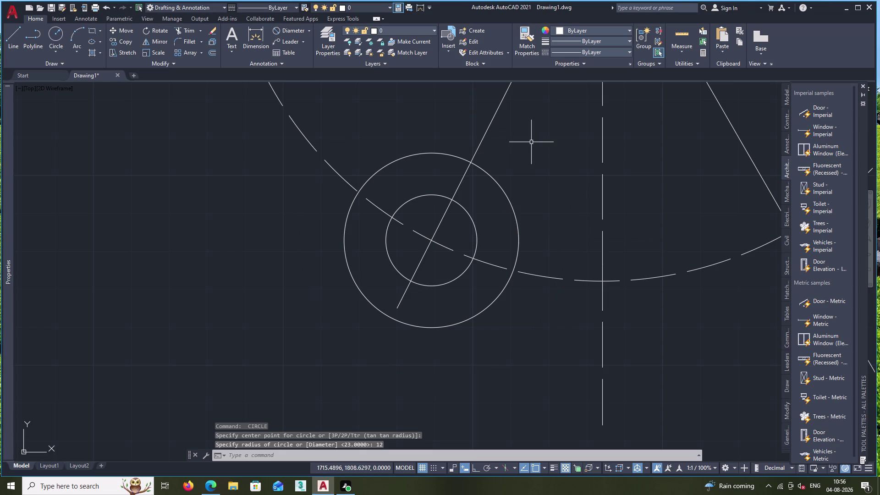
Abandon a circle started at the main centre, then select the left circle pair.
middle_drag(541, 154, 313, 205)
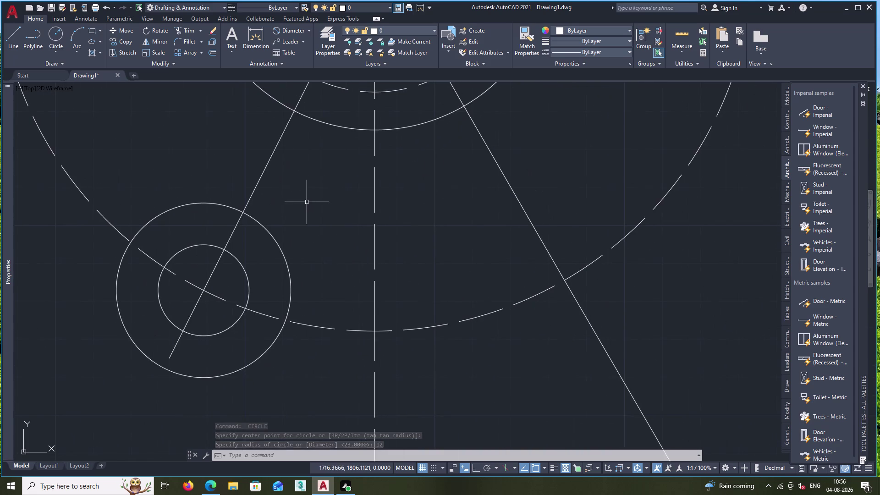
scroll(down, 3)
click(50, 32)
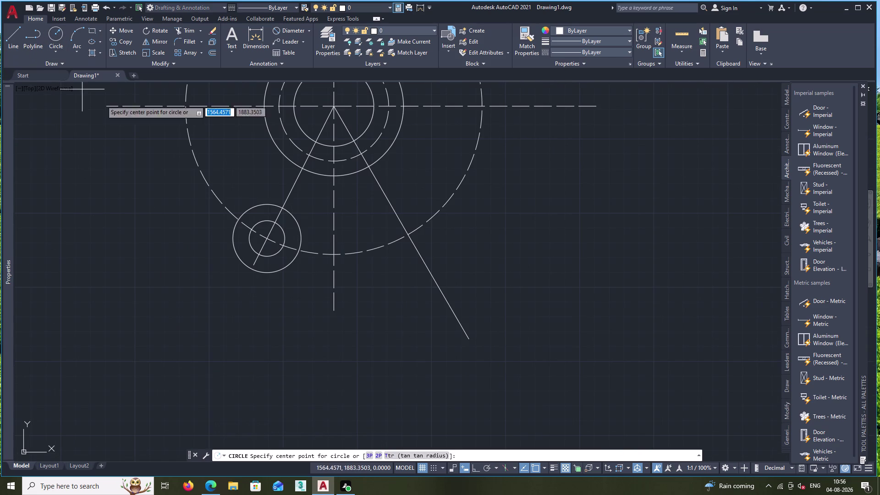
click(334, 106)
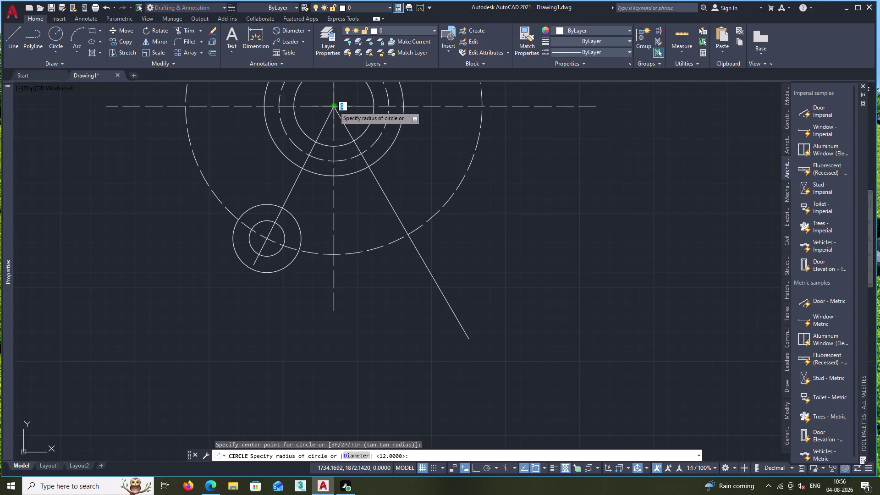
key(Escape)
click(266, 204)
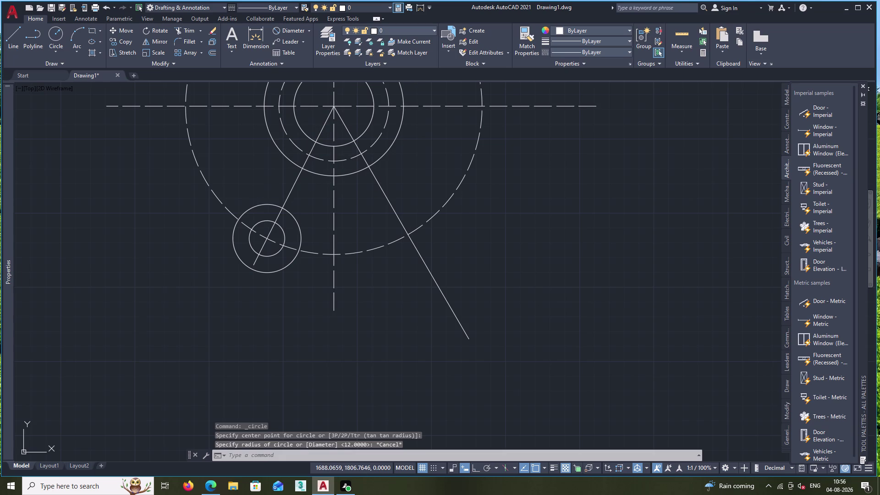
click(260, 221)
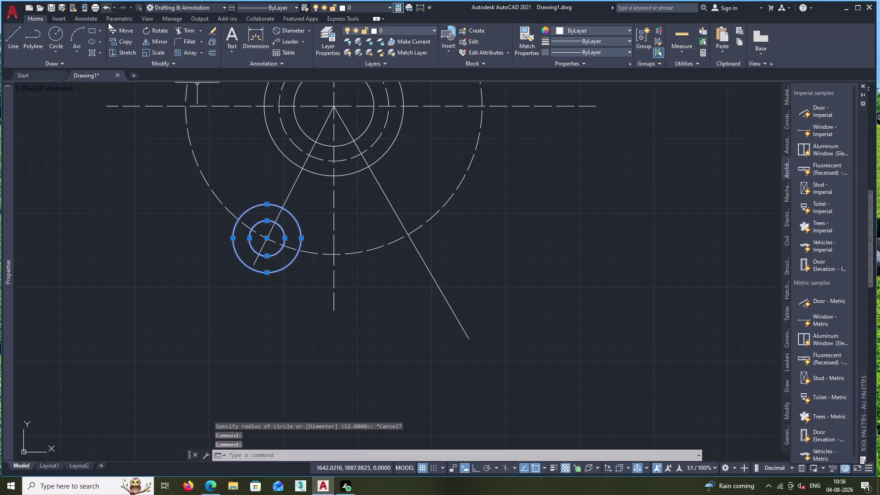
Copy the left circle pair from its centre to the right line's dashed-circle intersection.
click(120, 45)
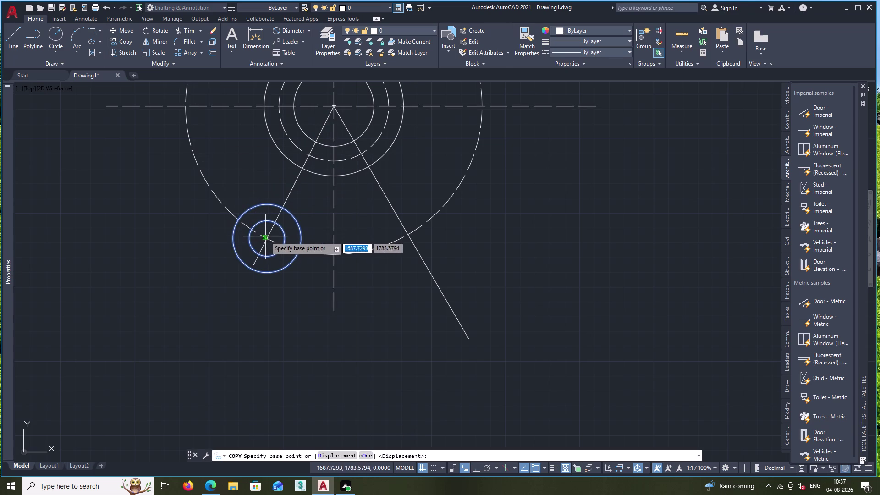
click(268, 238)
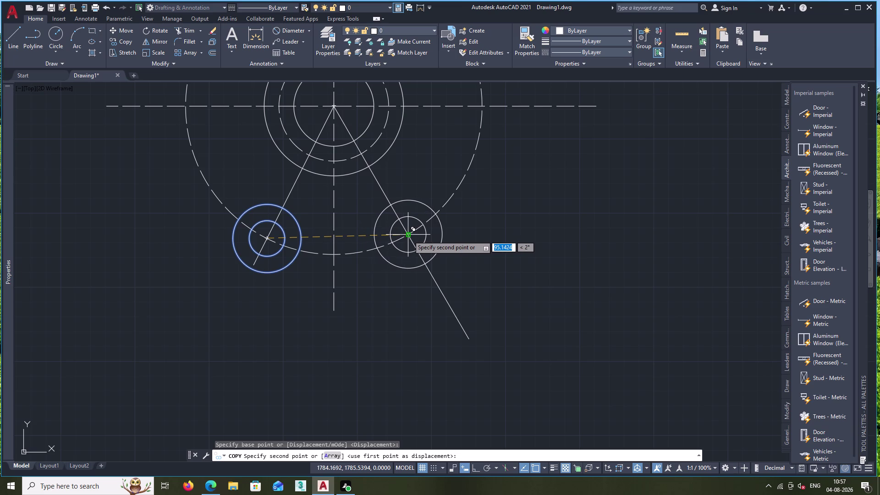
click(409, 235)
key(Escape)
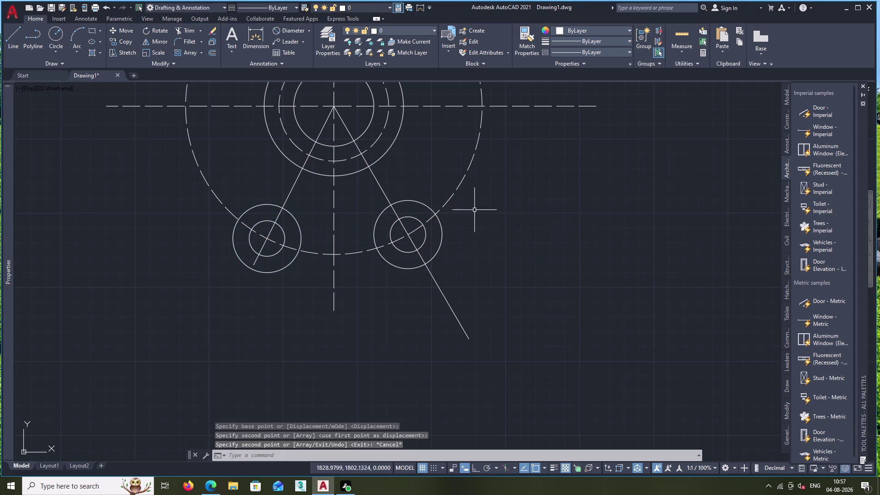
key(space)
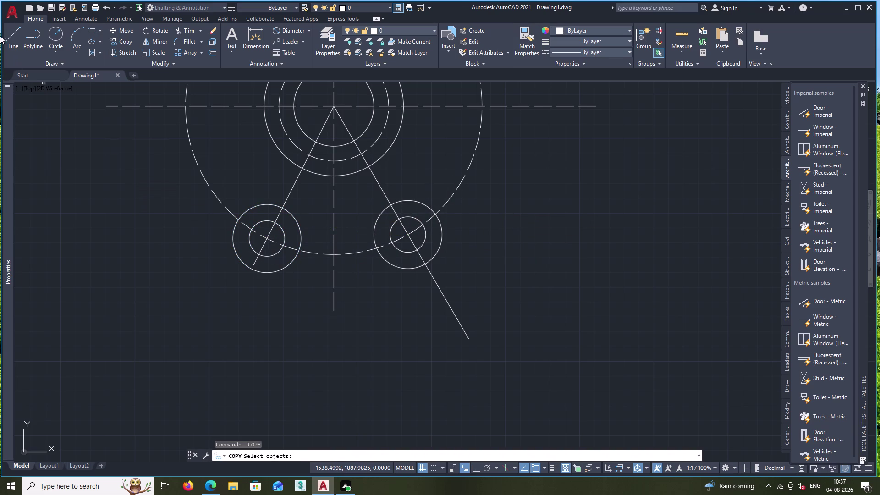
key(Escape)
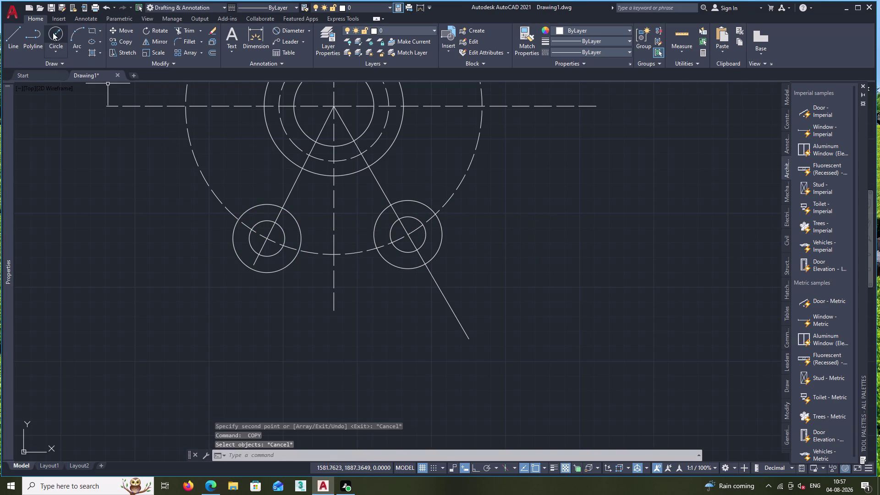
click(52, 29)
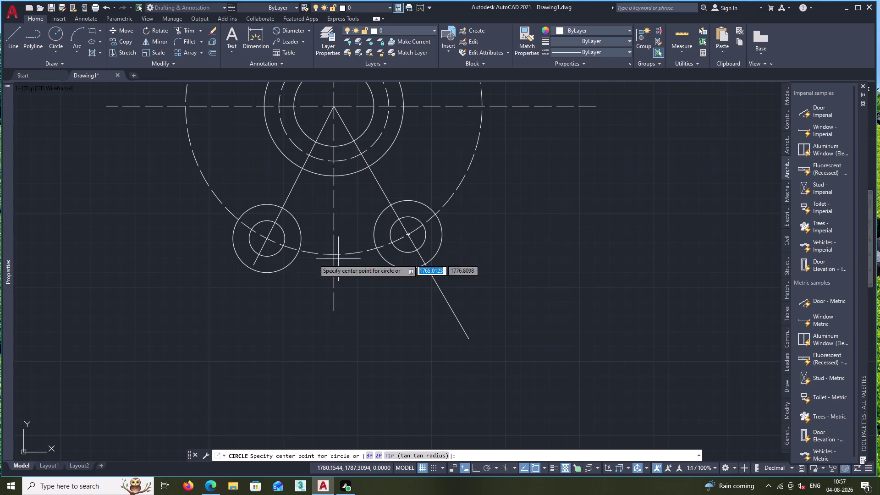
Draw a circle about the main centre reaching the right pair's outer rim (radius about 123).
click(334, 106)
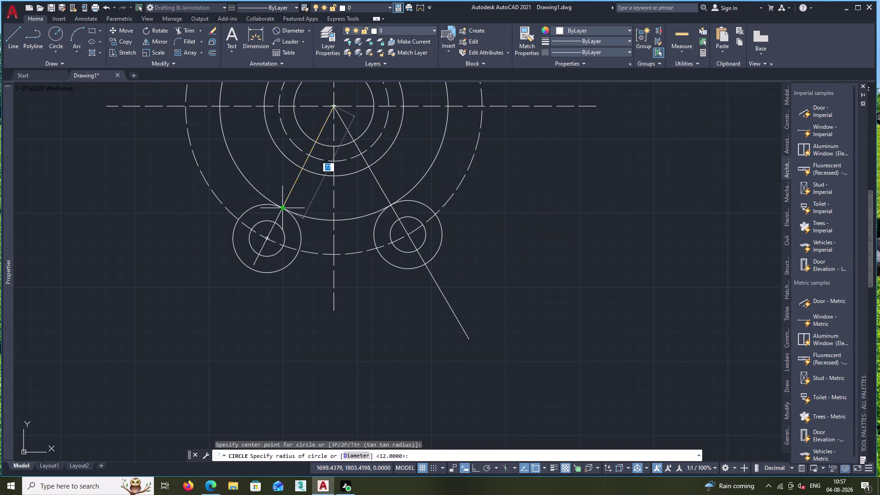
click(283, 209)
key(Escape)
key(space)
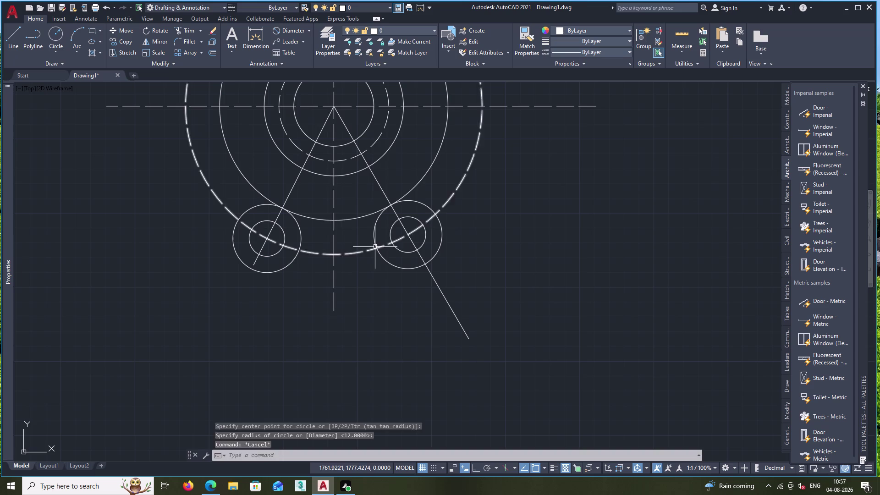
click(334, 107)
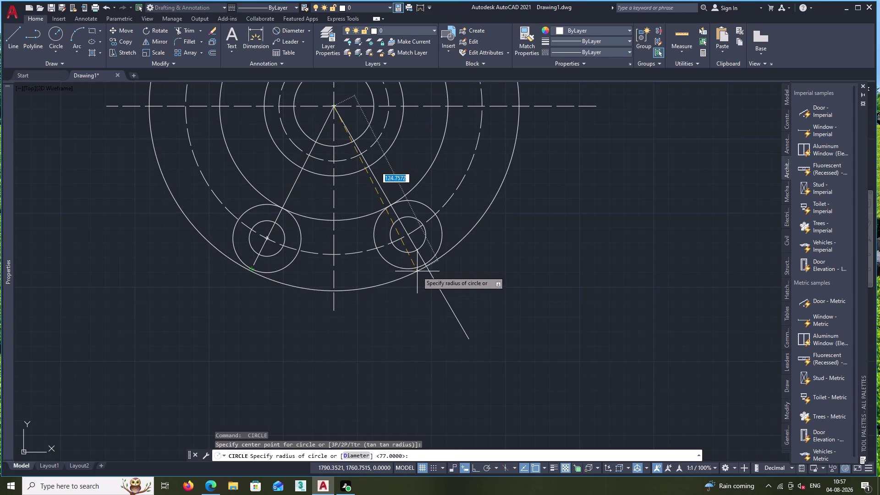
scroll(up, 3)
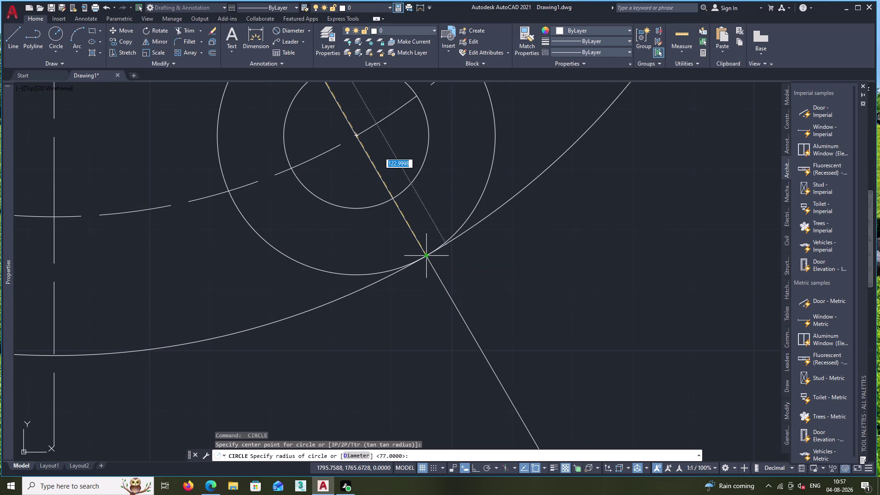
click(426, 255)
key(Escape)
scroll(down, 3)
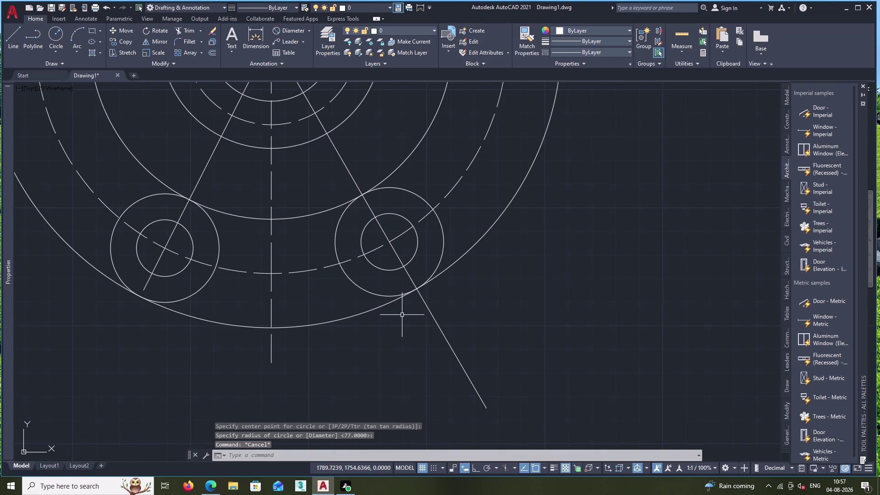
key(space)
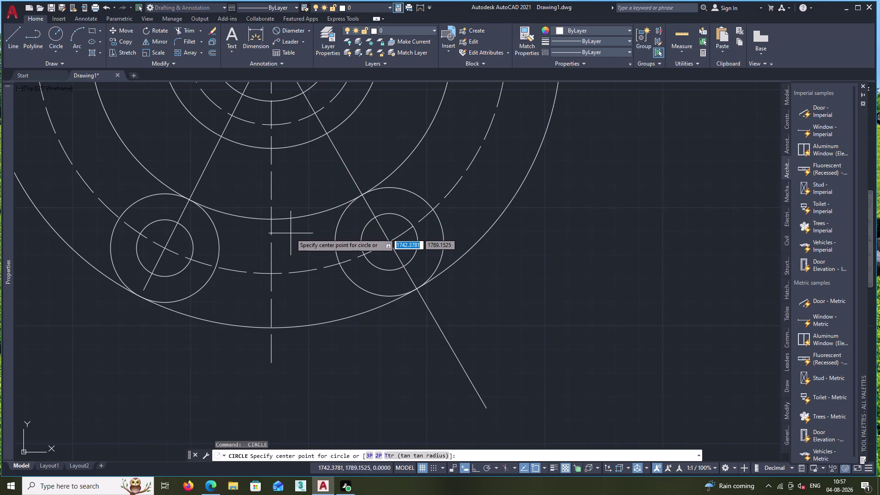
Draw a circle on the main centre, sized to the right small circle's far edge.
middle_drag(295, 183, 321, 234)
scroll(down, 3)
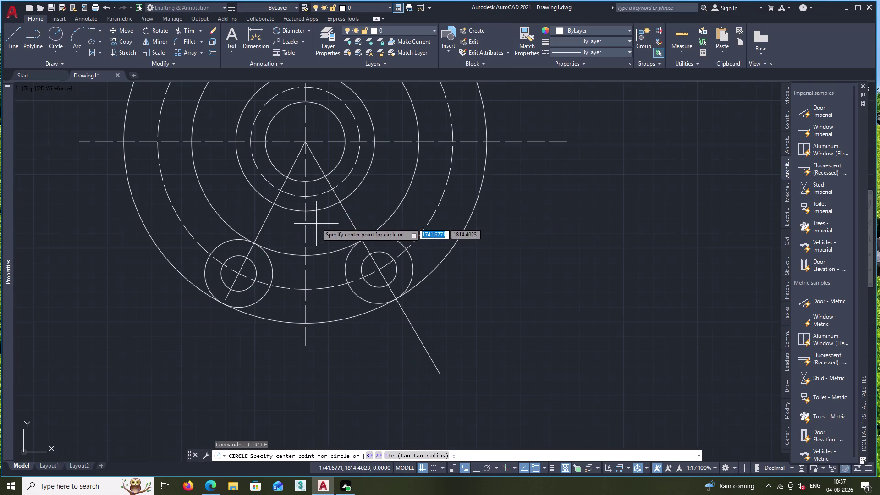
click(305, 142)
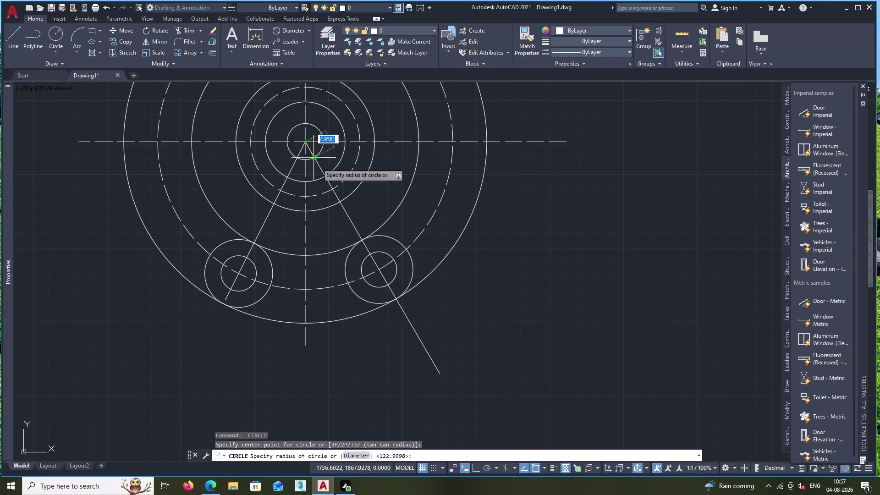
scroll(up, 3)
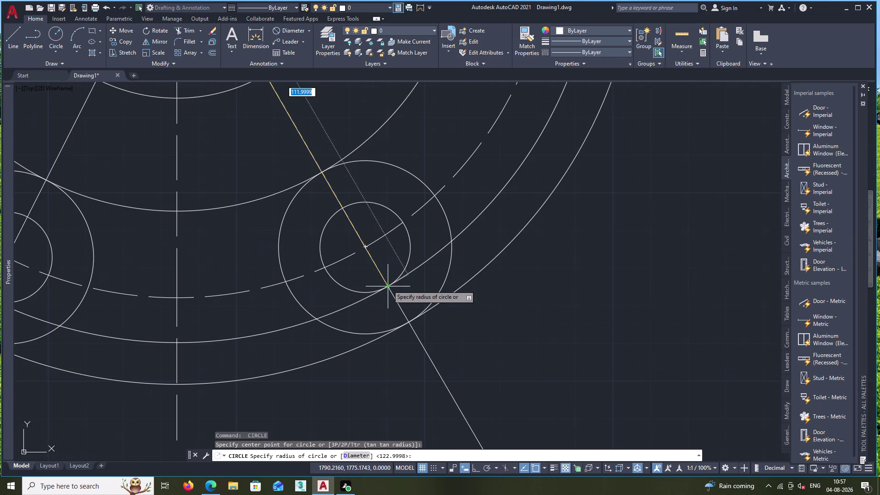
scroll(up, 3)
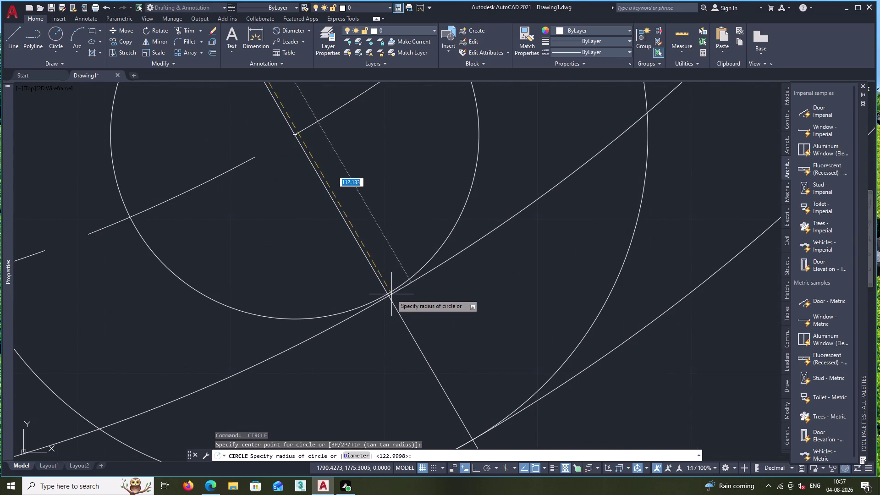
click(388, 296)
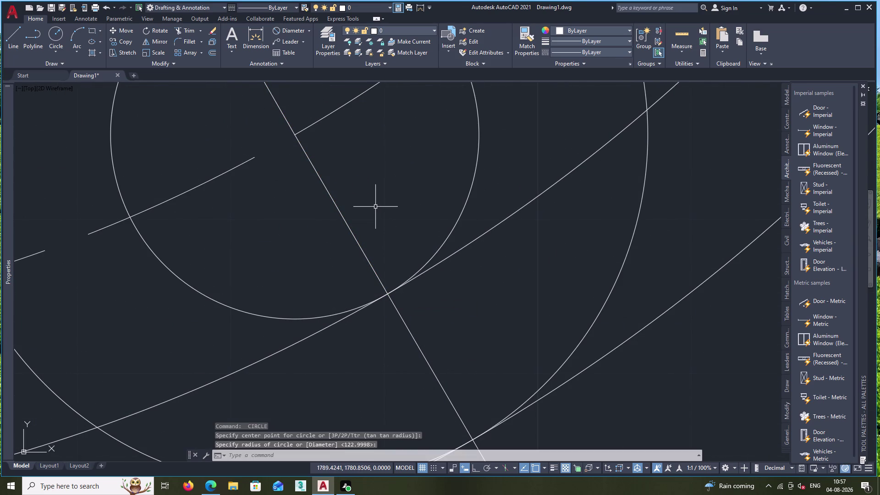
Draw a second concentric circle sized to the small circle's near edge.
key(space)
scroll(down, 3)
scroll(down, 3)
middle_drag(290, 172, 379, 277)
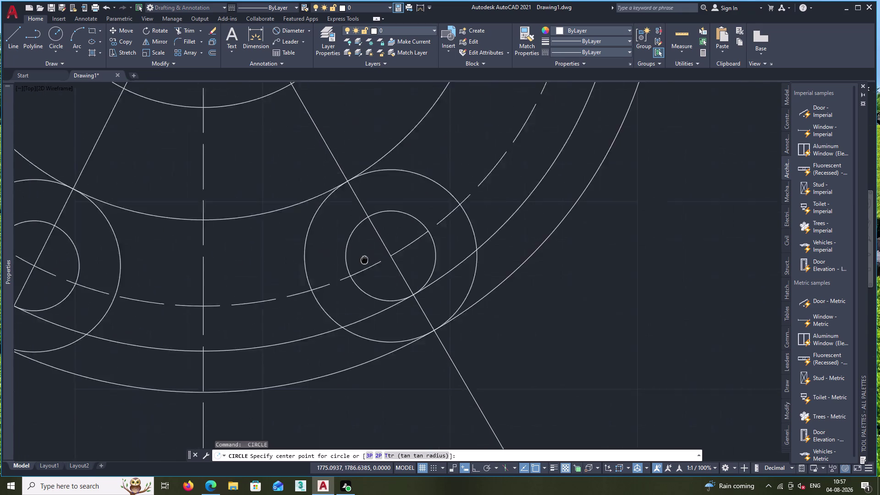
middle_drag(379, 276, 389, 288)
scroll(down, 3)
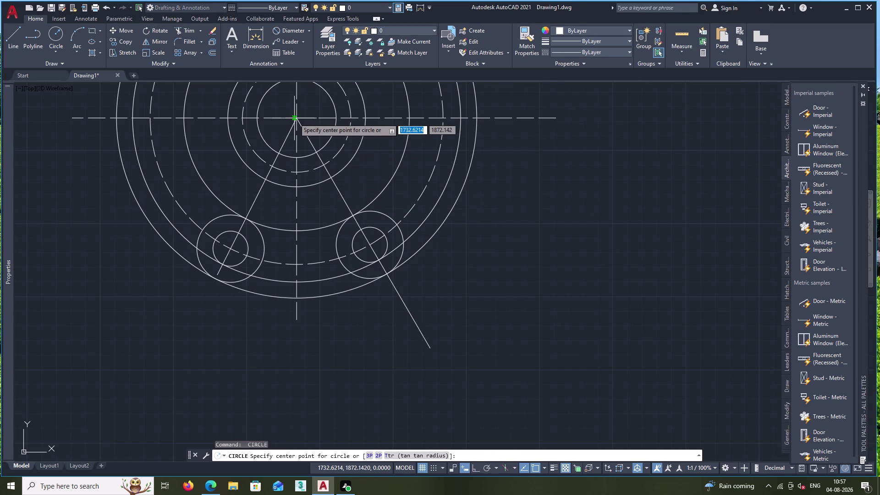
click(298, 119)
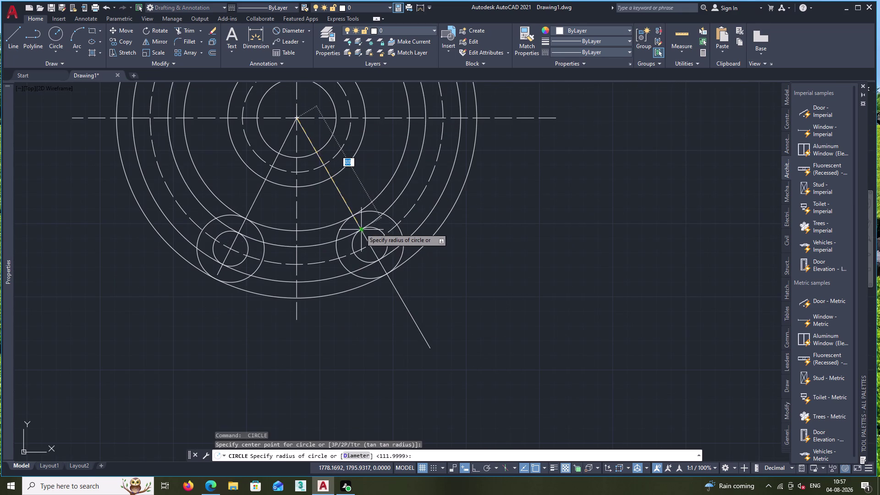
scroll(up, 3)
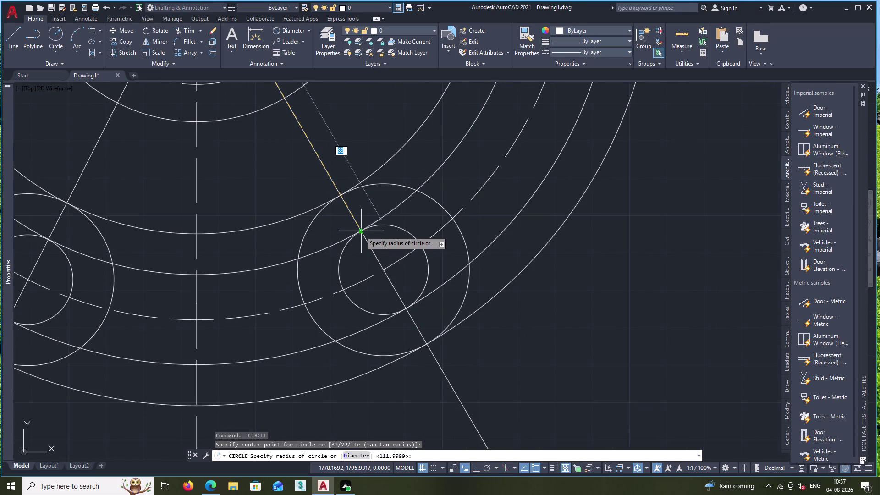
click(360, 232)
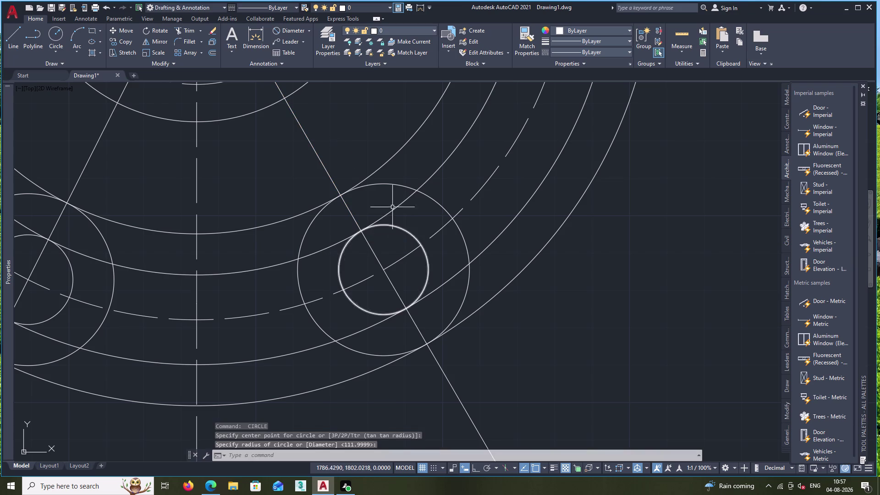
key(Escape)
scroll(down, 3)
scroll(down, 3)
middle_drag(341, 192, 366, 225)
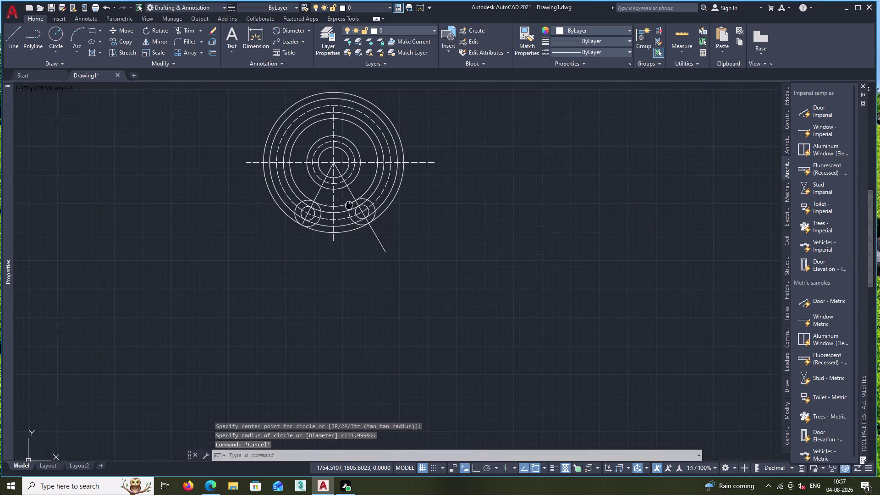
Fence-trim the upper halves of the outer circles and the large arcs above the slot.
middle_drag(365, 225, 387, 246)
scroll(up, 3)
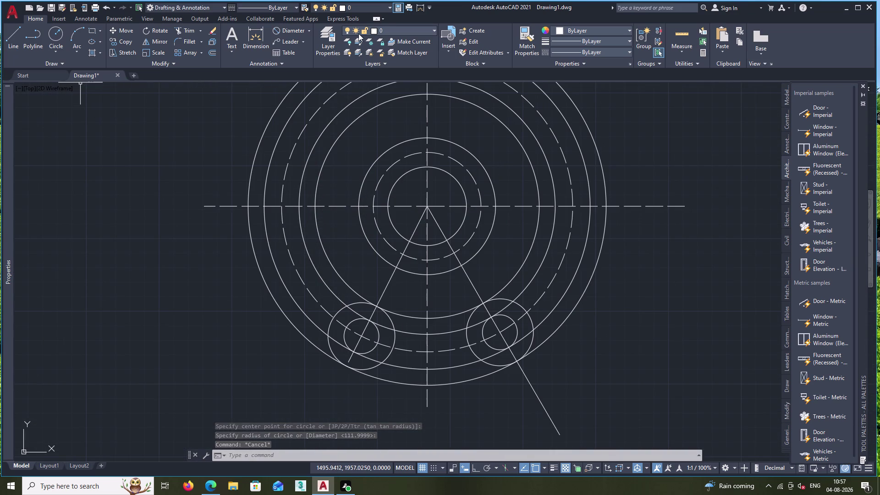
click(184, 29)
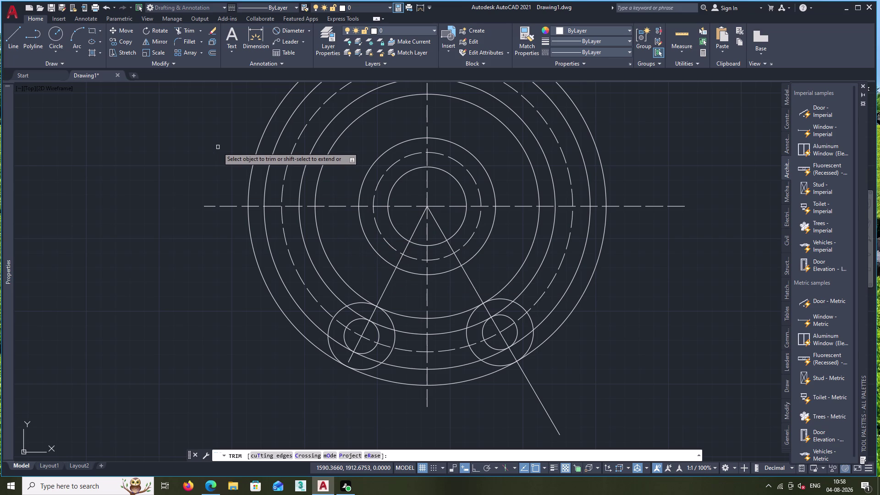
drag(218, 148, 348, 140)
key(Escape)
drag(238, 110, 310, 143)
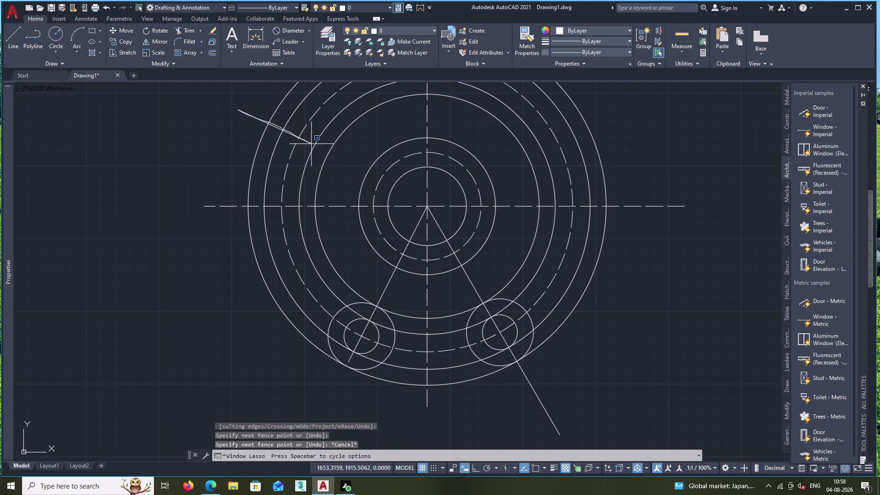
drag(309, 143, 333, 155)
key(Escape)
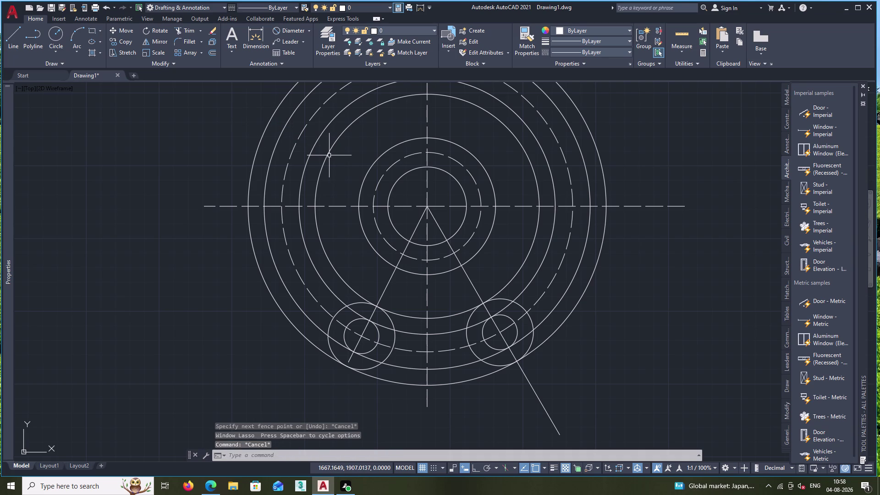
key(space)
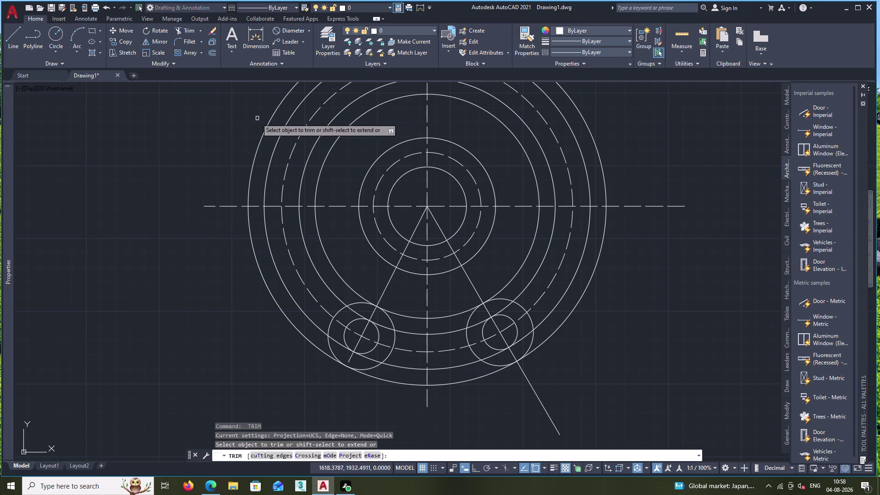
drag(253, 118, 334, 158)
middle_drag(336, 135, 284, 163)
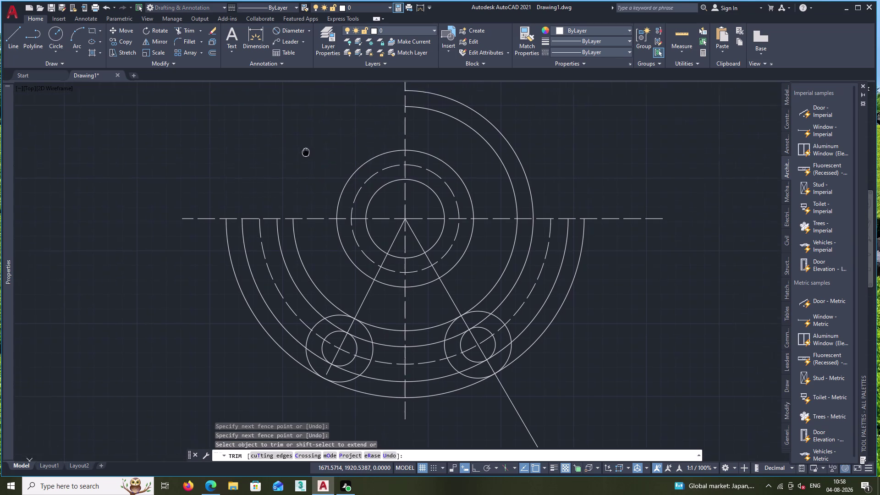
middle_drag(285, 163, 261, 171)
drag(431, 103, 428, 173)
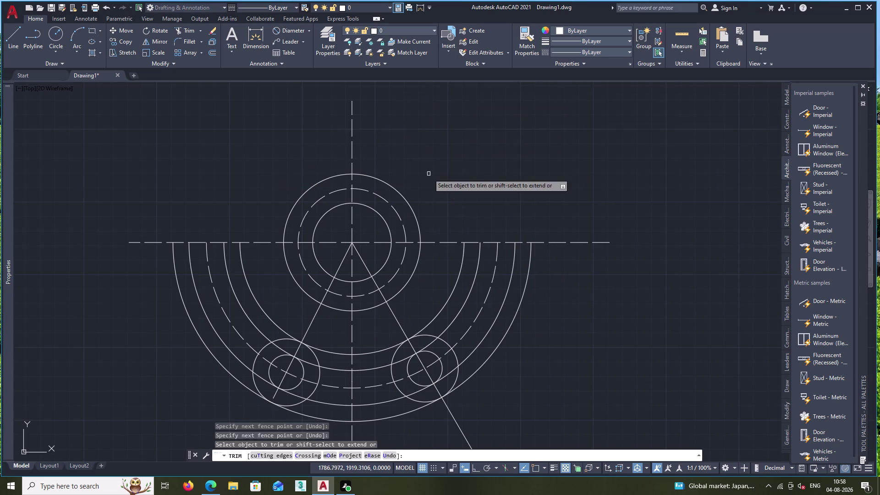
drag(453, 268, 543, 311)
middle_drag(511, 324, 555, 196)
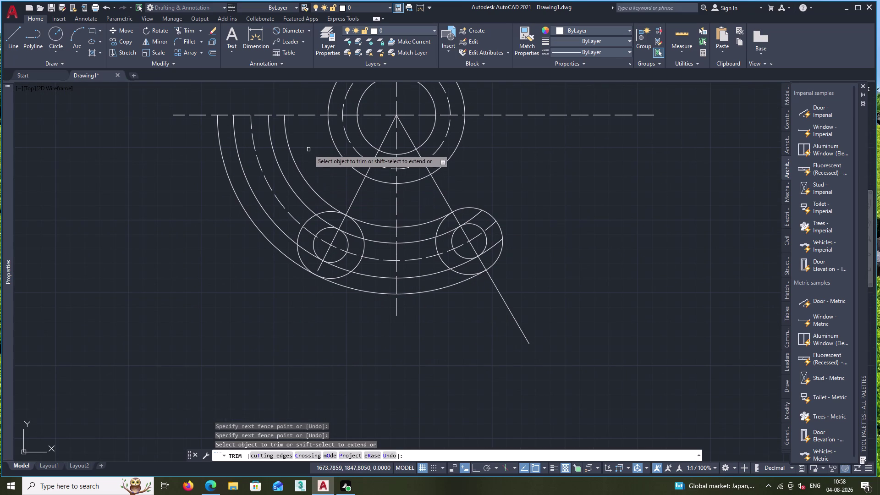
drag(308, 149, 240, 210)
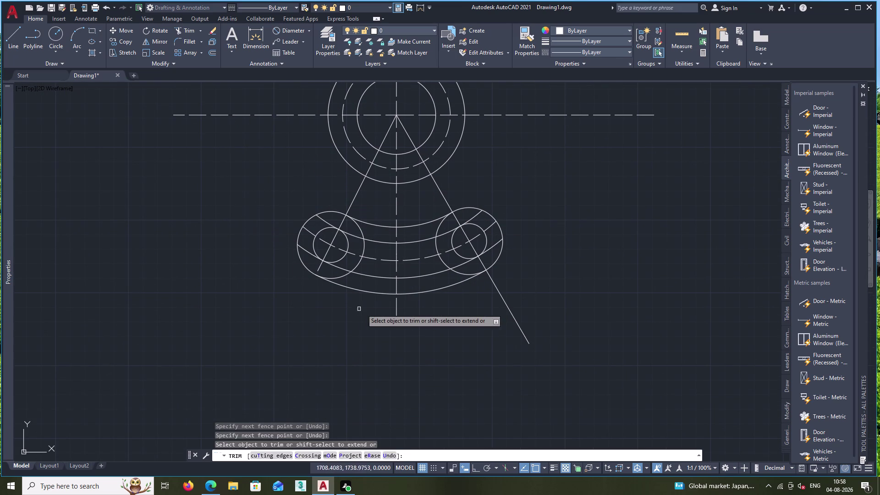
Trim away the left small circle's pieces inside the slot outline.
click(345, 240)
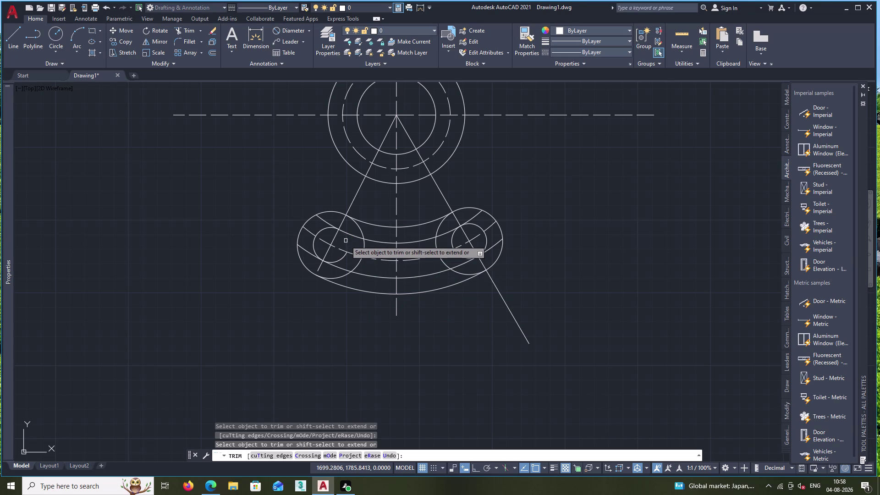
click(338, 262)
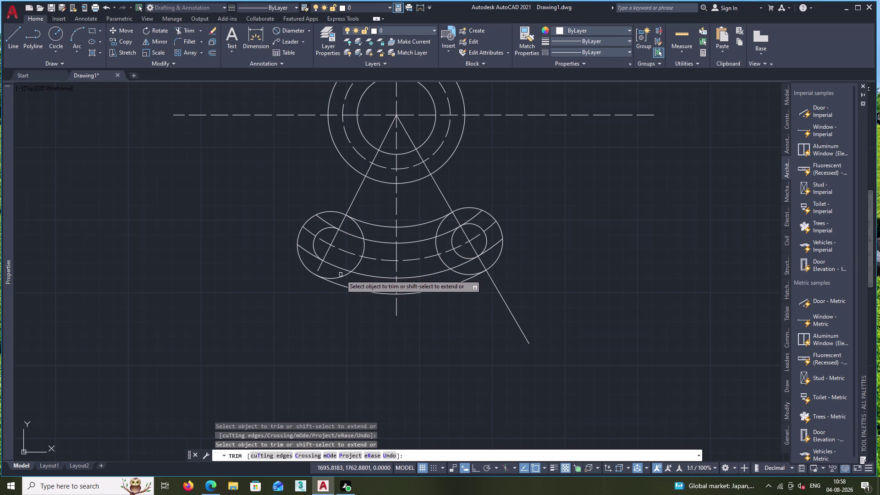
click(341, 275)
click(356, 267)
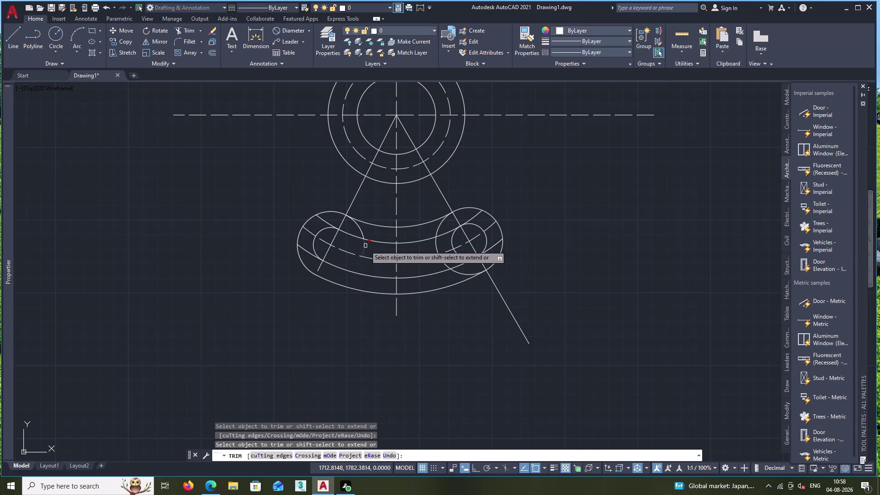
click(365, 245)
click(359, 227)
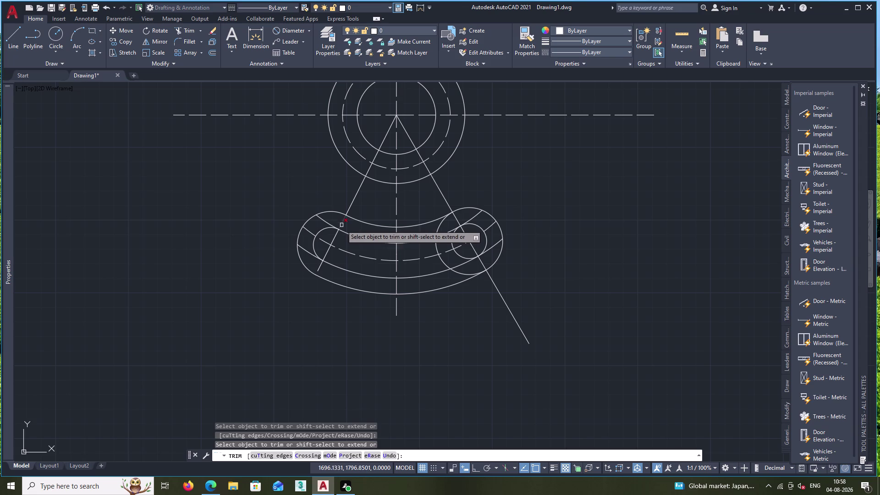
click(310, 233)
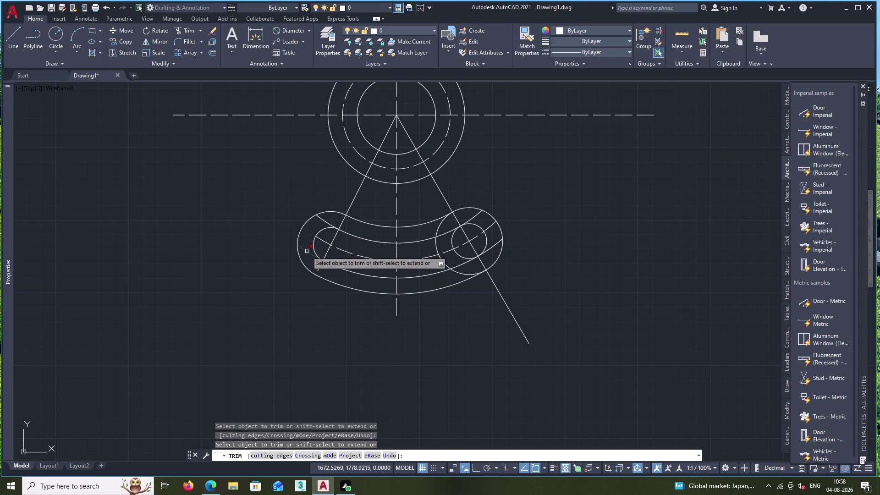
click(307, 251)
click(322, 220)
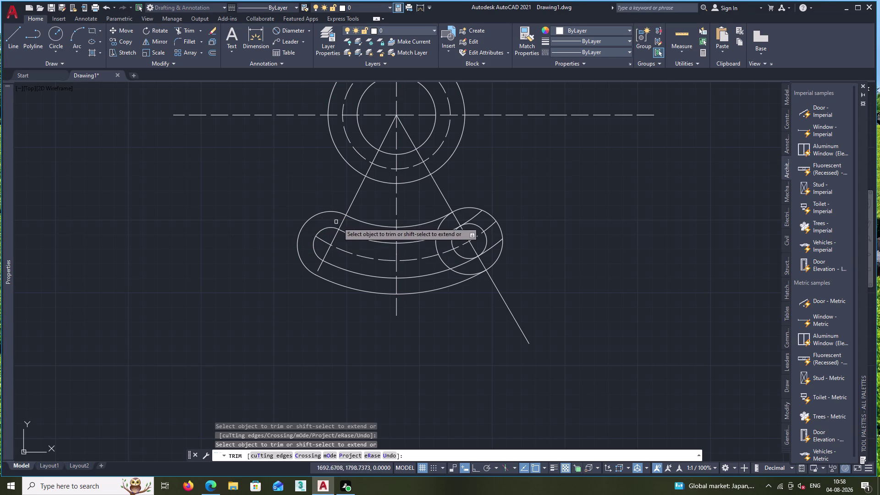
Trim the right small circle's pieces and the last arc at the right end.
click(475, 218)
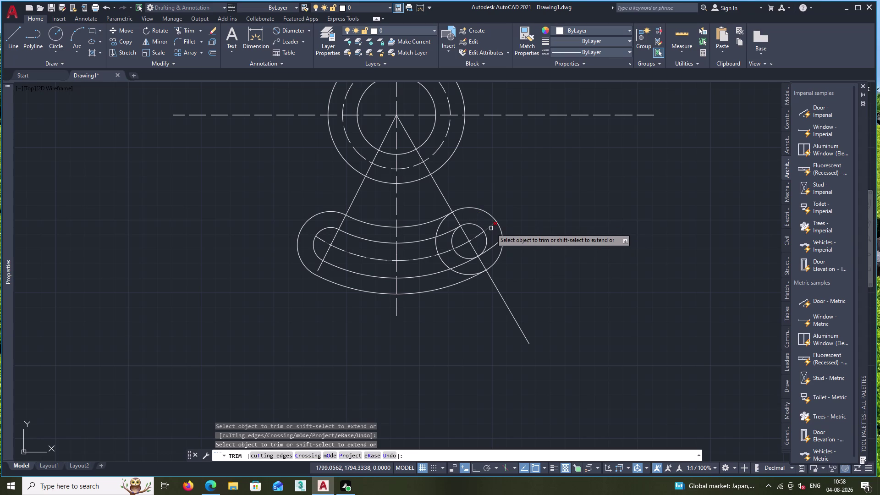
click(491, 228)
click(494, 244)
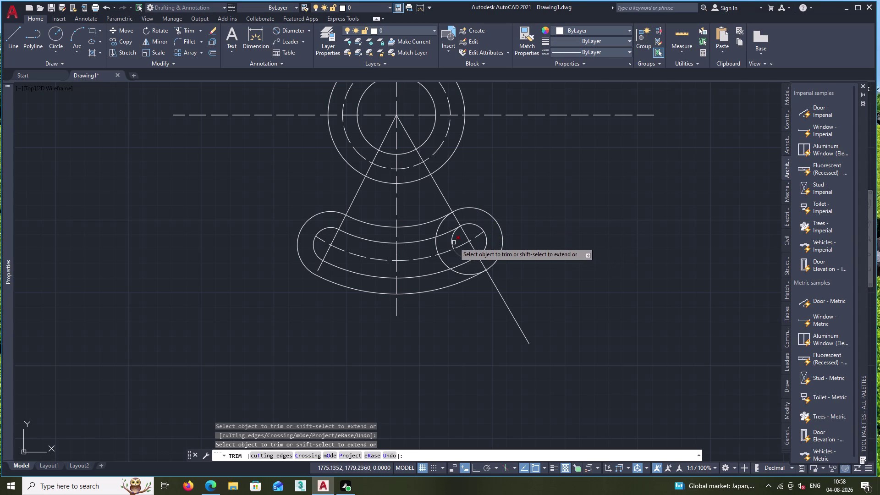
click(442, 225)
click(435, 249)
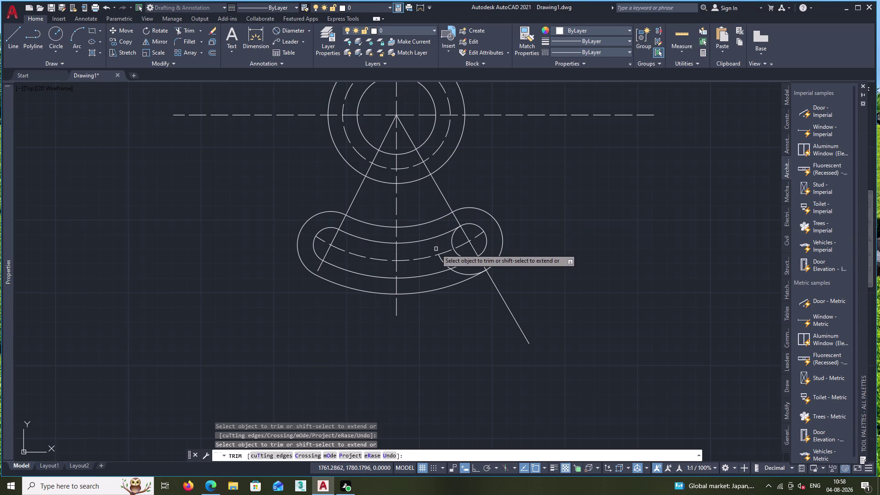
click(441, 261)
click(454, 239)
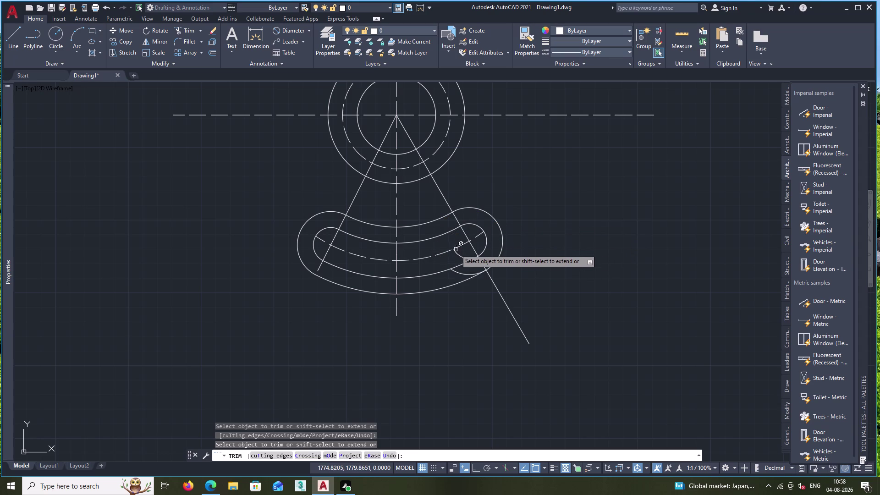
click(456, 253)
click(460, 272)
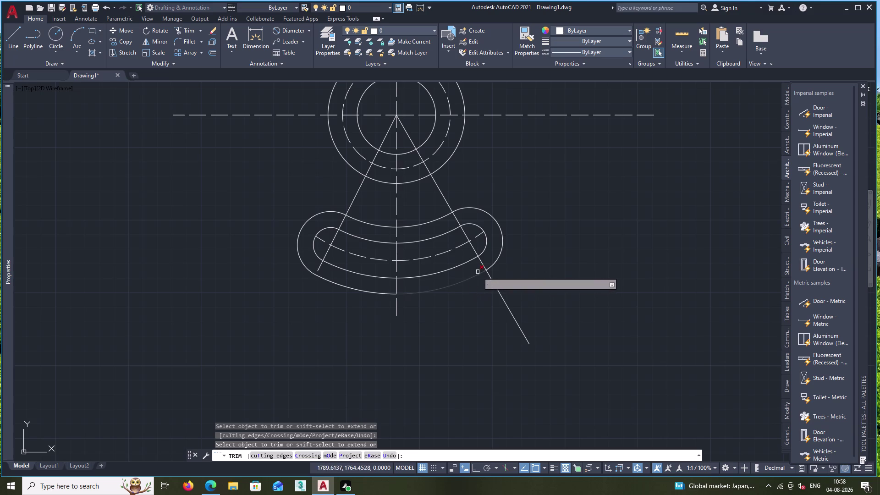
scroll(up, 3)
scroll(up, 3)
scroll(up, 3)
scroll(down, 3)
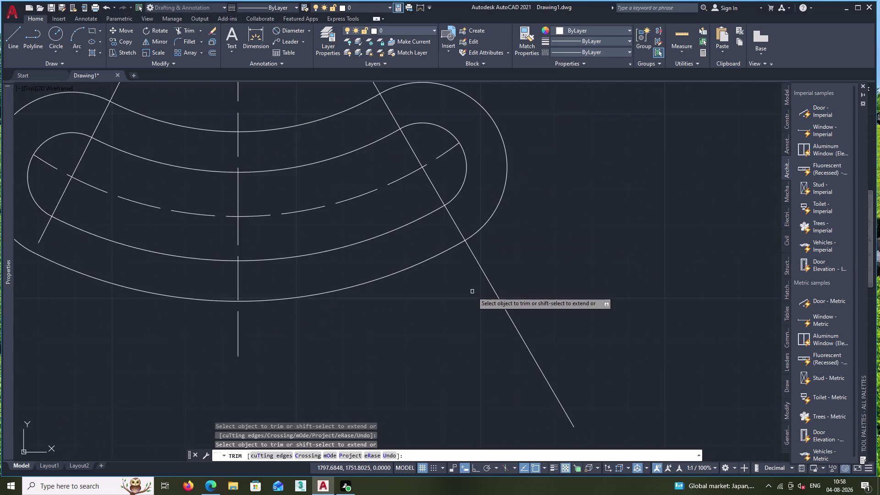
scroll(down, 3)
middle_drag(390, 330, 435, 290)
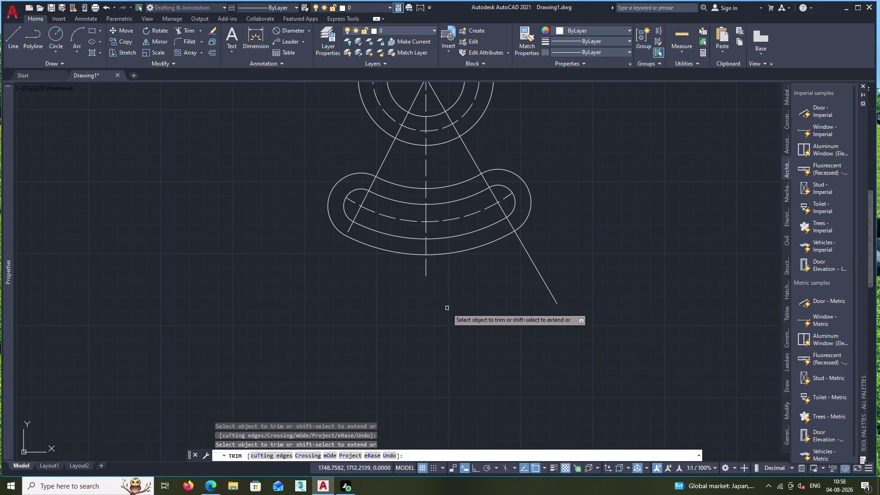
key(Escape)
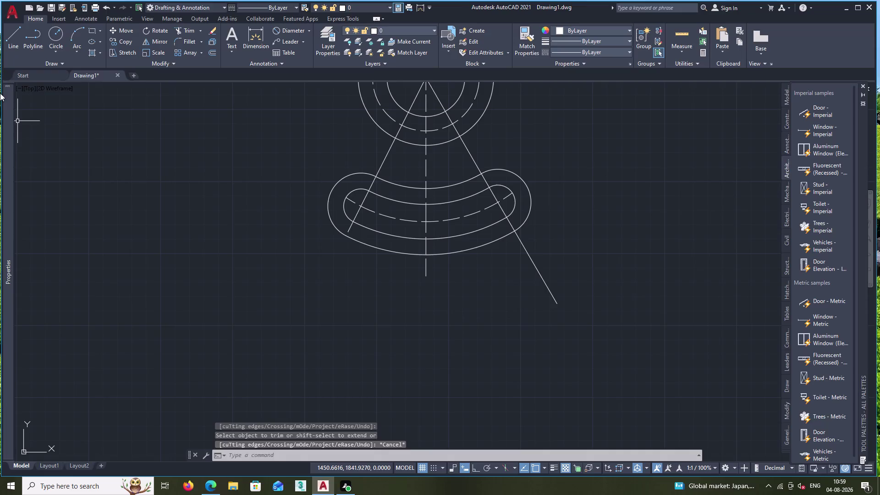
Try extending the left radial line with EX, then cancel.
key(e)
key(x)
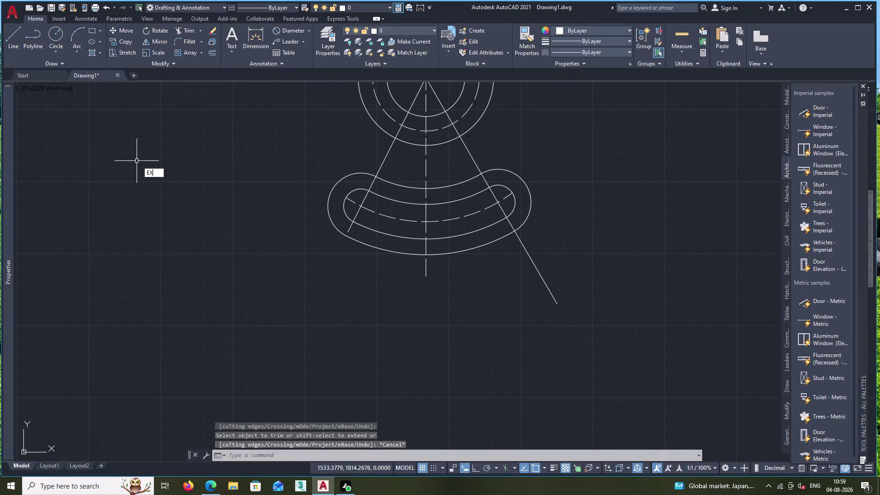
key(Return)
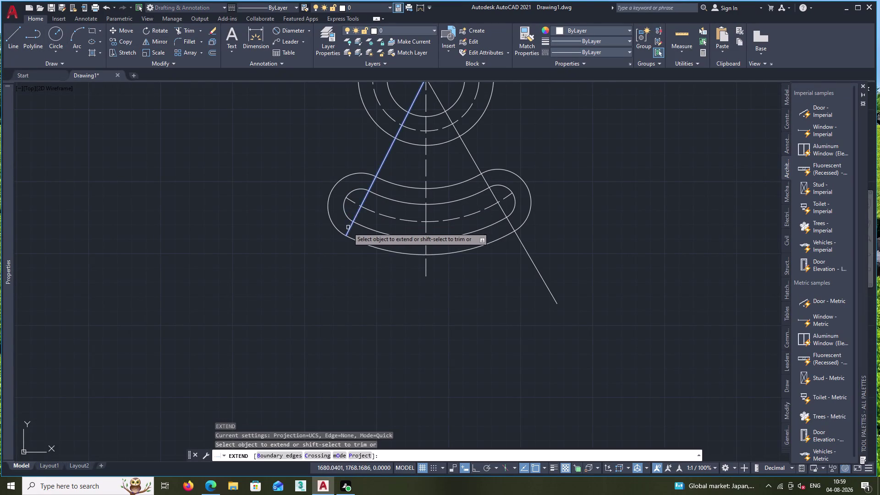
click(350, 229)
key(Escape)
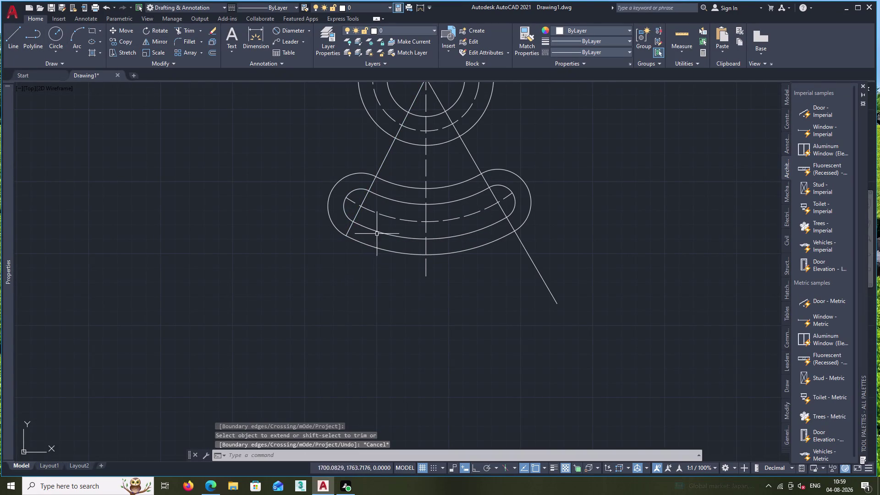
Draw a line from the left radial line's end to below the slot.
click(11, 35)
scroll(up, 3)
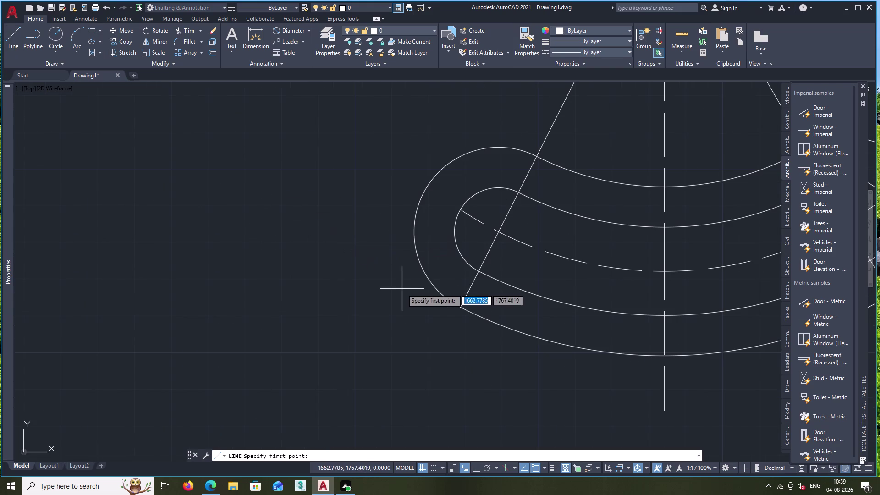
click(461, 309)
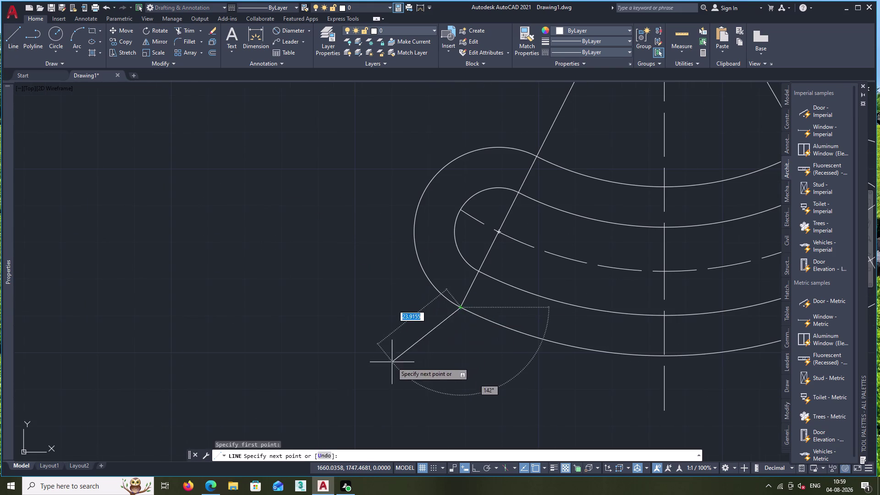
middle_drag(392, 362, 318, 216)
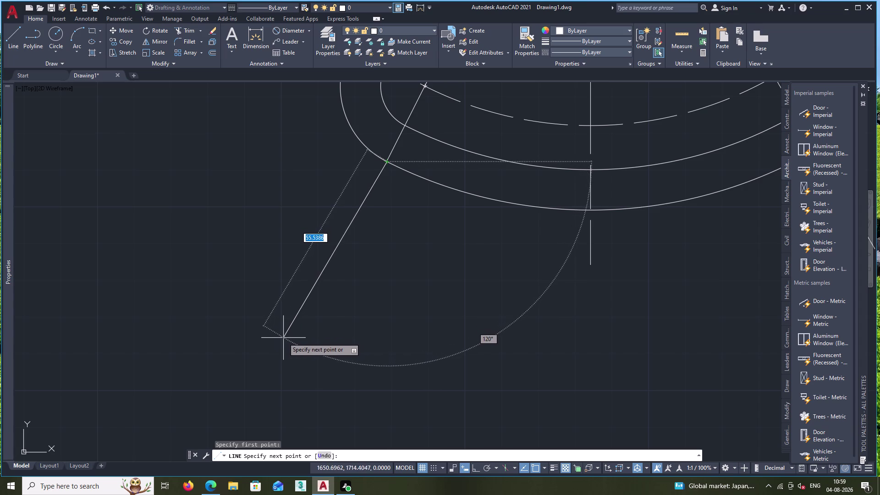
click(283, 339)
key(Escape)
scroll(down, 3)
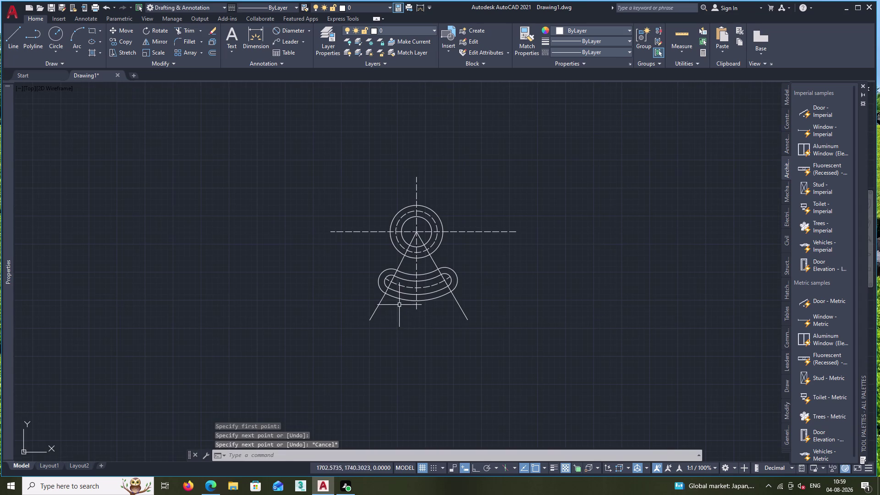
Select the centre lines at the main centre, clearing the selection in between.
middle_drag(399, 324, 330, 333)
scroll(up, 3)
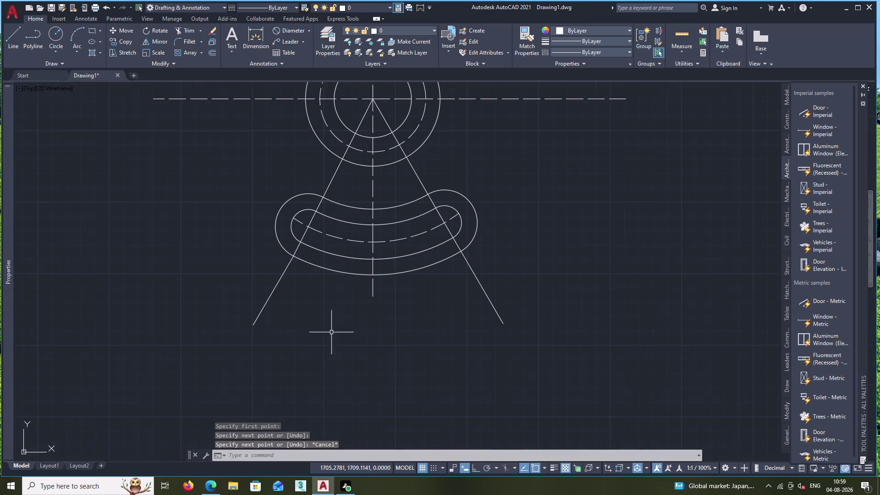
middle_drag(339, 327, 320, 349)
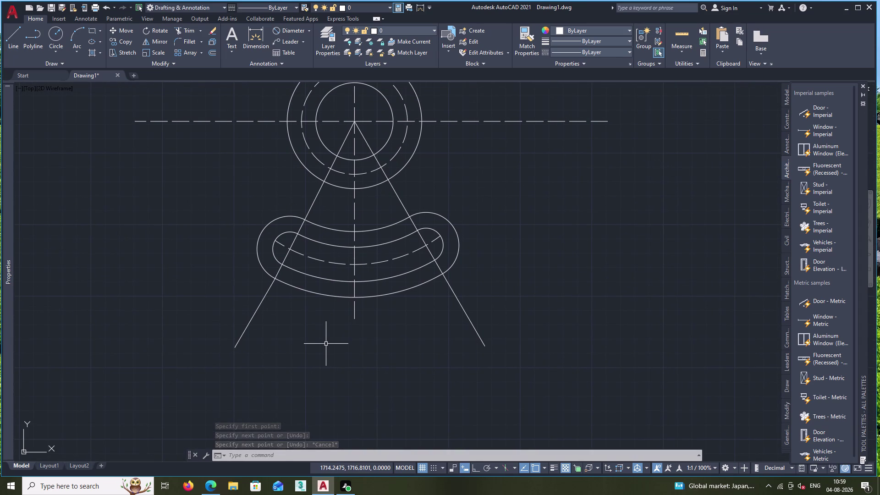
click(354, 208)
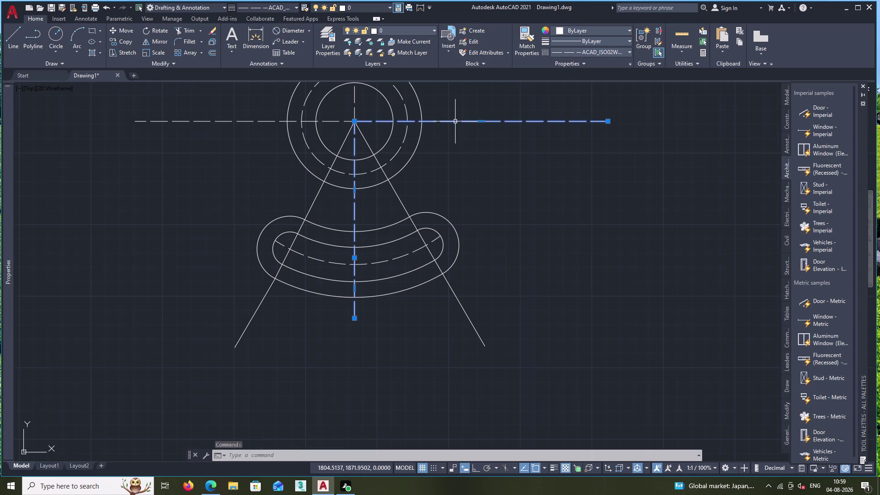
key(Escape)
click(355, 199)
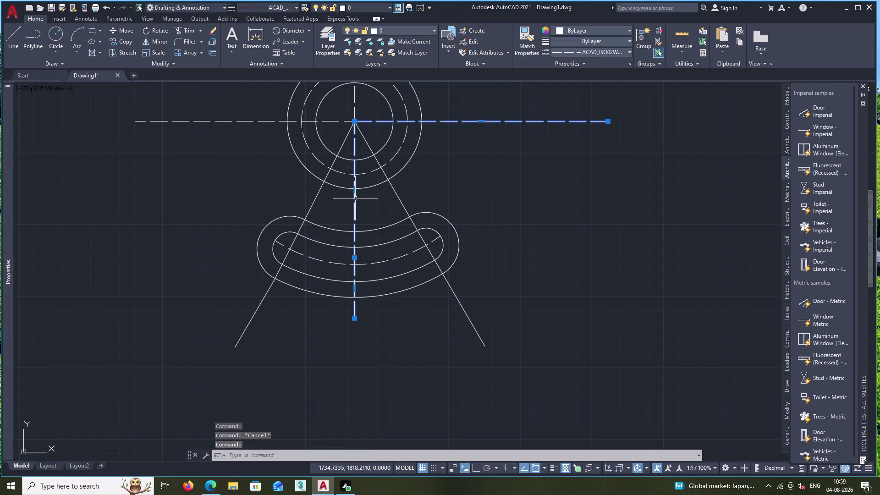
click(455, 121)
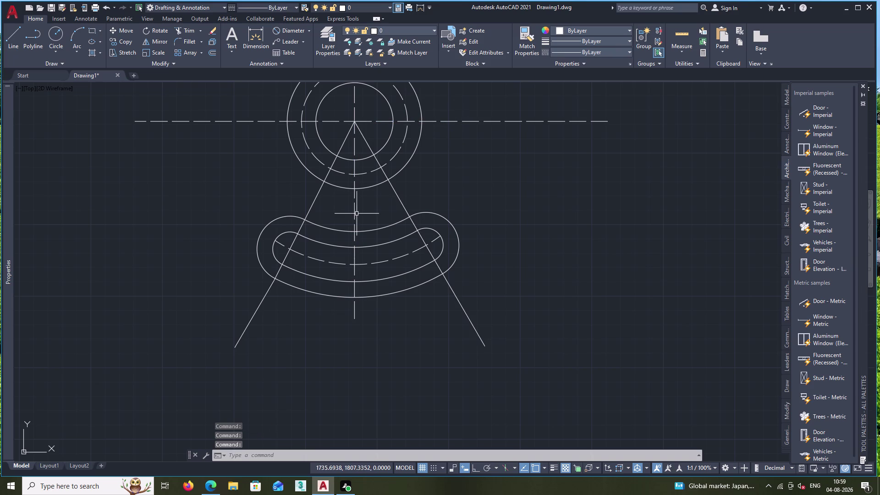
key(Escape)
click(356, 215)
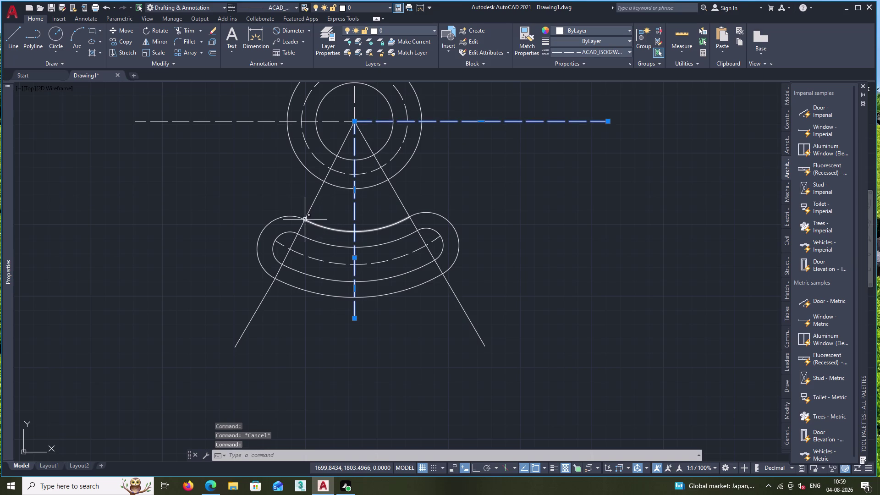
Start a fillet on the slot and cancel it.
click(175, 42)
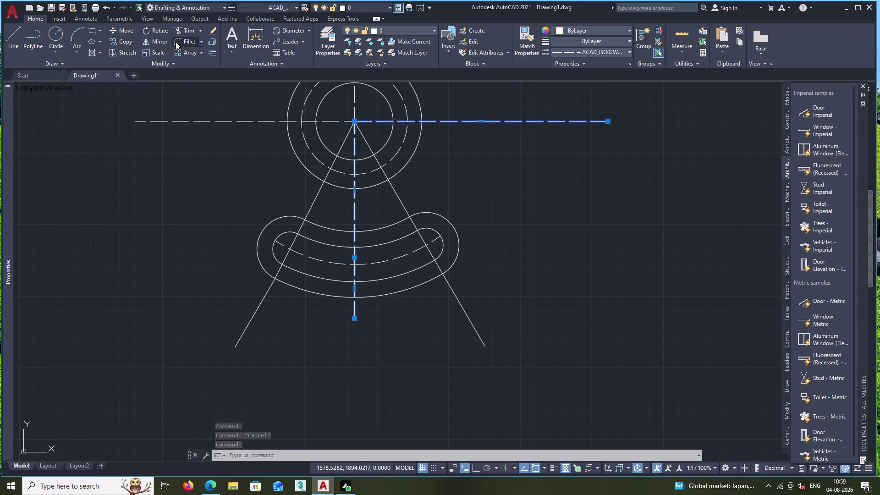
key(Escape)
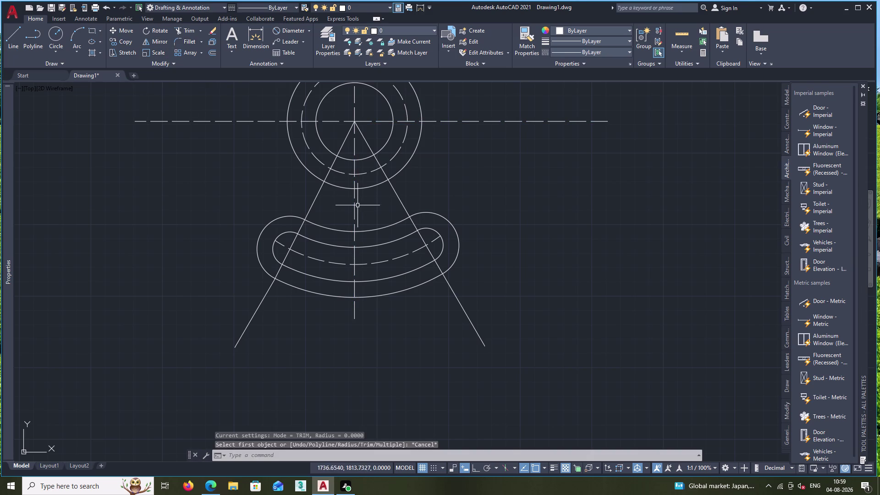
click(353, 211)
key(Escape)
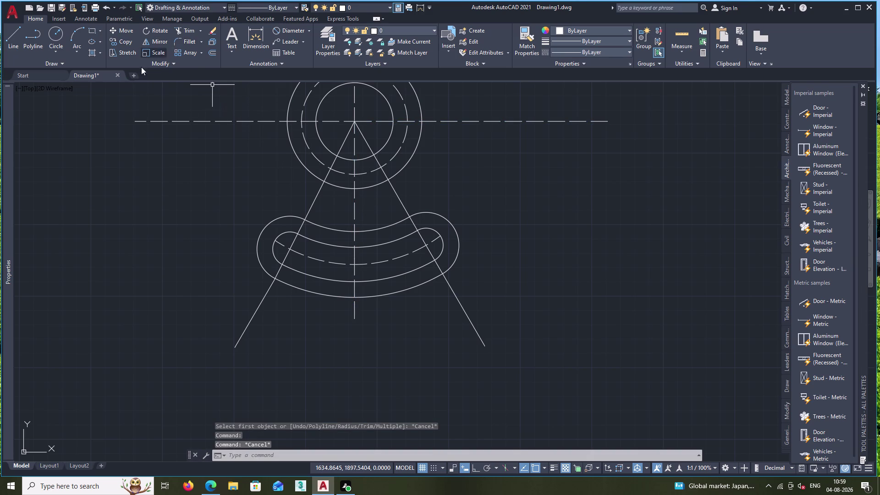
click(213, 52)
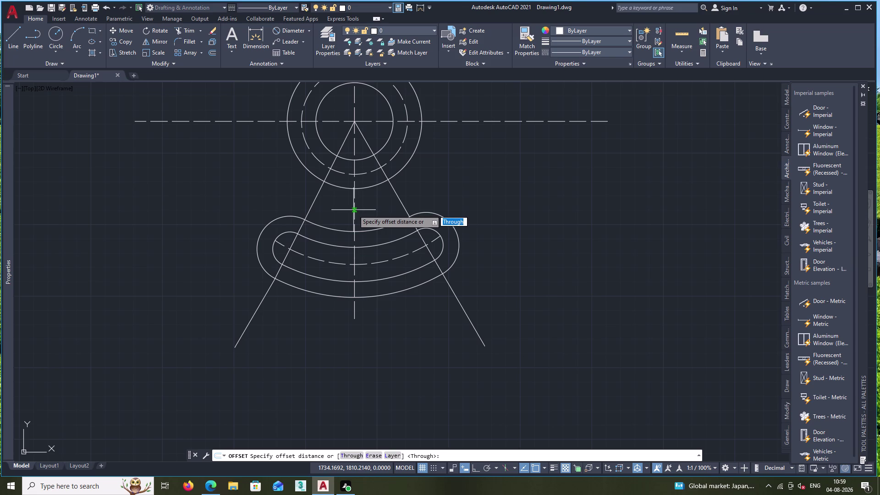
Try offsetting the vertical centre line using a measured distance.
key(Escape)
click(210, 52)
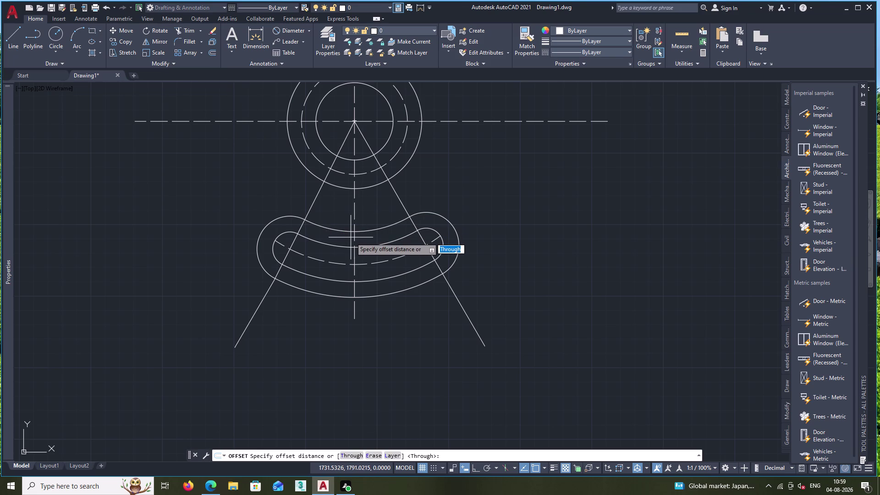
click(354, 214)
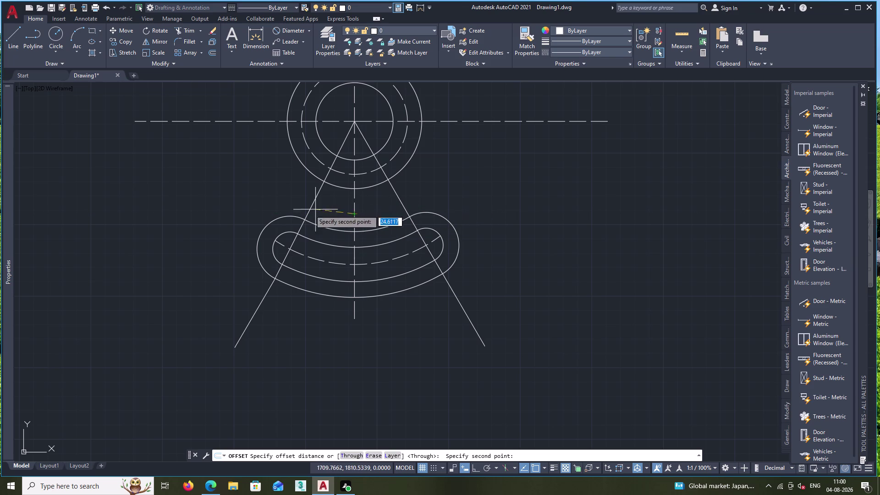
key(Return)
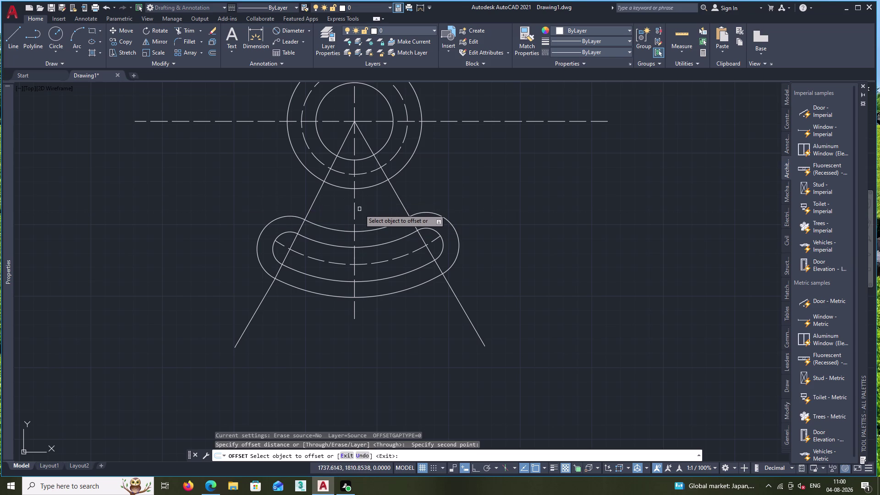
click(354, 212)
key(Return)
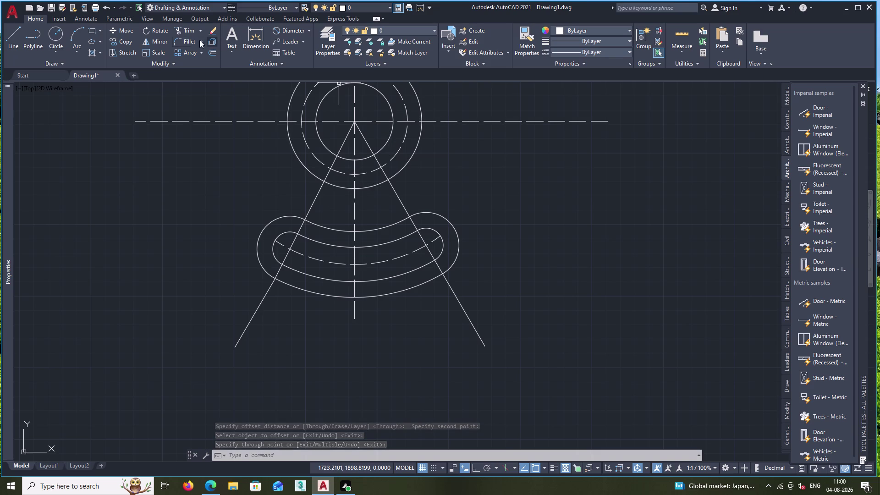
Attempt a fence trim and another centre-line offset, cancelling both.
click(184, 29)
drag(359, 117, 367, 128)
key(Escape)
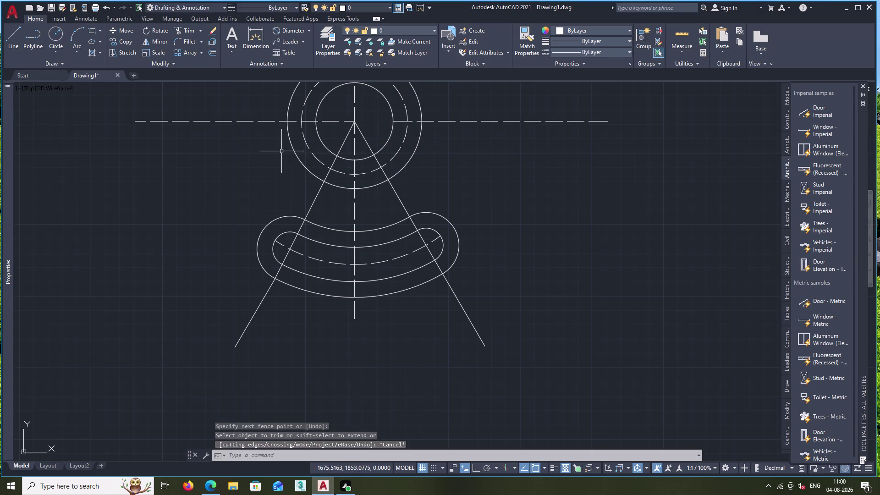
click(354, 170)
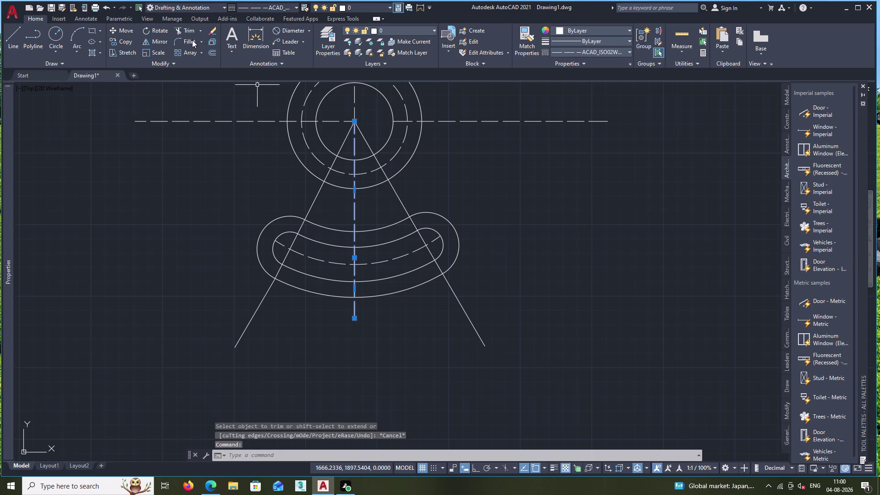
click(209, 53)
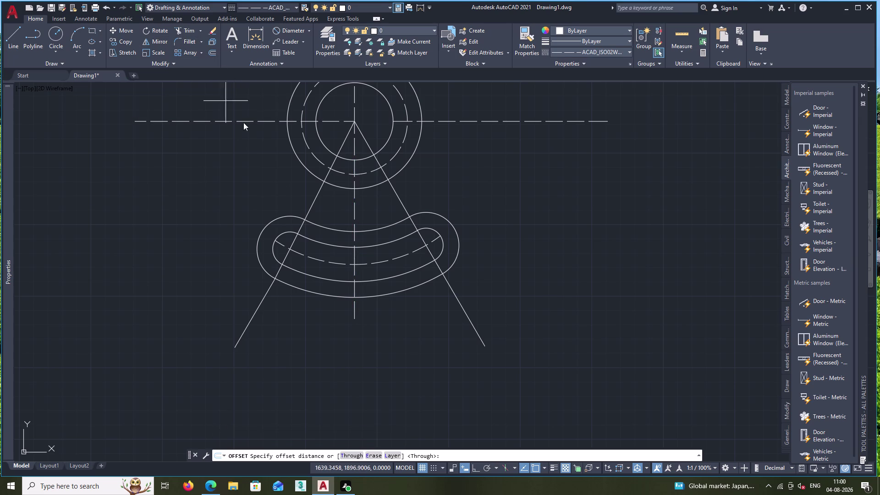
click(354, 209)
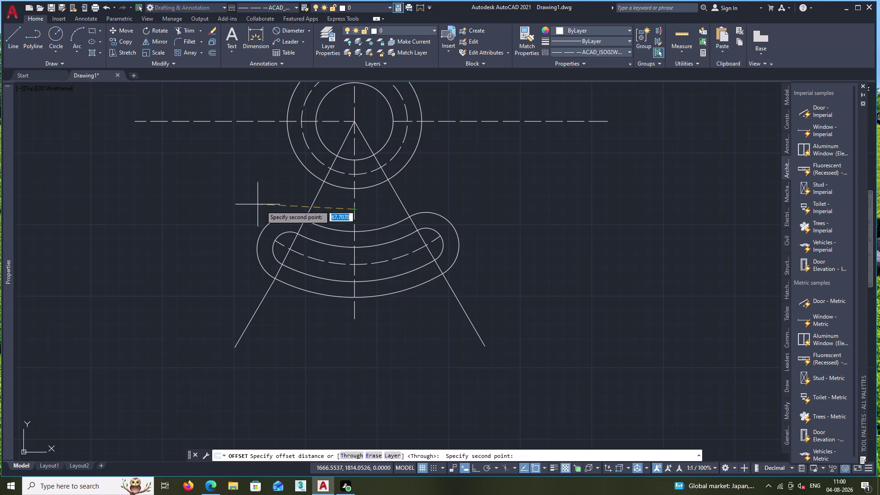
key(Escape)
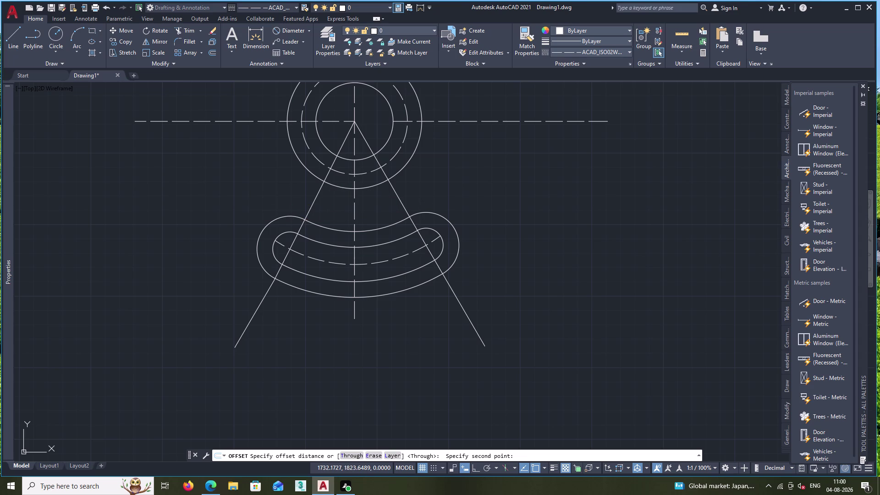
click(354, 214)
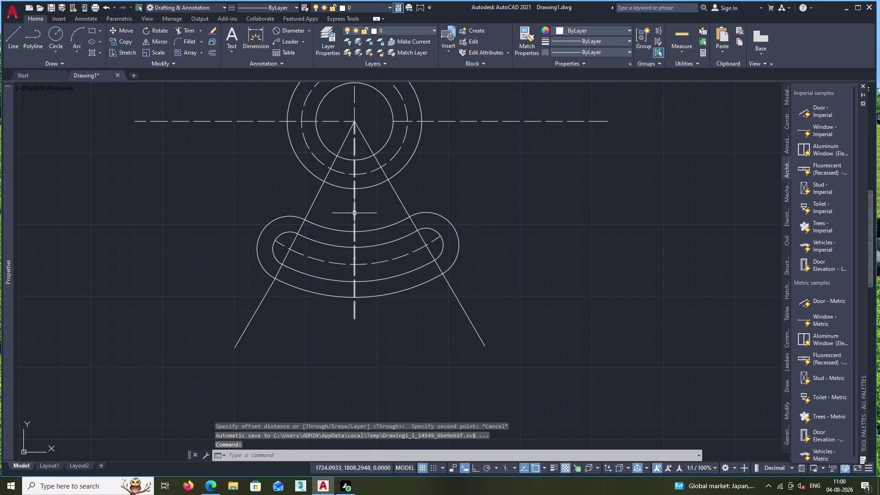
Offset the vertical centre line 18 units to the left.
click(211, 51)
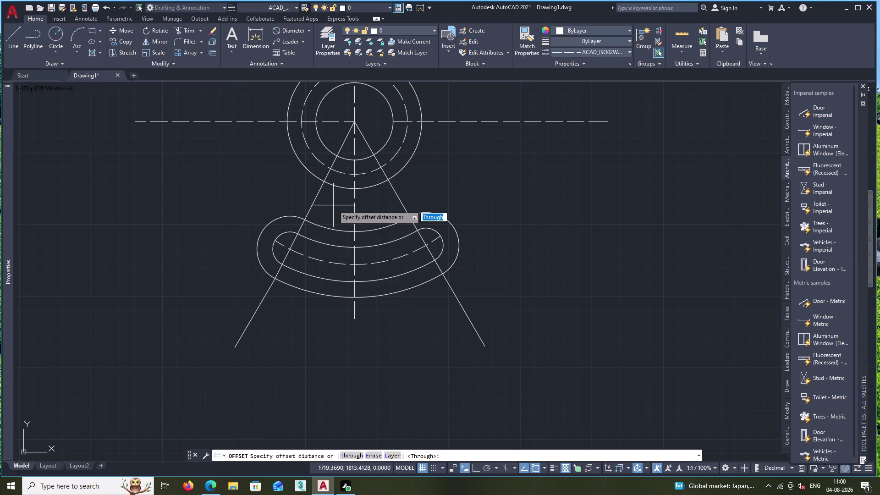
text(1)
text(8)
key(Return)
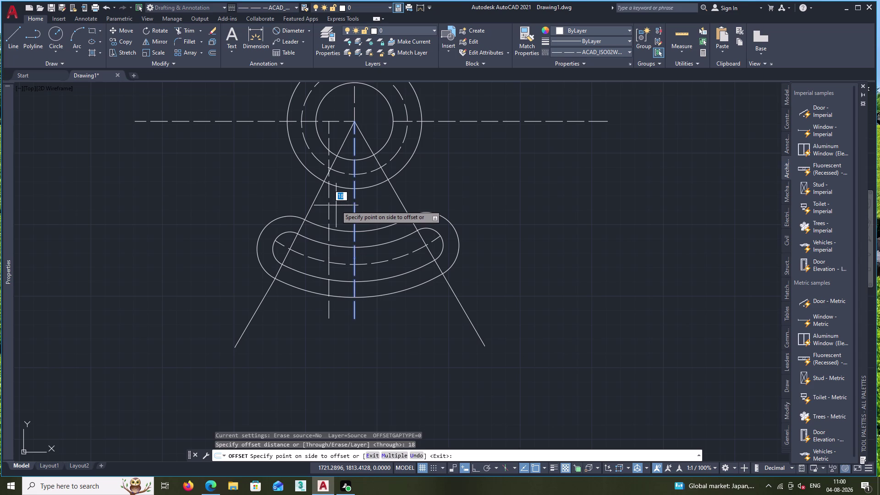
click(336, 206)
key(space)
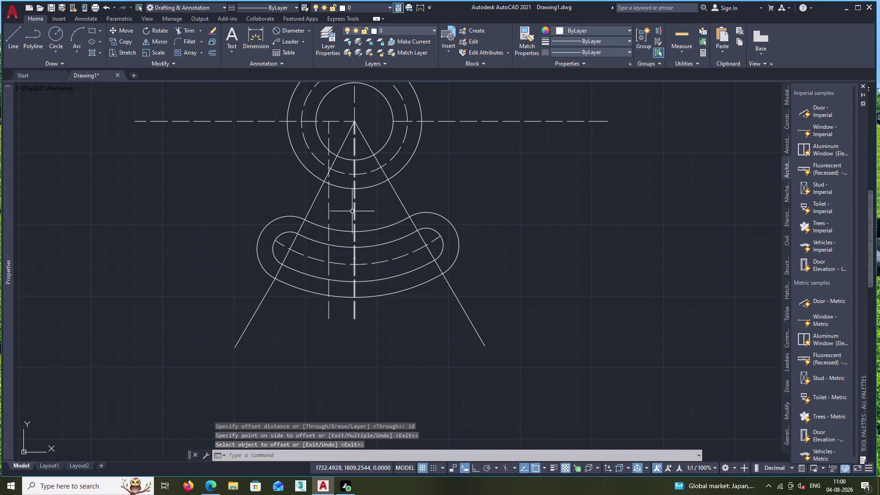
Retry the offset with picked distance points, then undo the misplaced line.
key(space)
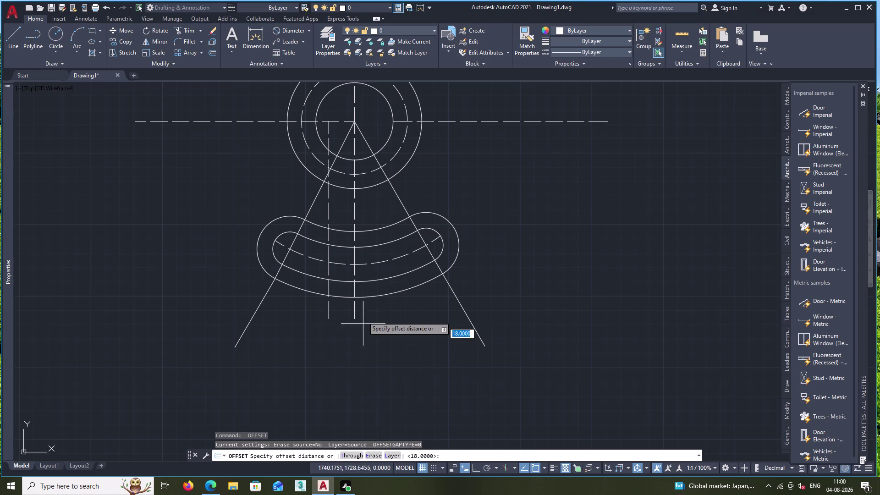
click(365, 214)
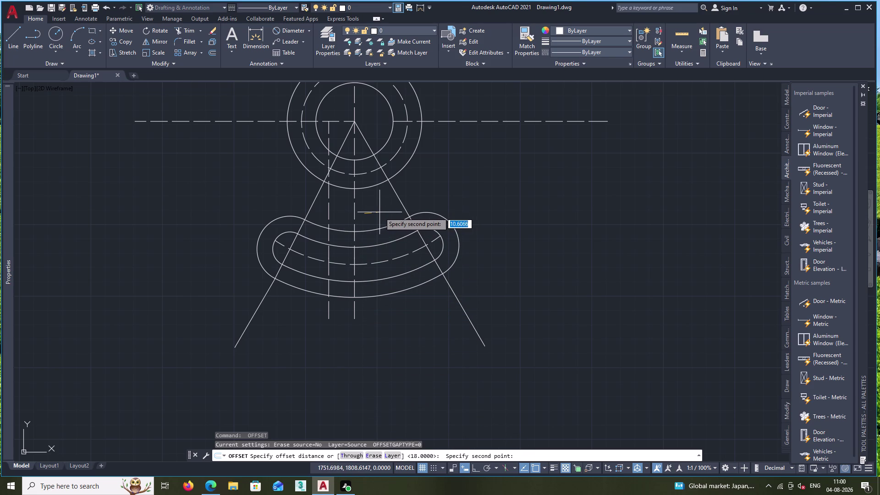
click(376, 212)
click(375, 213)
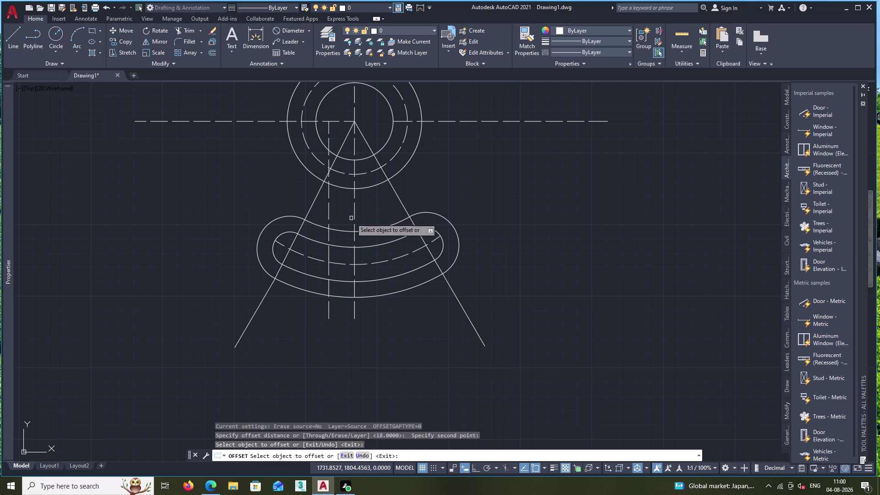
click(355, 213)
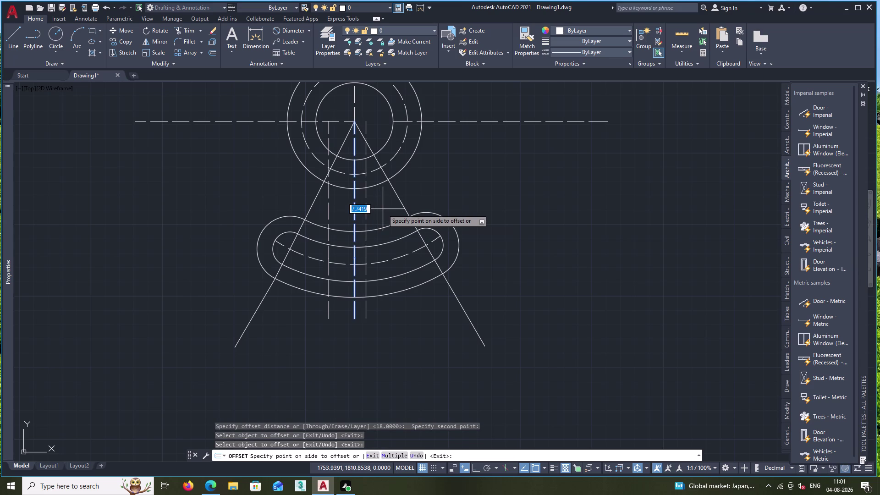
key(ctrl+z)
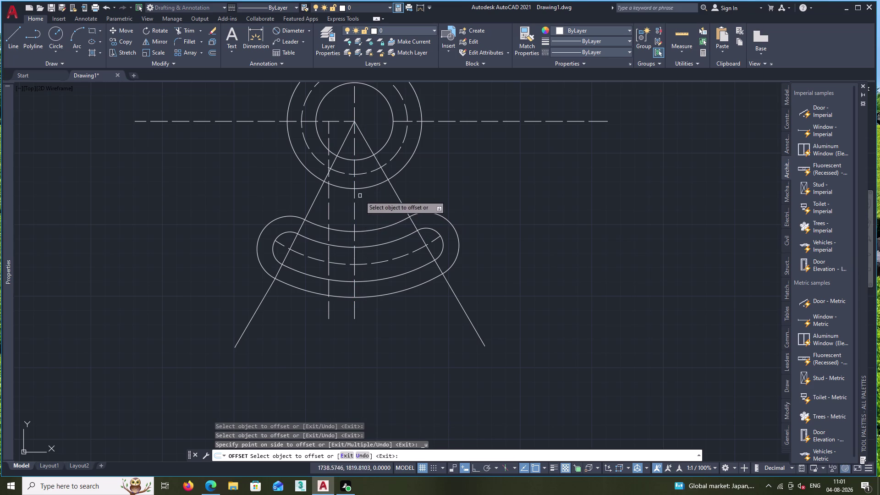
key(Escape)
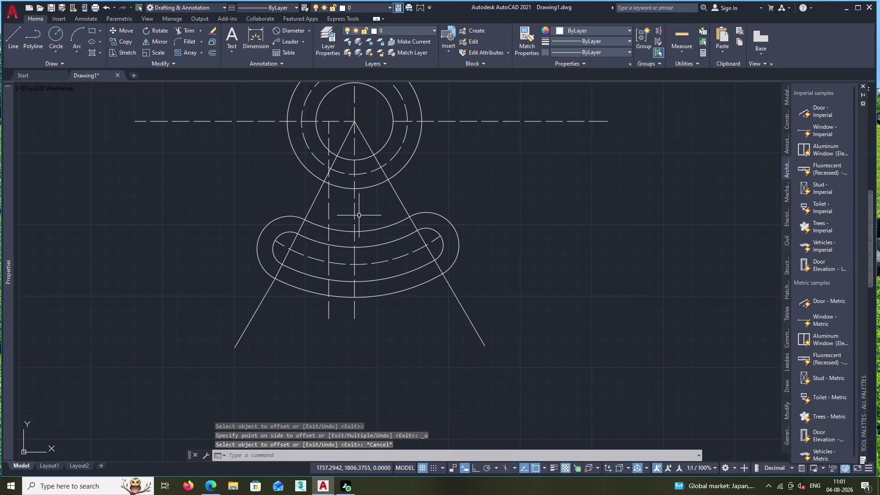
Offset the vertical centre line 18 units to the right.
click(354, 214)
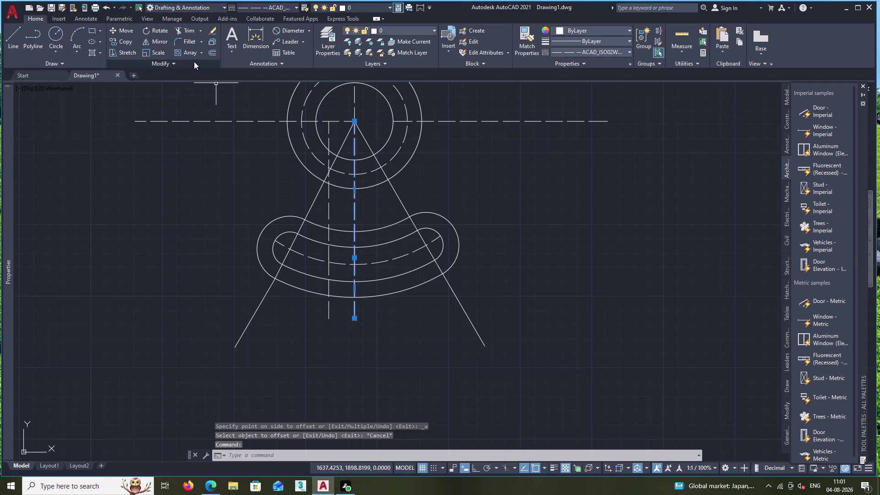
click(211, 52)
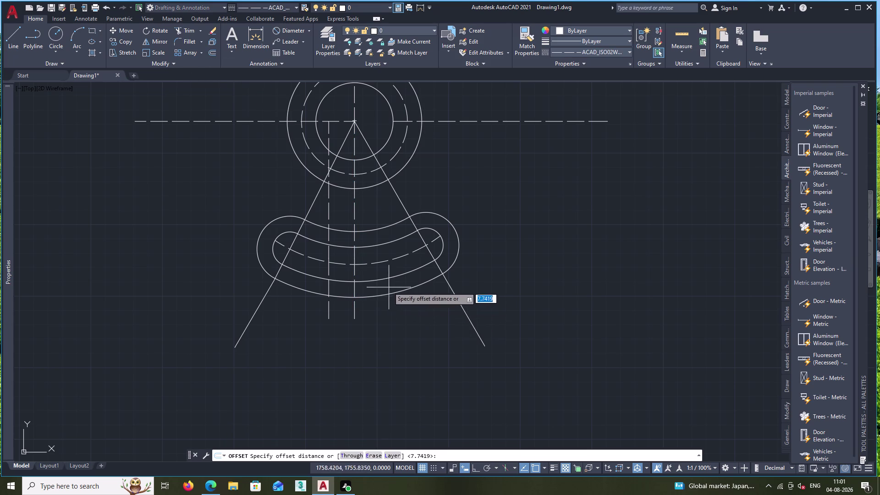
text(18)
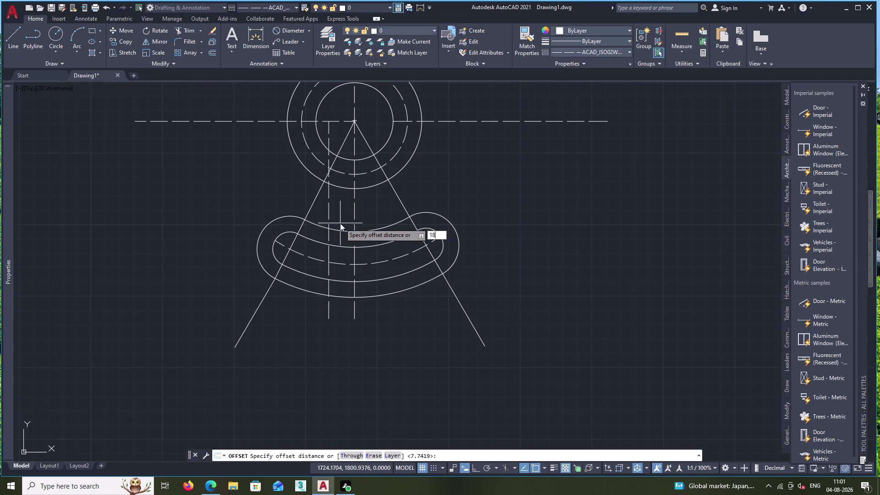
key(Return)
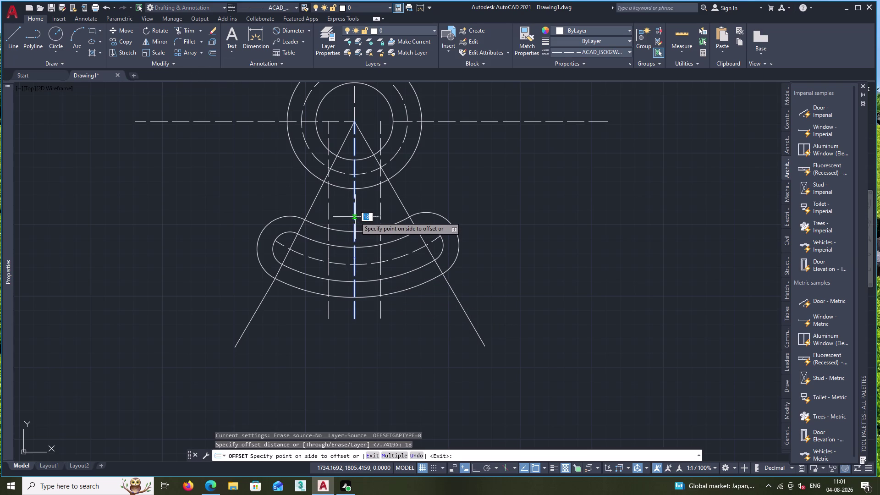
click(355, 216)
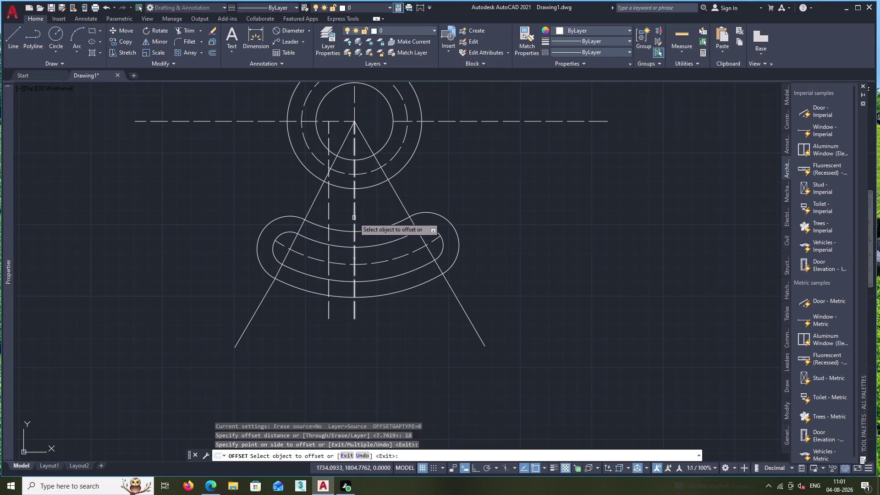
click(356, 214)
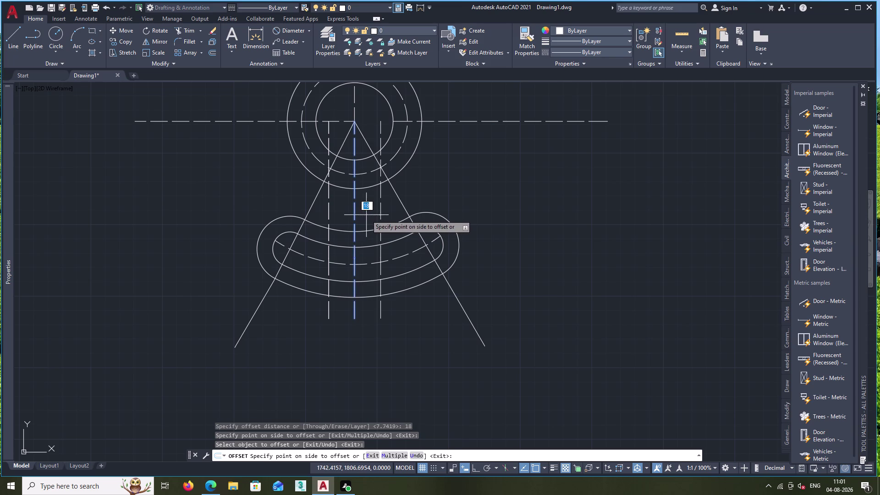
click(367, 215)
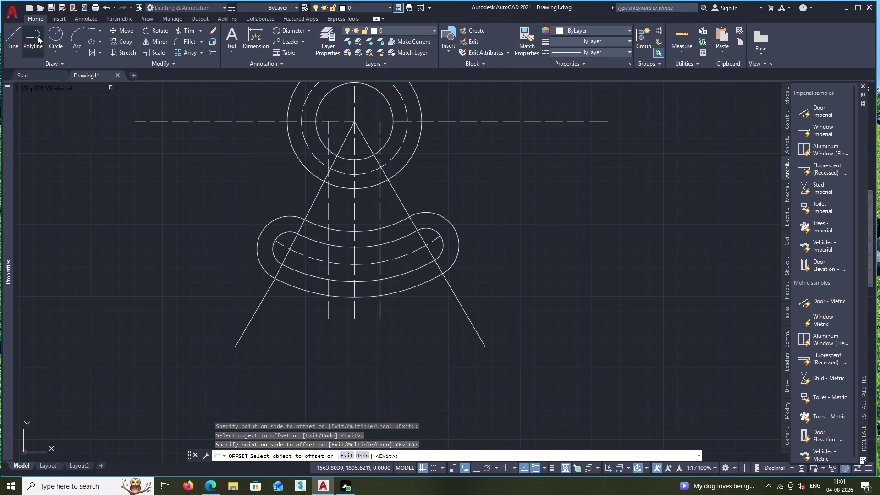
click(184, 31)
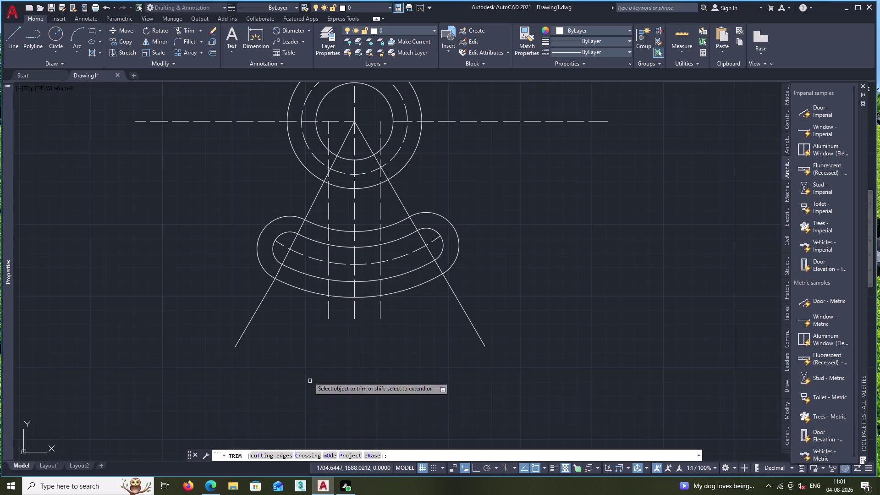
Fence-trim both offset lines with five passes so they stop at the slot's upper edge.
drag(298, 314, 390, 312)
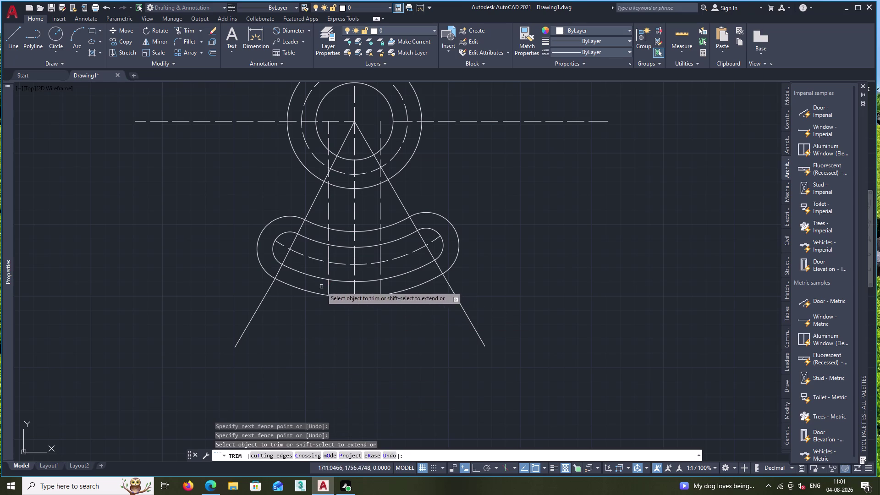
drag(321, 286, 383, 285)
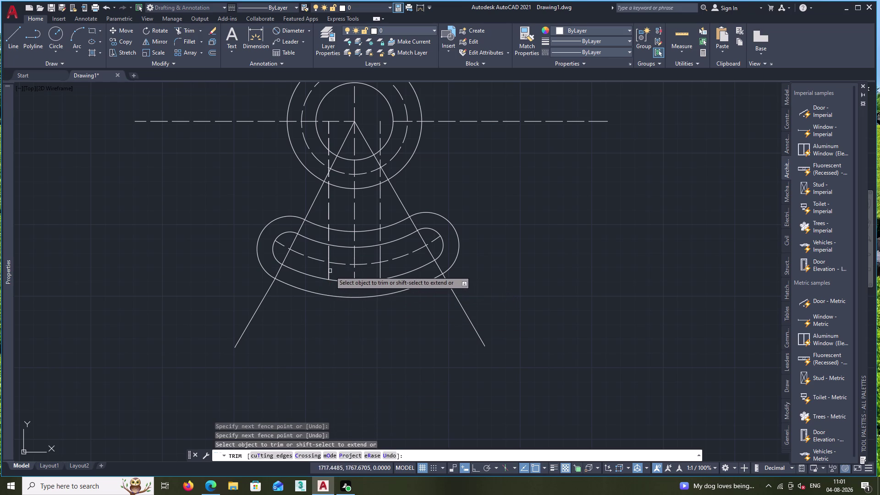
drag(322, 270, 384, 270)
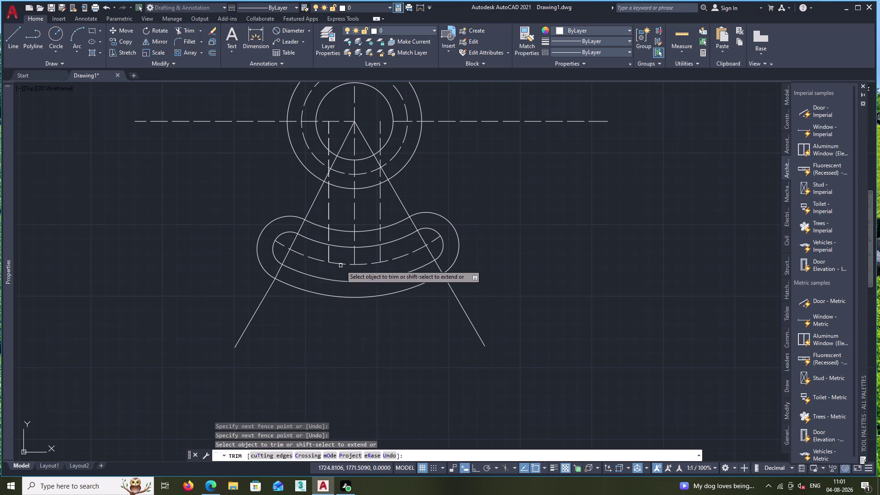
drag(320, 255, 387, 253)
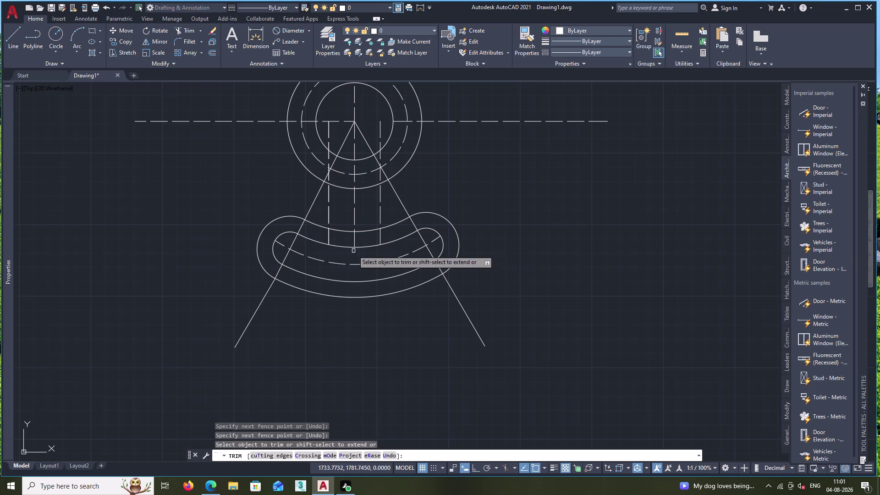
drag(319, 237, 388, 238)
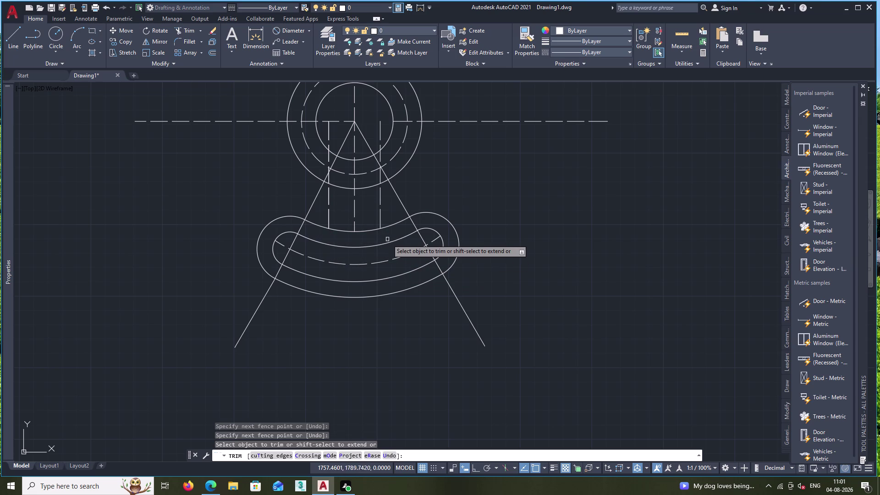
key(Escape)
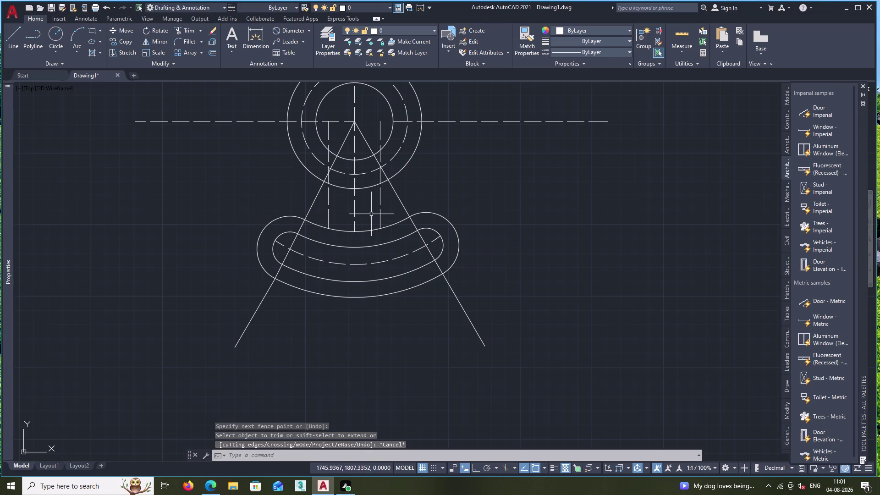
key(Escape)
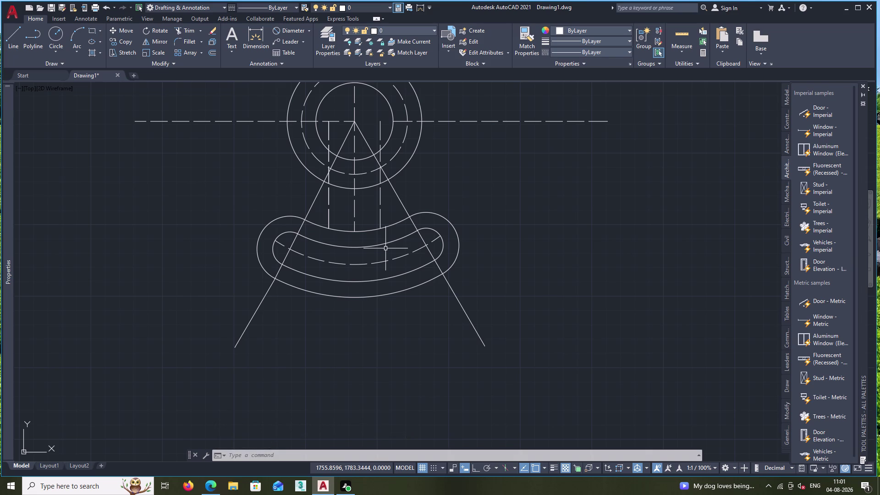
click(188, 42)
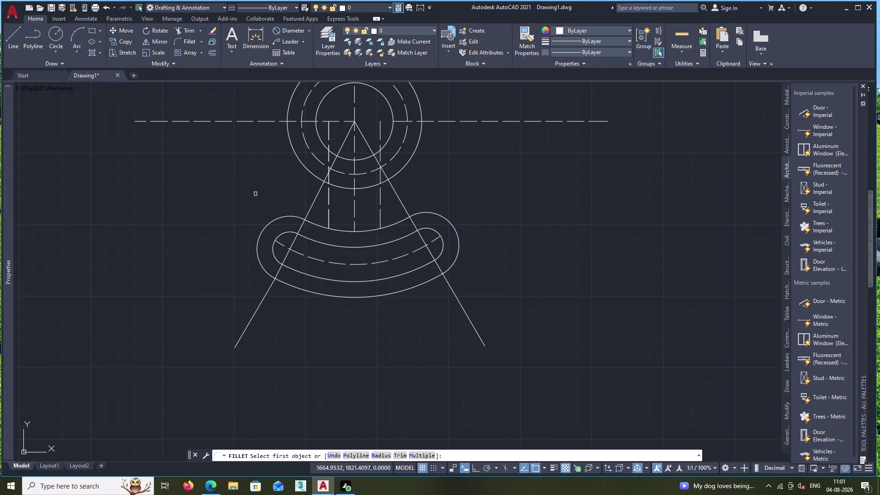
Attempt to round the upper slot arc into a vertical line, then cancel.
scroll(up, 3)
click(325, 202)
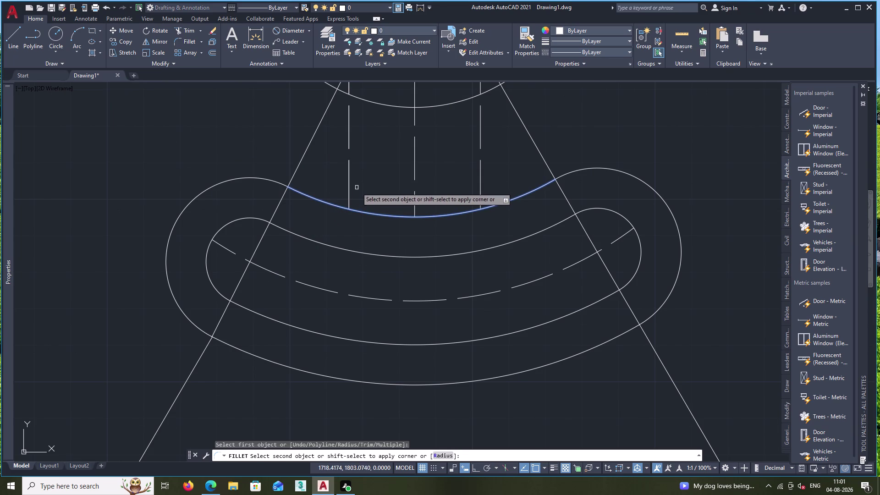
click(349, 179)
key(Escape)
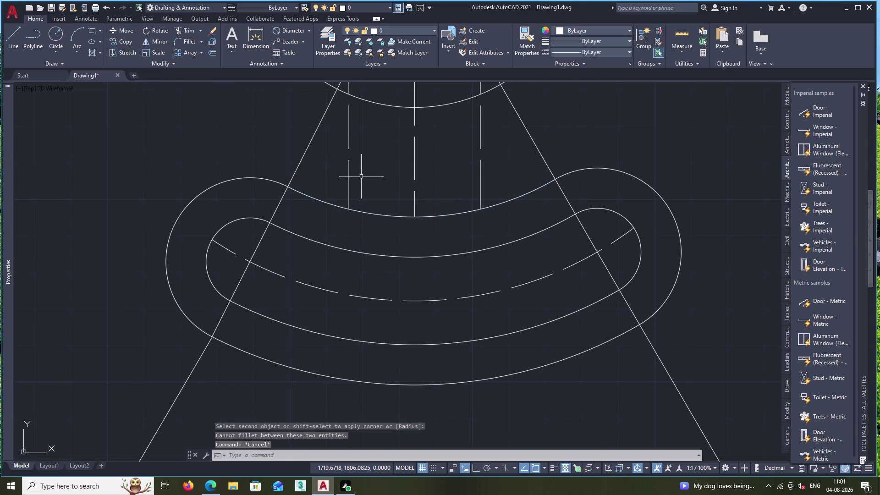
Set both vertical lines above the slot to the ByLayer linetype so they display solid.
scroll(down, 3)
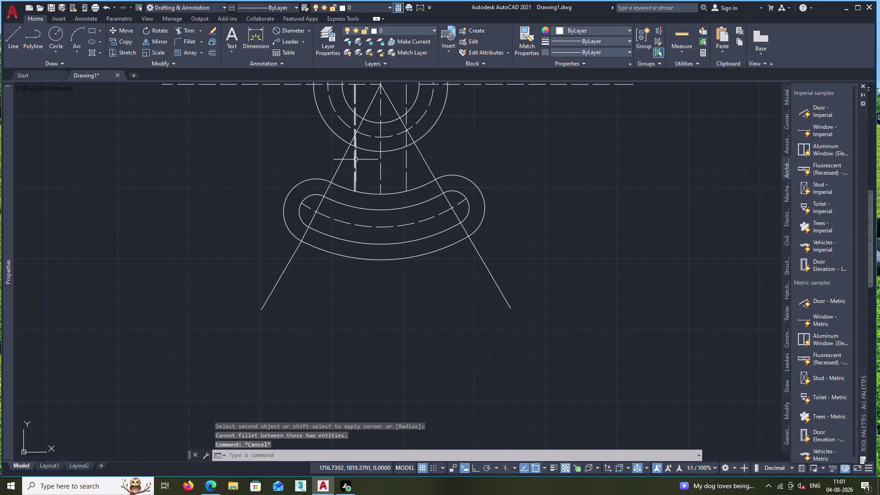
click(355, 159)
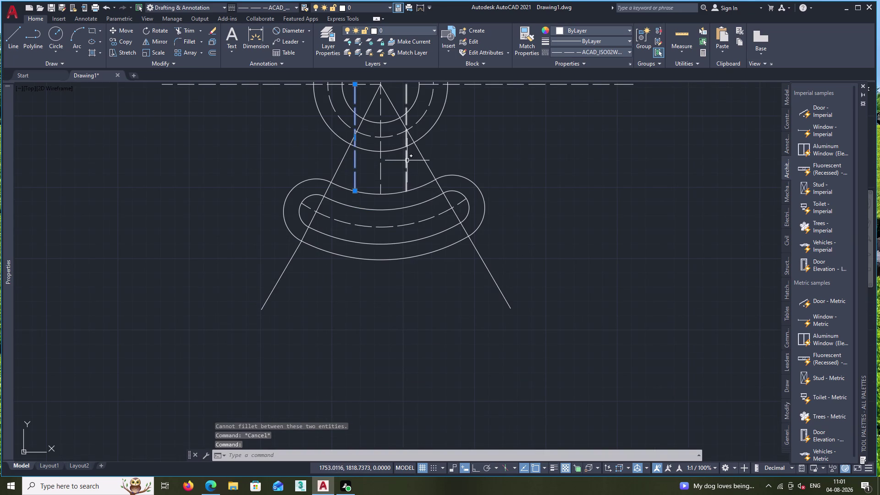
click(407, 160)
click(625, 50)
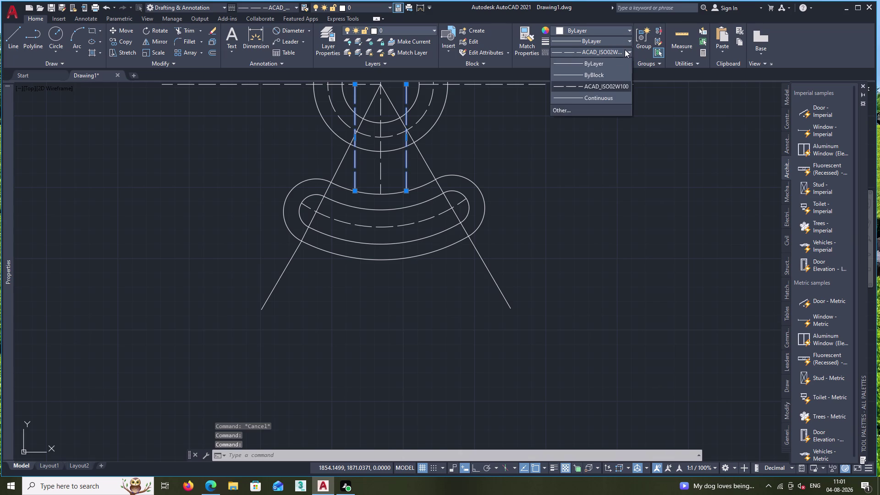
click(601, 62)
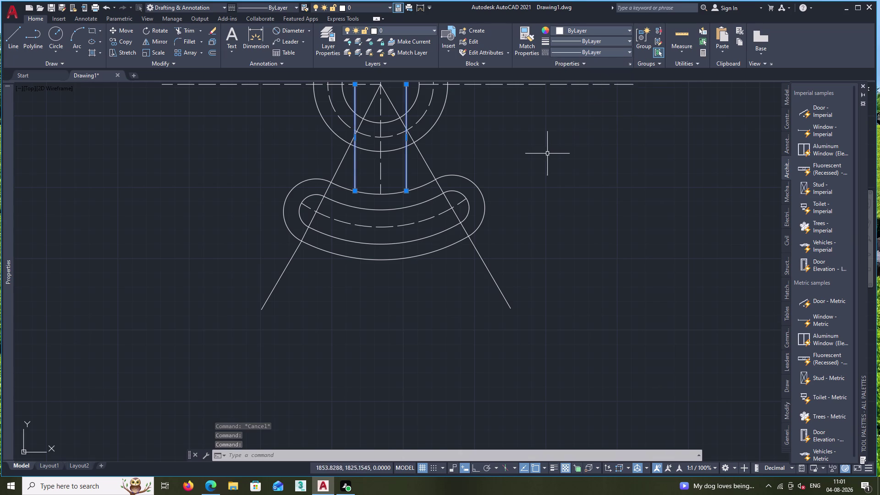
key(Escape)
click(181, 40)
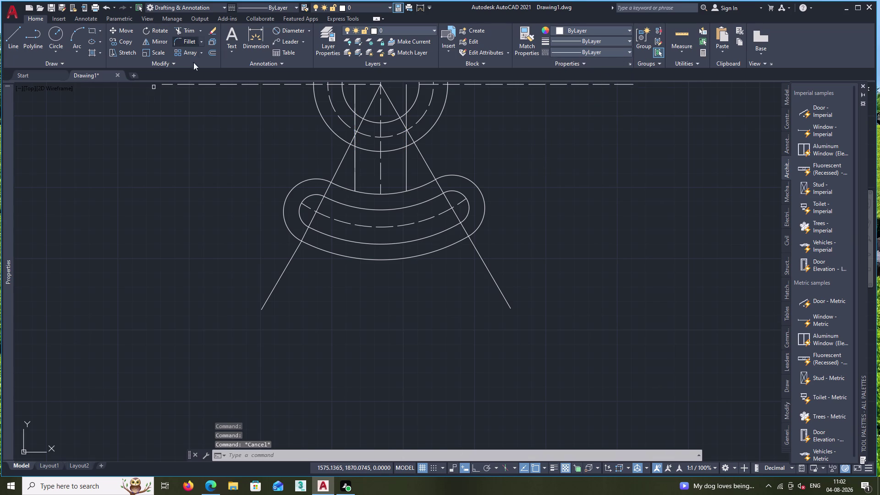
scroll(up, 3)
Try rounding the upper slot arc into the left vertical line, then restart Fillet.
middle_drag(305, 217, 288, 251)
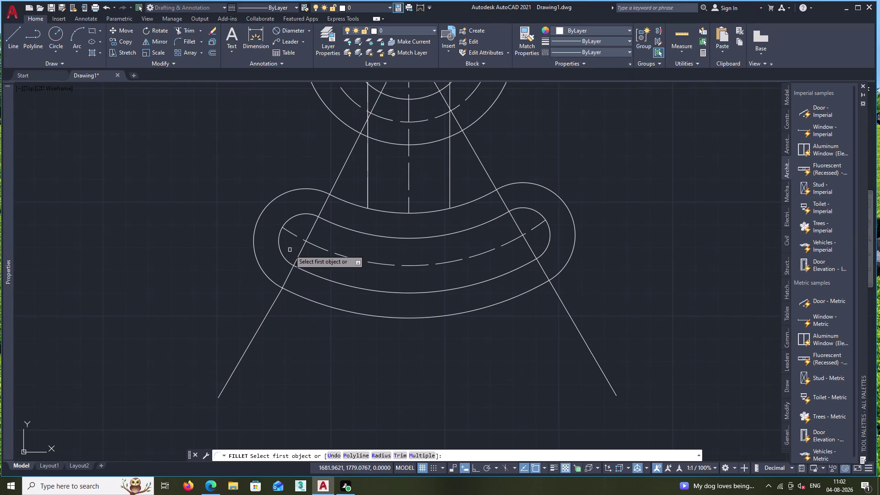
click(350, 203)
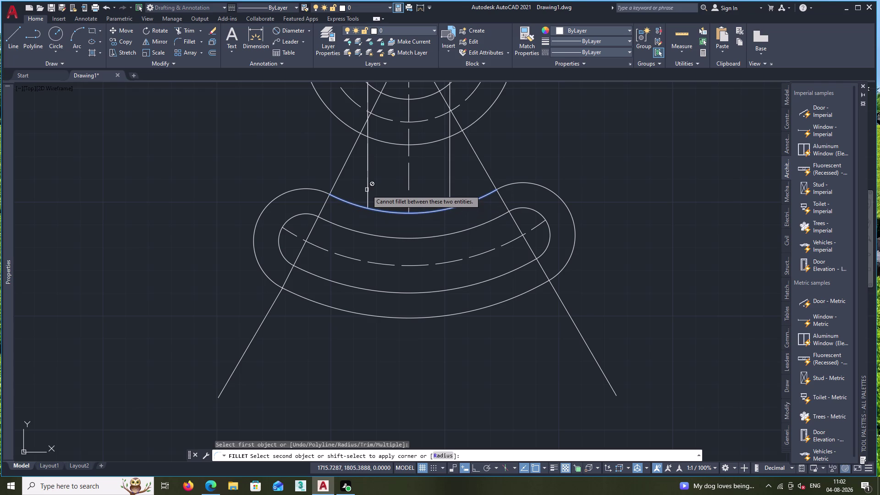
click(368, 185)
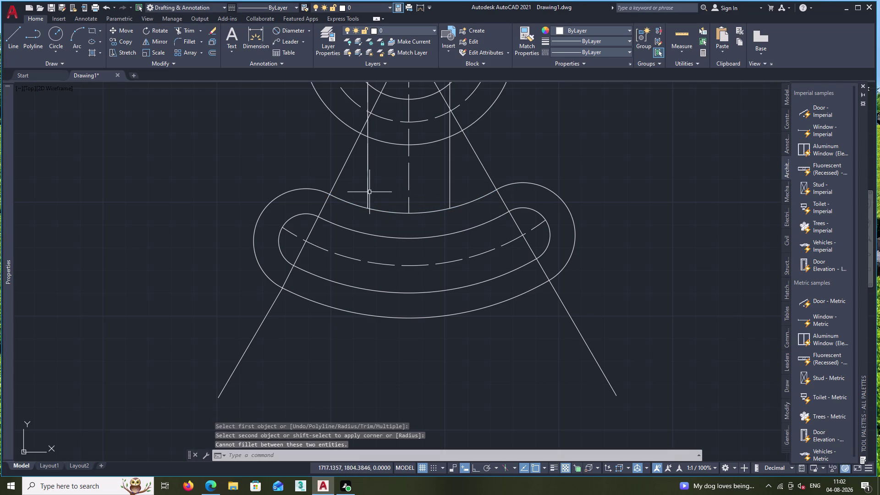
click(184, 43)
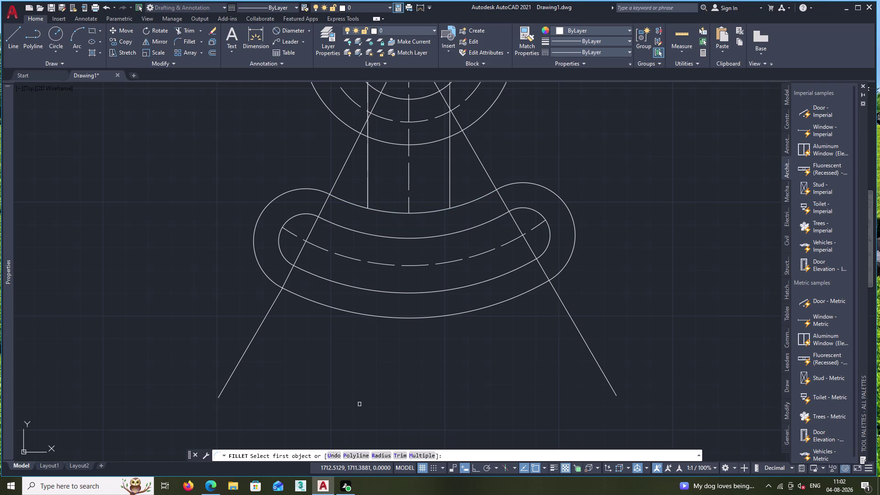
Give Fillet radius 10 with Multiple, retry the arc-to-line corner, and cancel when refused.
click(378, 454)
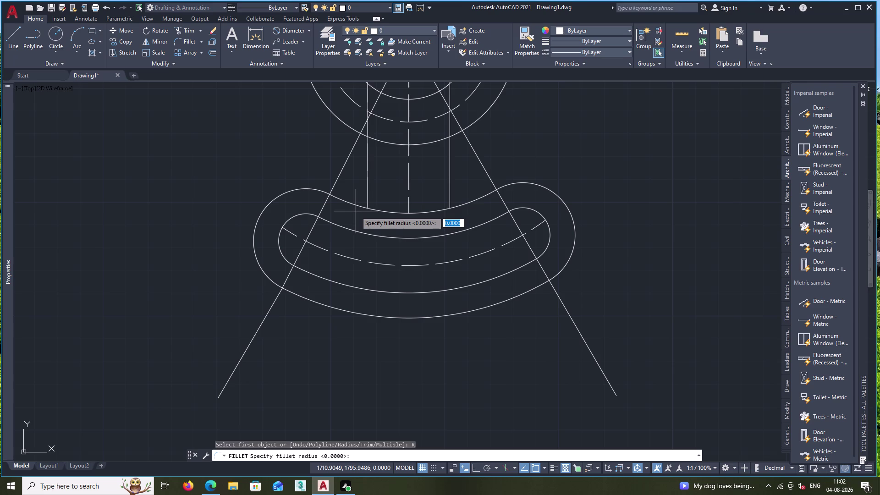
text(1)
text(0)
key(Return)
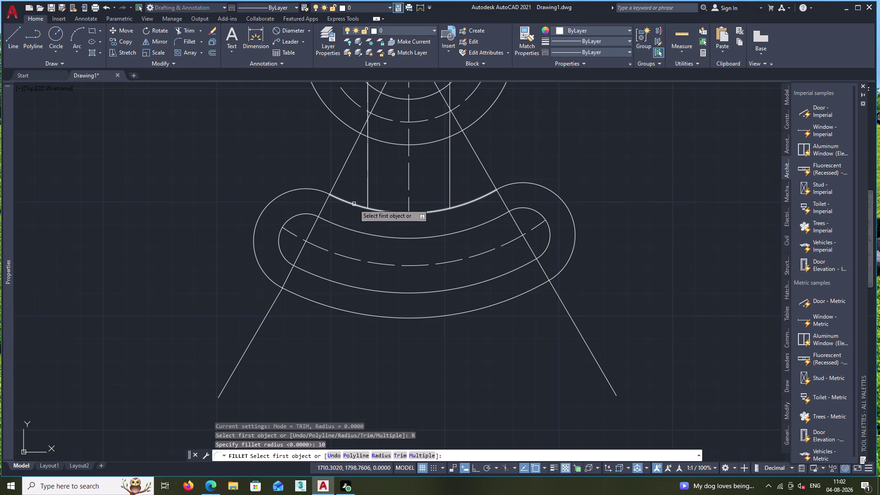
click(424, 454)
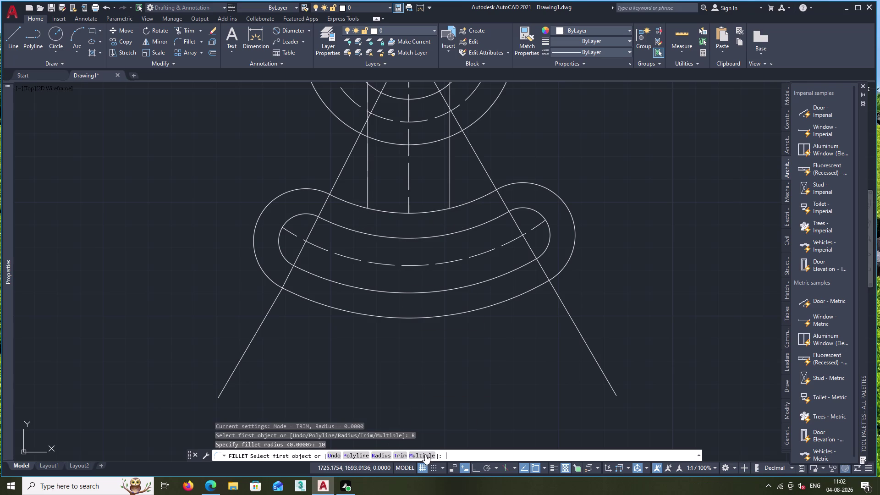
click(348, 202)
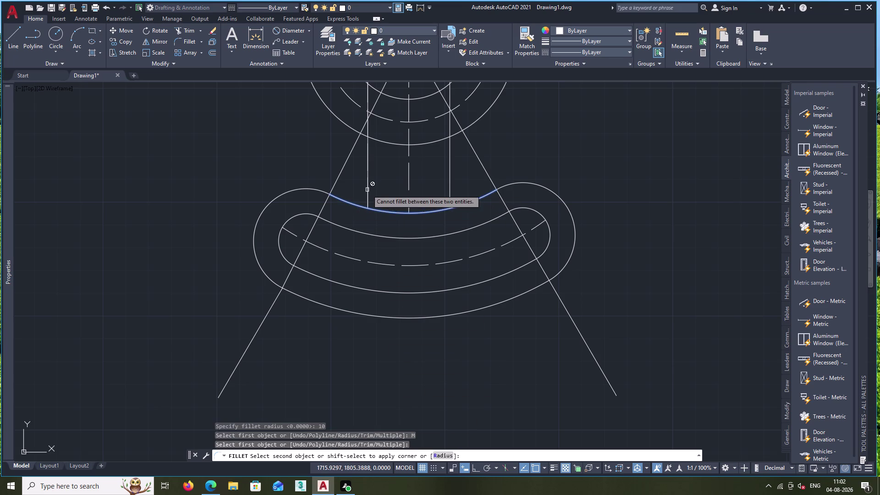
click(370, 181)
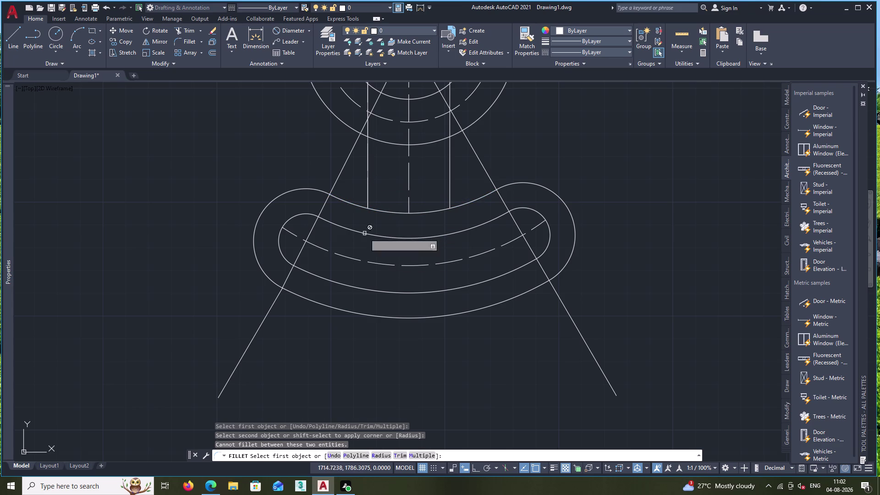
key(Escape)
click(8, 38)
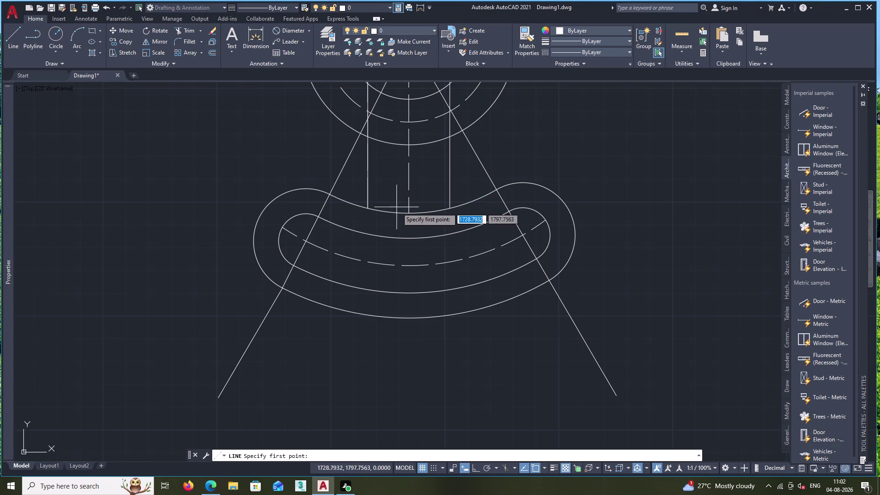
click(409, 215)
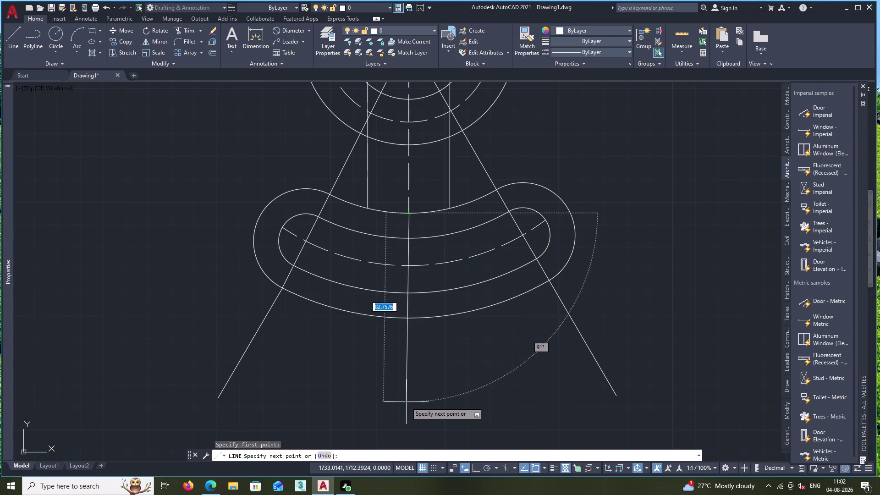
key(F8)
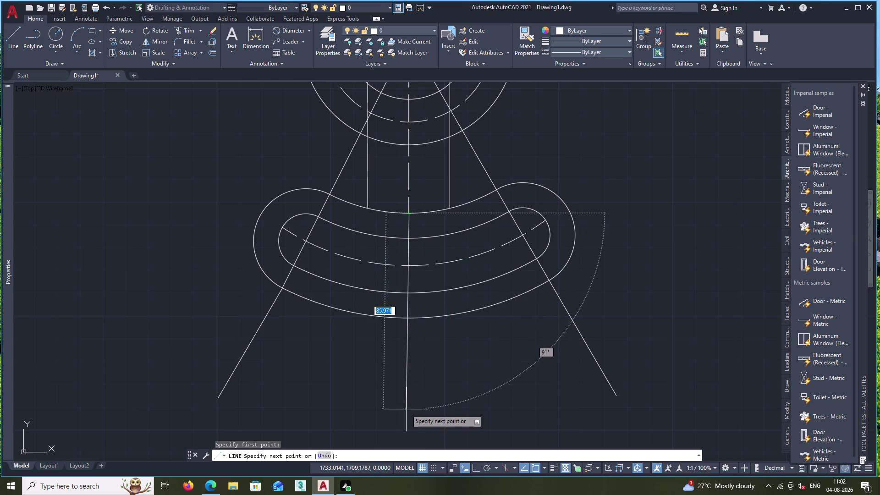
click(406, 409)
key(Escape)
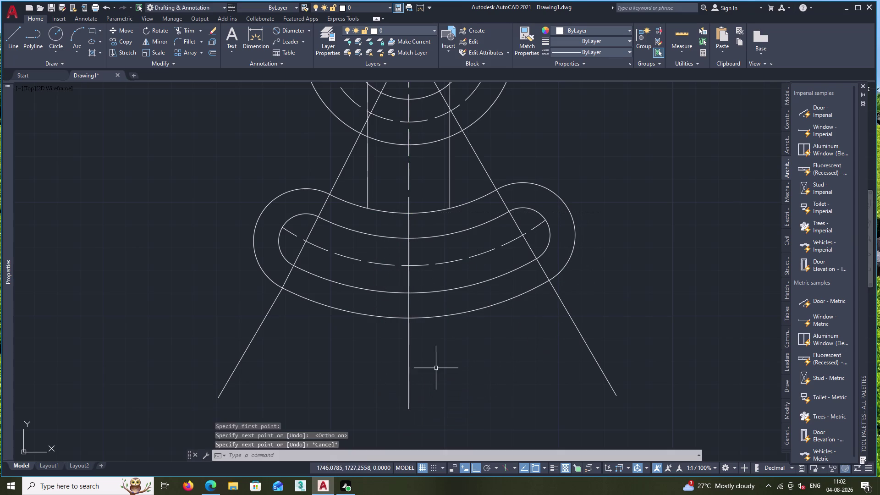
click(191, 40)
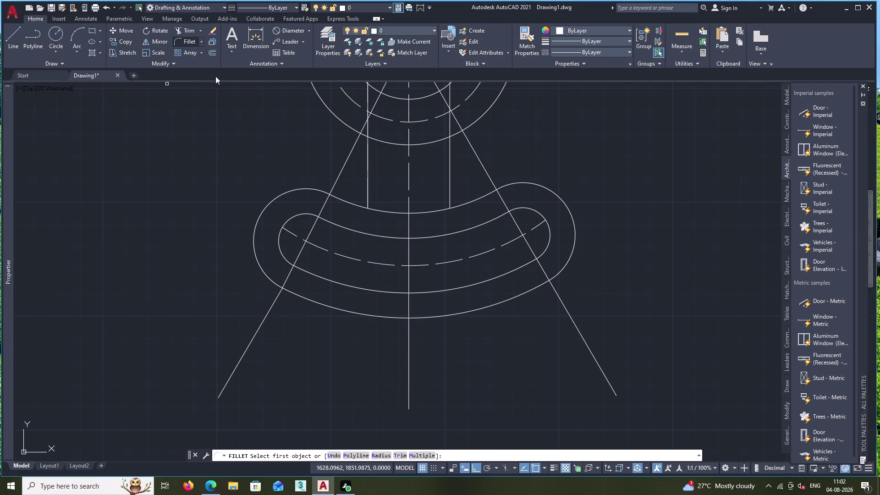
click(351, 202)
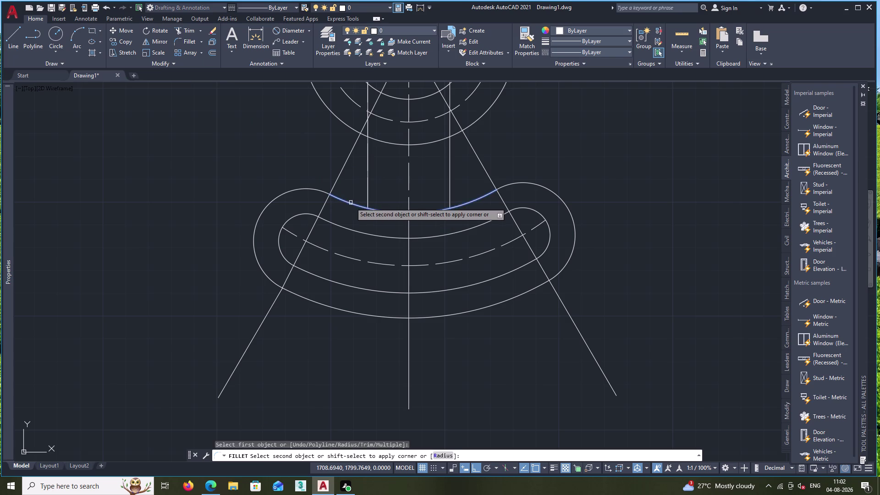
key(Escape)
key(space)
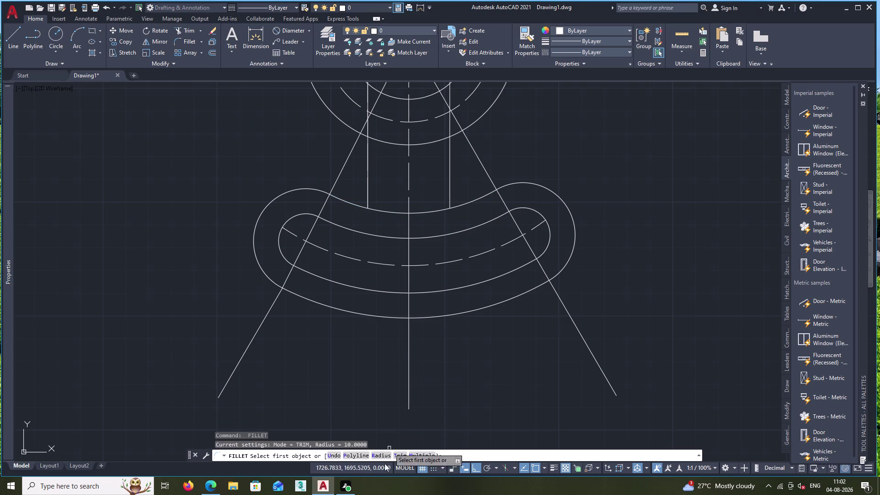
click(375, 452)
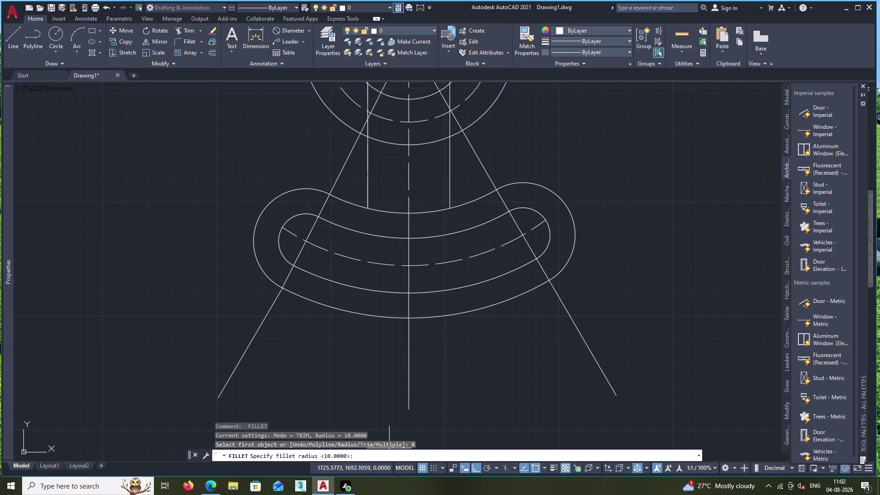
text(10)
key(Return)
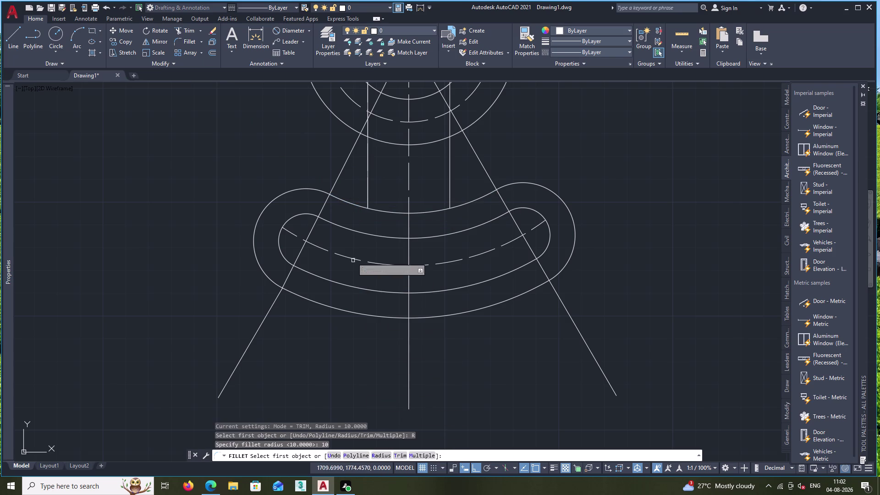
click(417, 455)
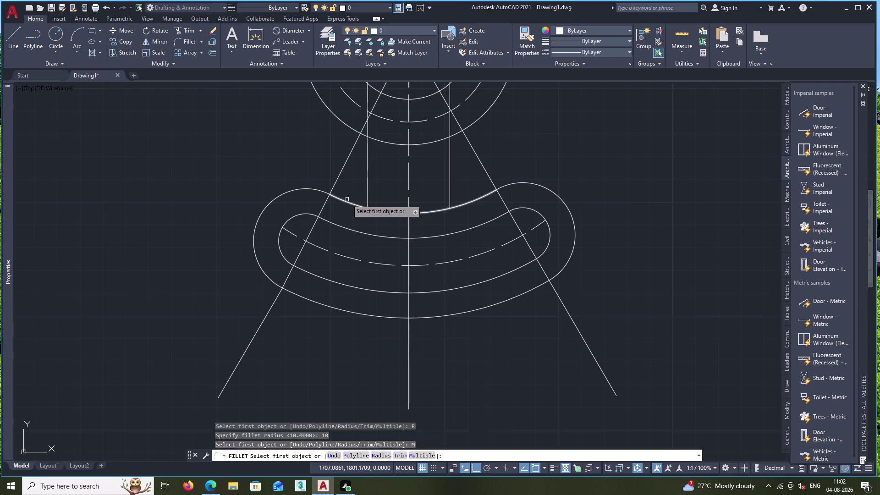
click(347, 200)
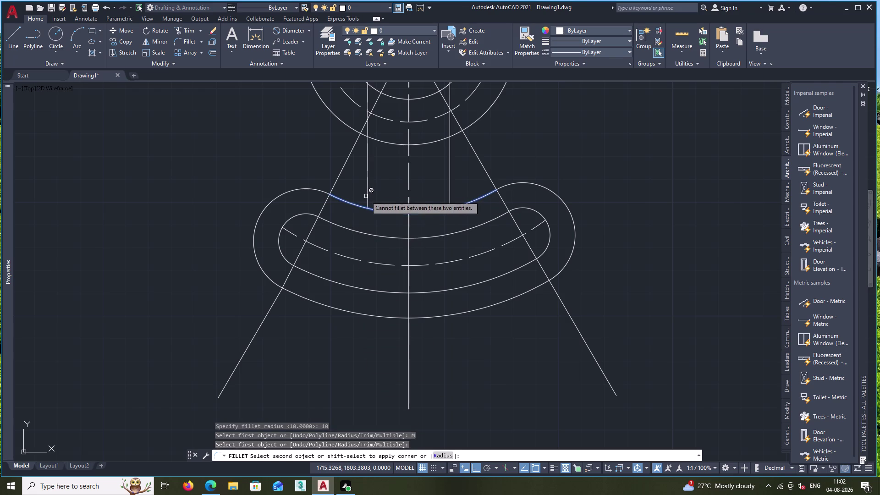
key(Escape)
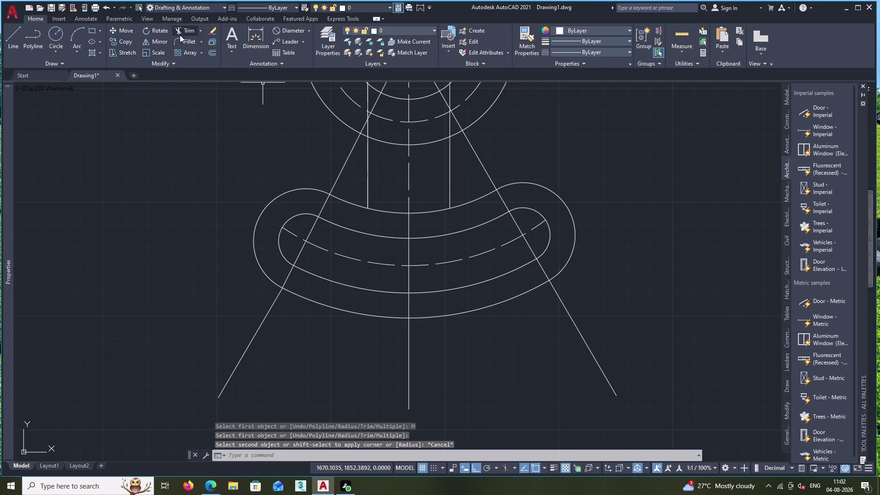
Trim away the three top-arc pieces lying between the two vertical lines.
click(182, 30)
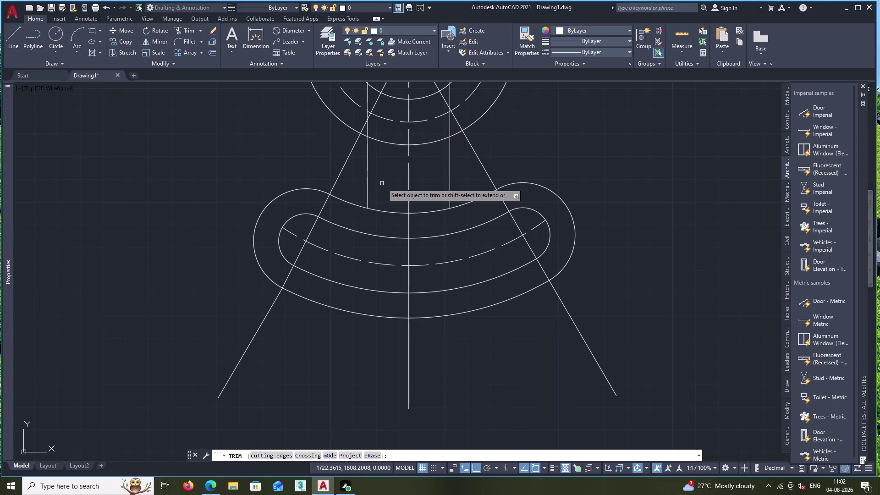
drag(382, 184, 380, 201)
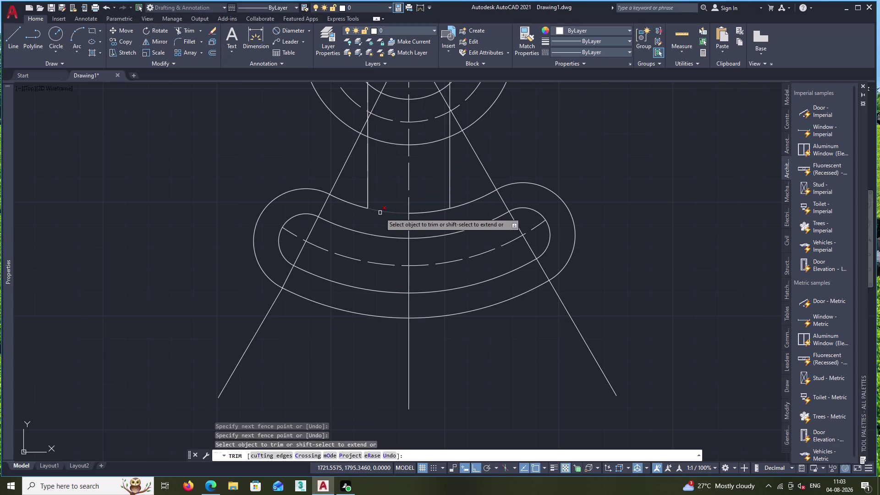
click(380, 212)
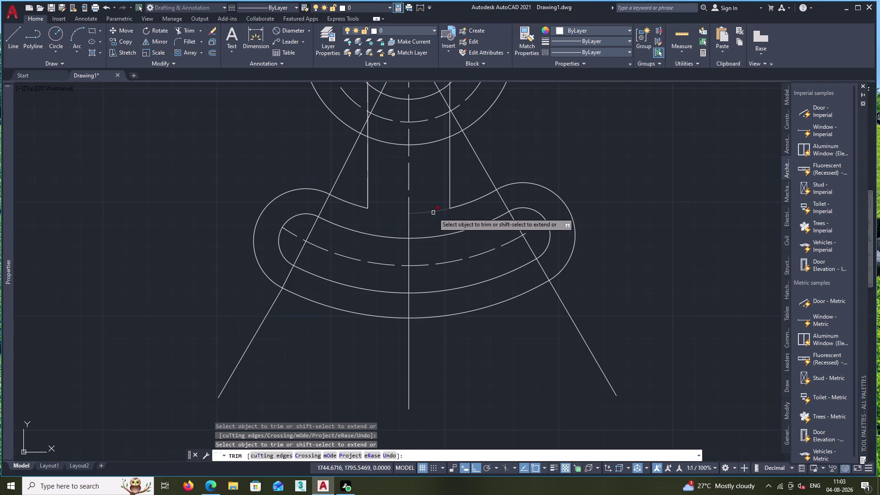
click(433, 212)
key(Escape)
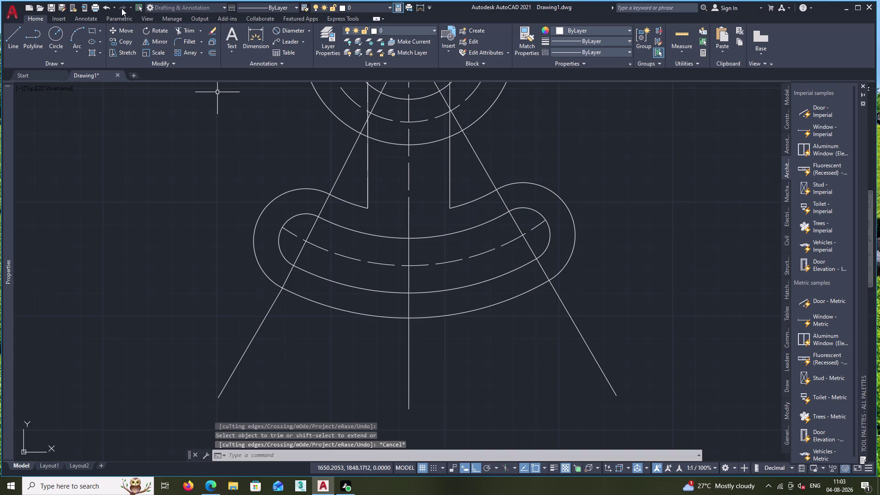
click(179, 40)
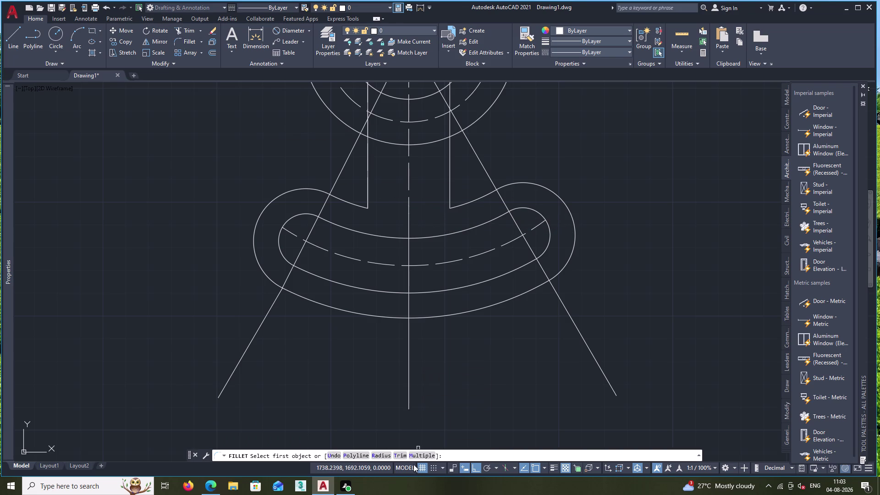
Try a radius-10 Multiple fillet between the band's top arc and left vertical line.
click(376, 453)
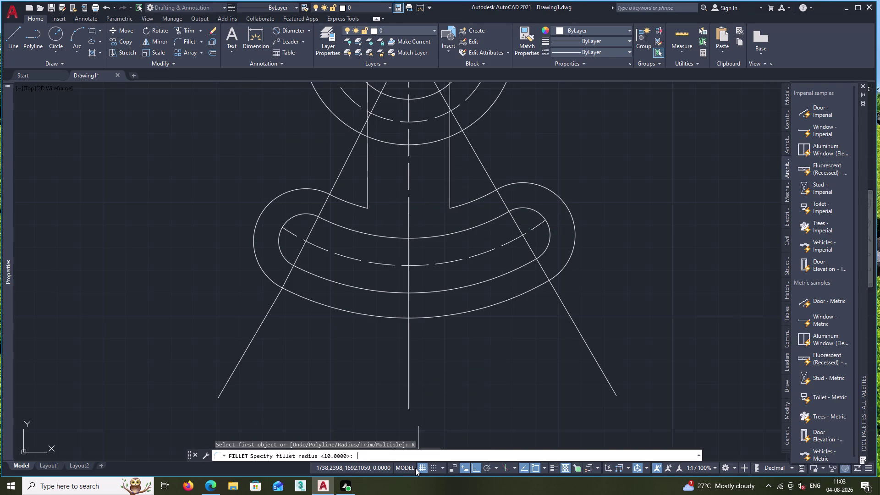
key(1)
key(0)
key(Return)
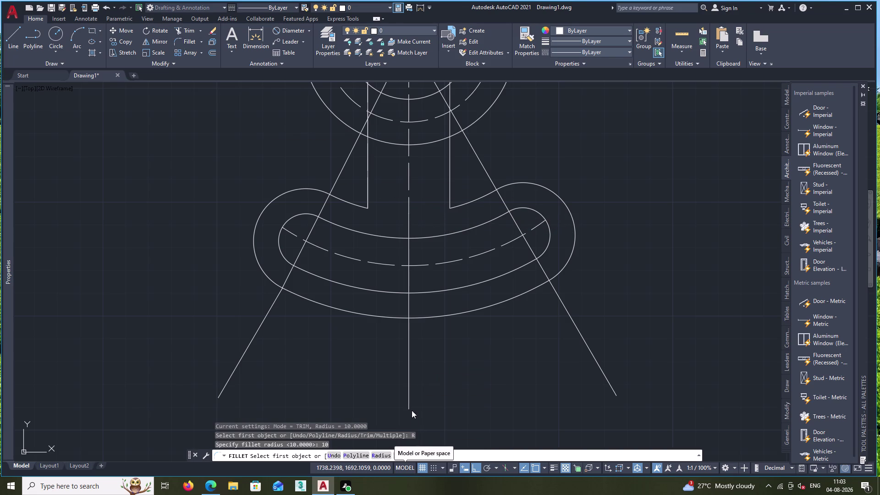
click(422, 455)
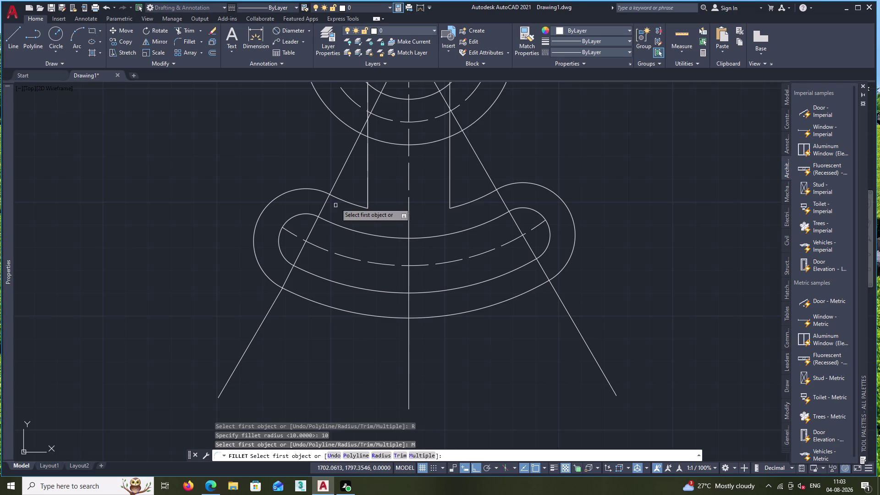
click(345, 201)
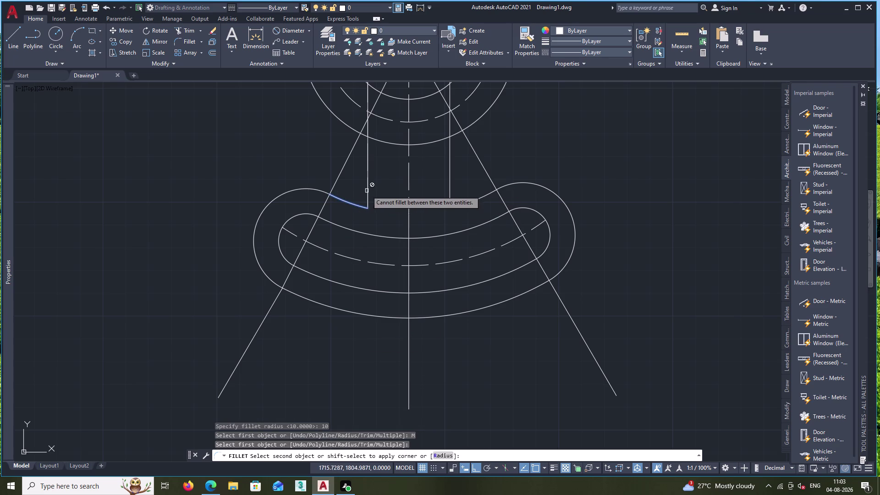
click(368, 186)
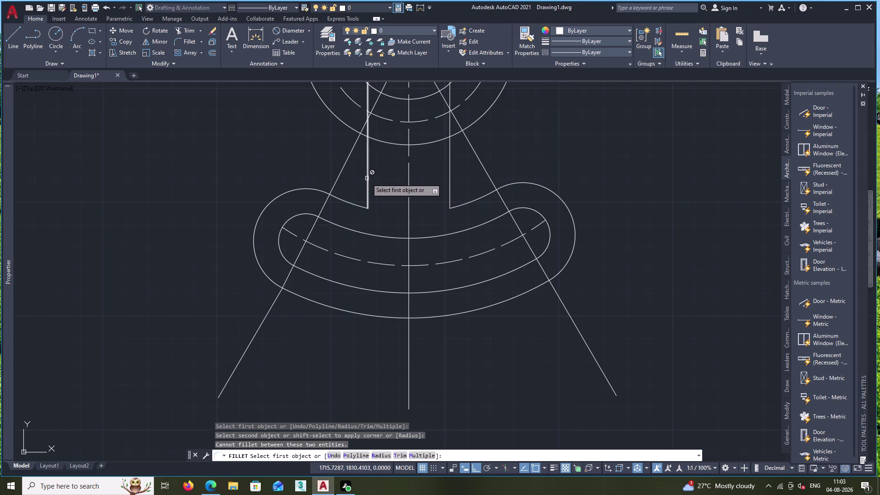
Cancel the refused fillet and undo it along with the top-arc trim.
scroll(down, 3)
middle_drag(376, 195, 373, 287)
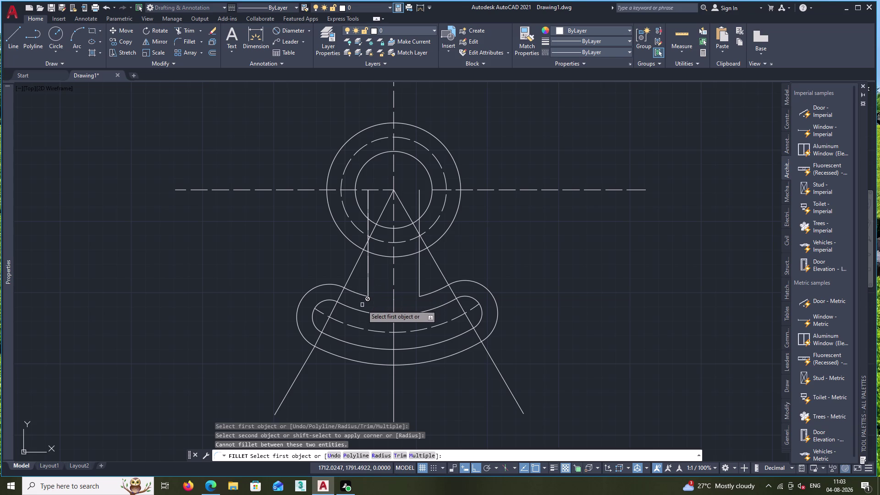
key(Escape)
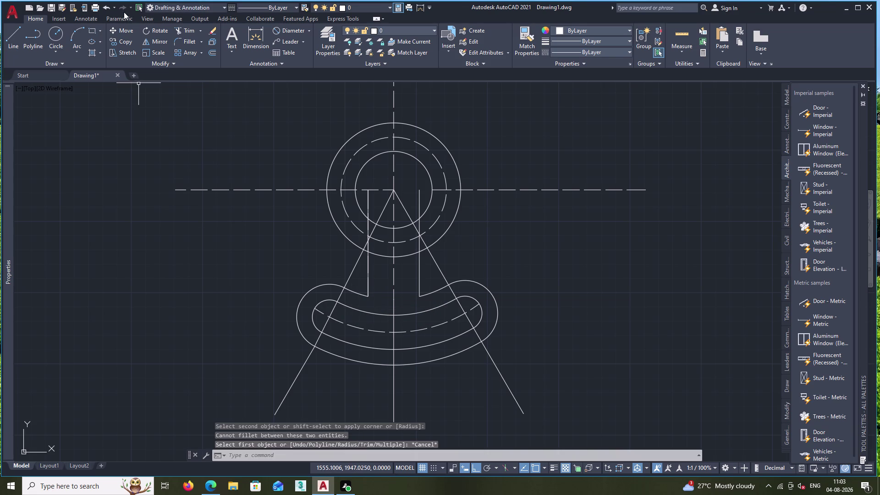
key(ctrl+z)
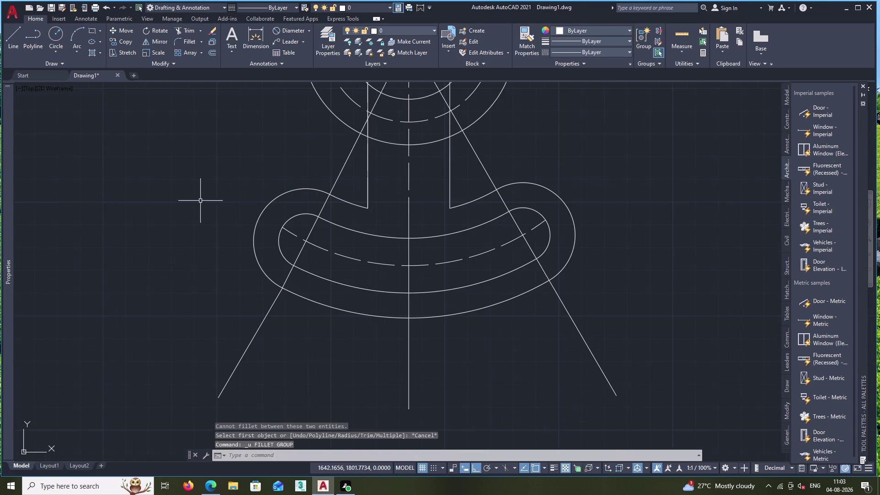
key(ctrl+z)
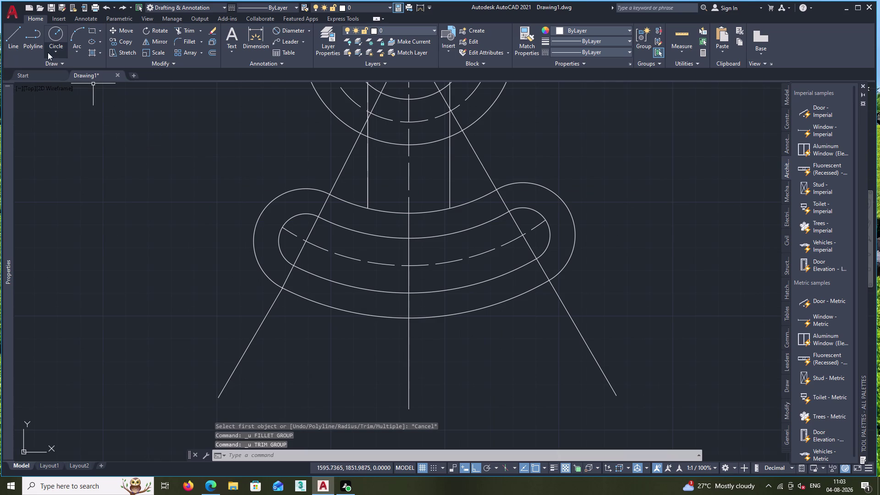
Draw a Tan, Tan, Radius circle of radius 10 touching the slot's top arc and left vertical line.
click(53, 54)
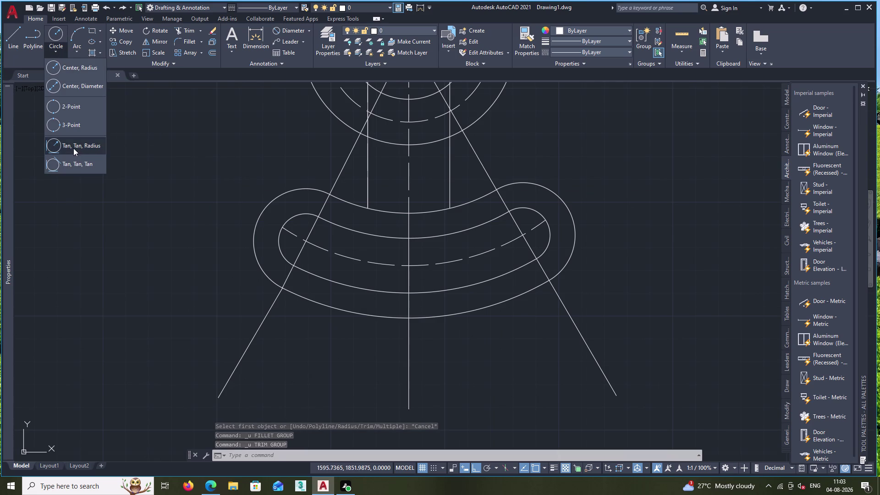
click(74, 147)
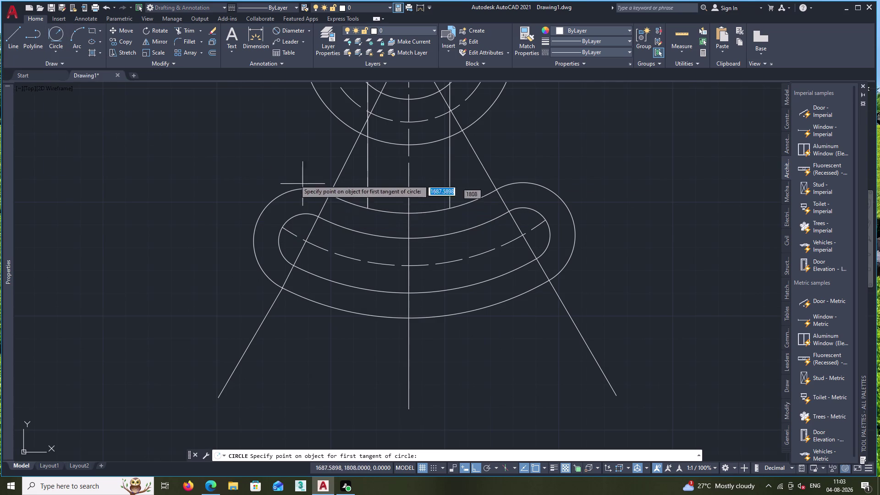
click(350, 204)
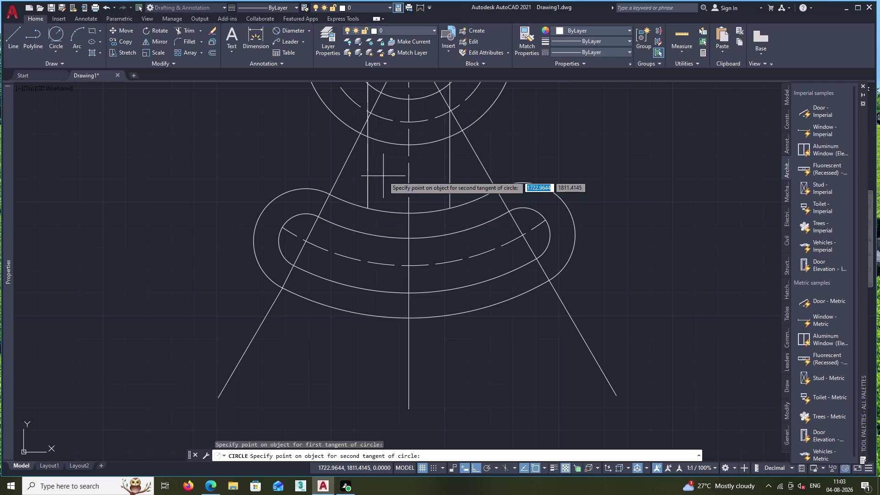
click(366, 186)
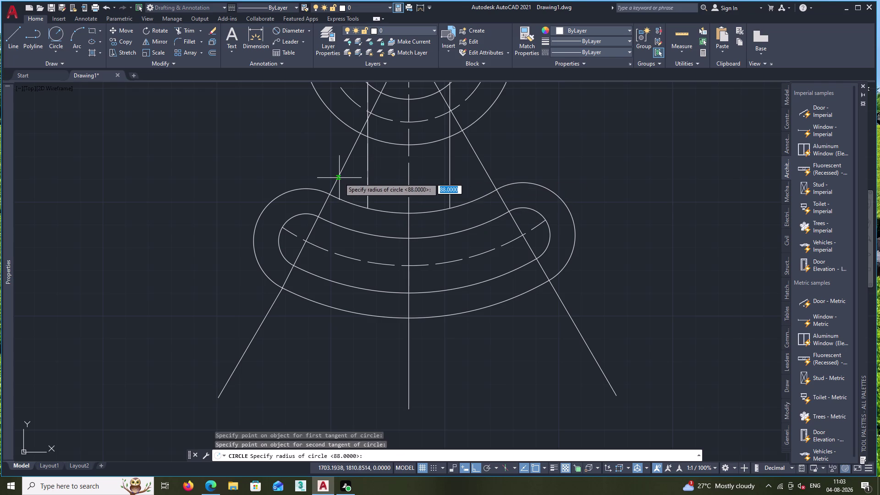
text(1)
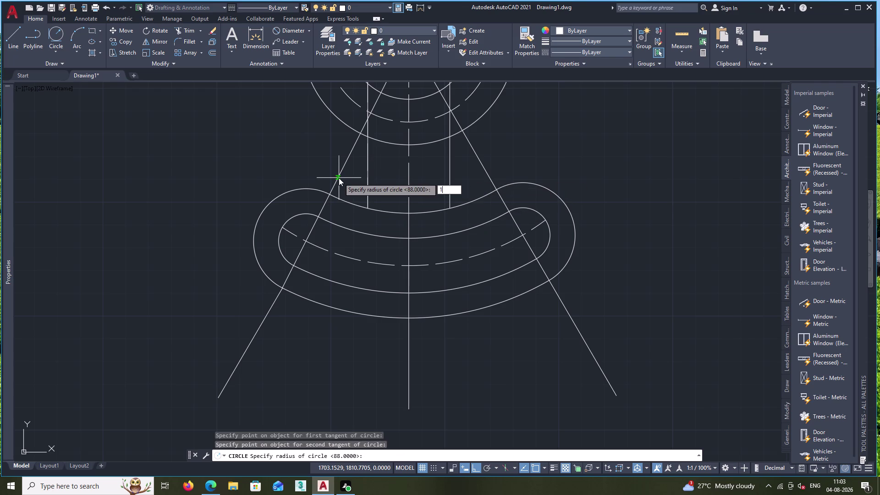
text(0)
key(Return)
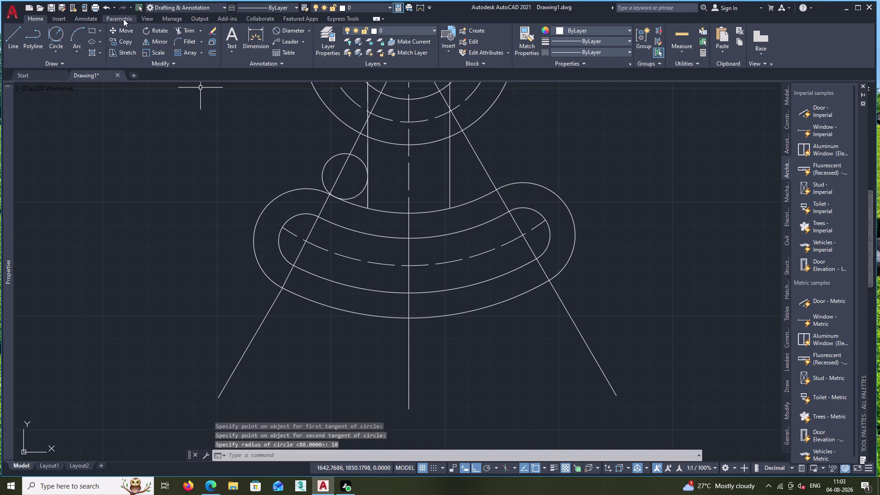
click(183, 30)
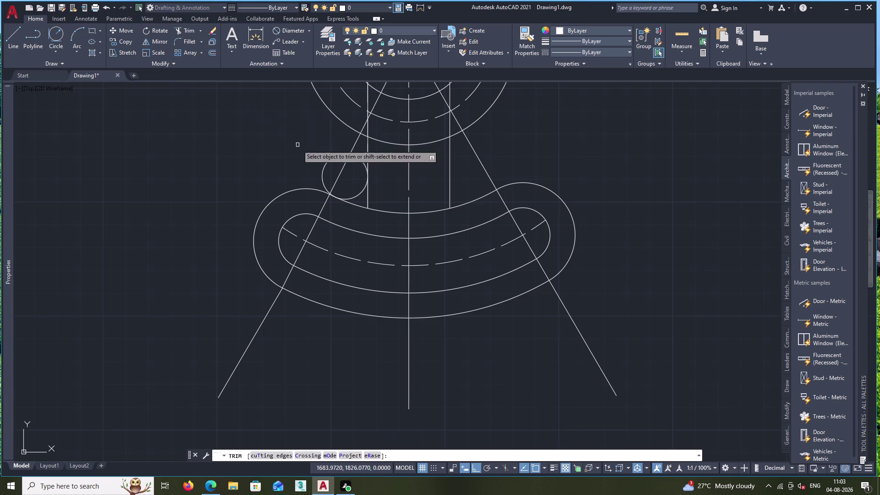
Trim the outer radius-10 circle portion and leftover arc pieces at the left corner.
click(324, 165)
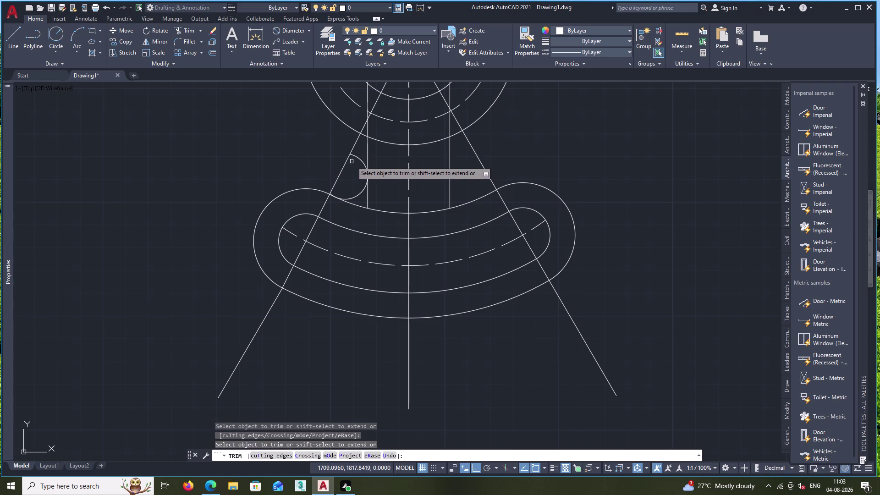
click(355, 157)
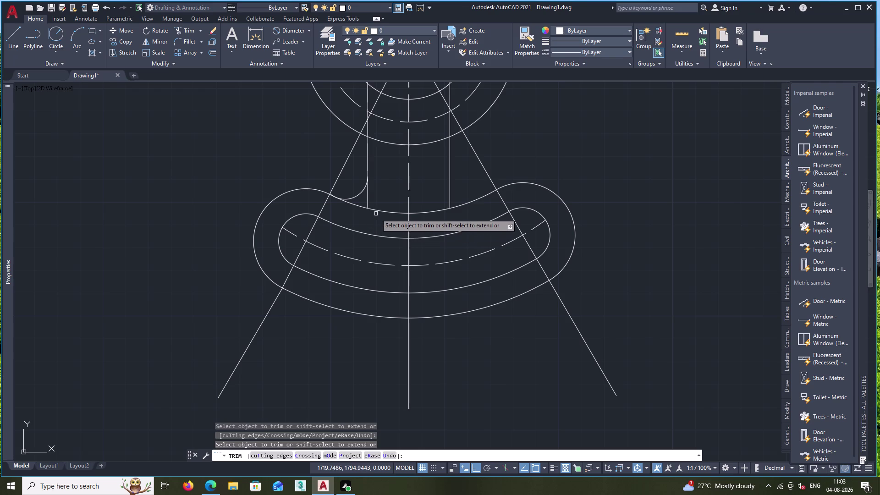
scroll(up, 3)
scroll(up, 3)
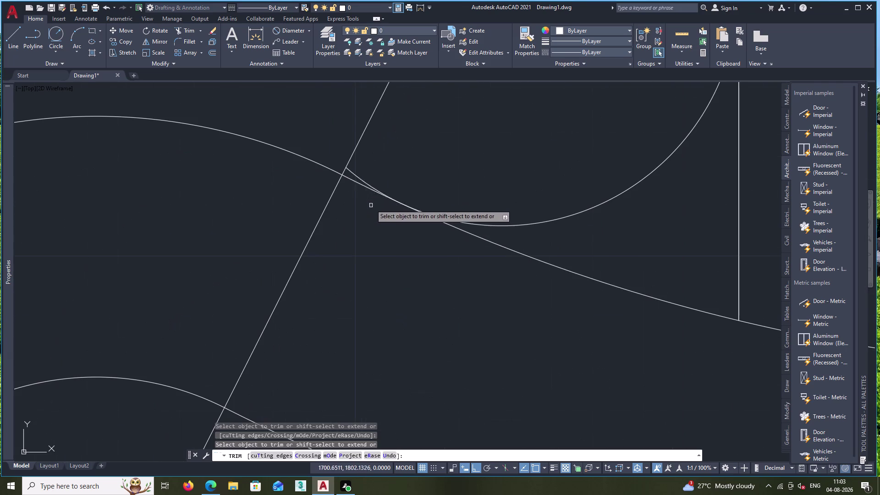
click(354, 172)
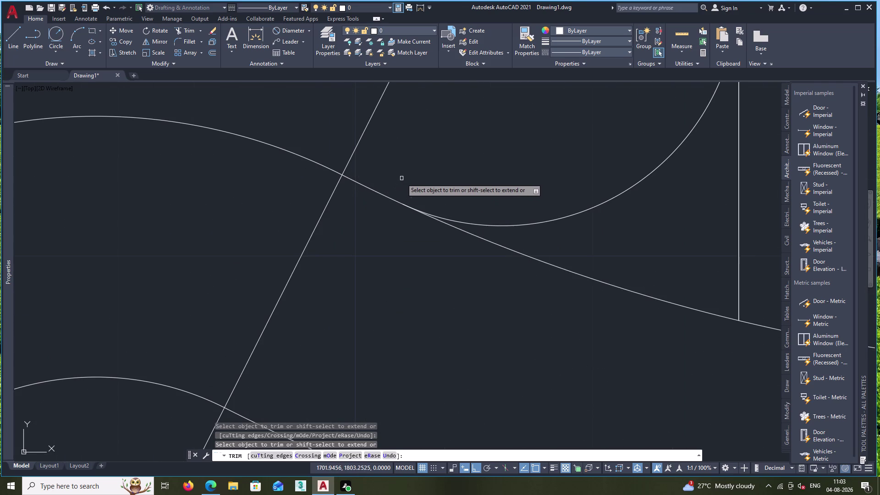
scroll(down, 3)
key(Escape)
middle_drag(411, 171, 379, 176)
scroll(down, 3)
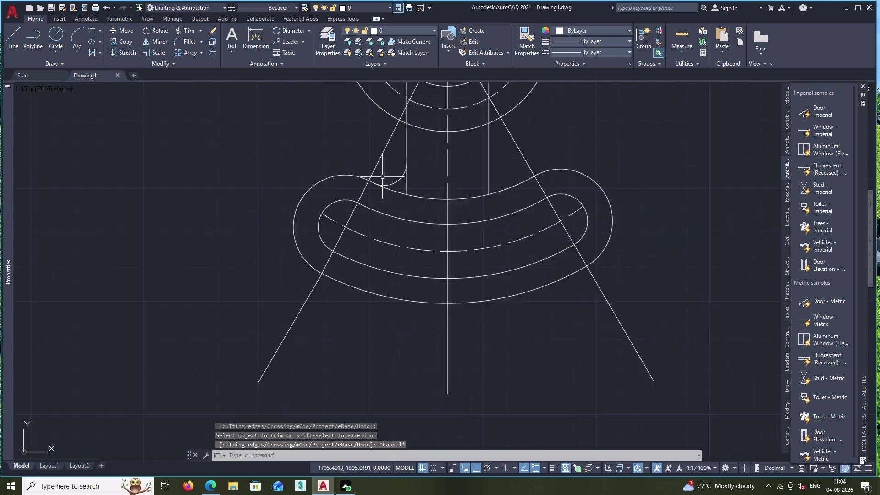
scroll(down, 3)
key(space)
key(Escape)
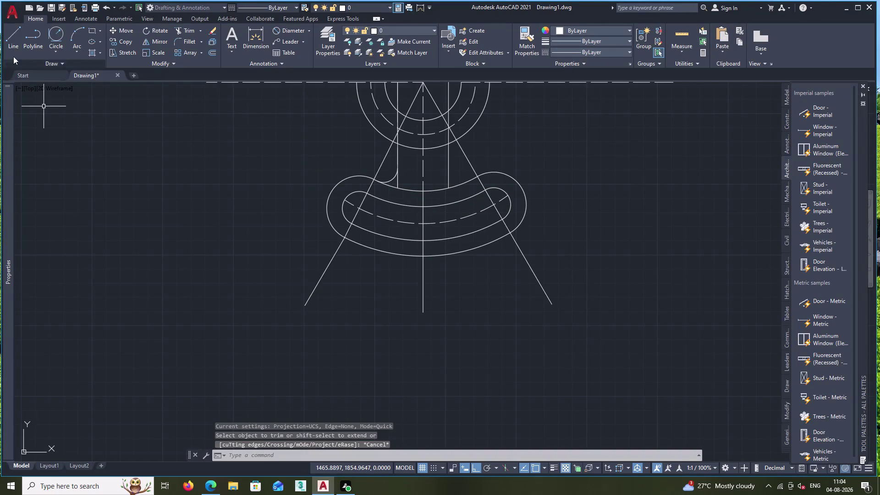
Draw a radius-10 tangent circle touching the right vertical line and the curved band.
drag(56, 34, 56, 38)
middle_drag(156, 236, 140, 234)
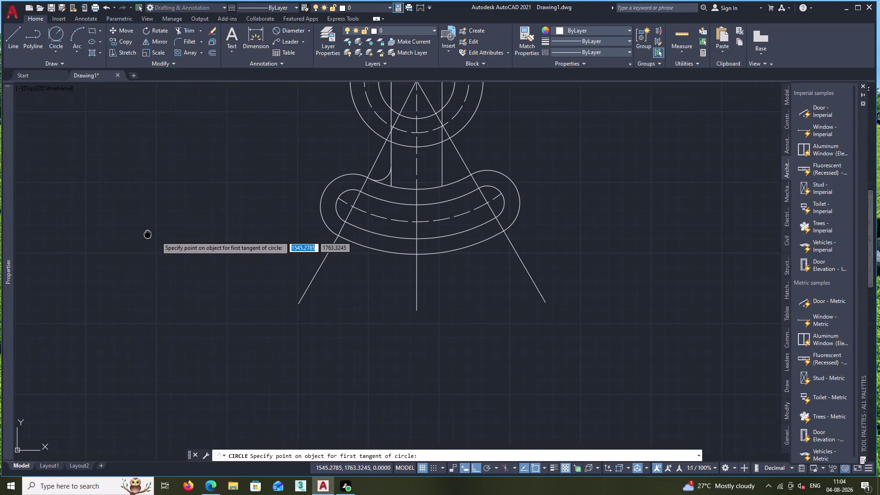
middle_drag(141, 234, 2, 268)
scroll(down, 3)
scroll(up, 3)
middle_drag(147, 223, 248, 156)
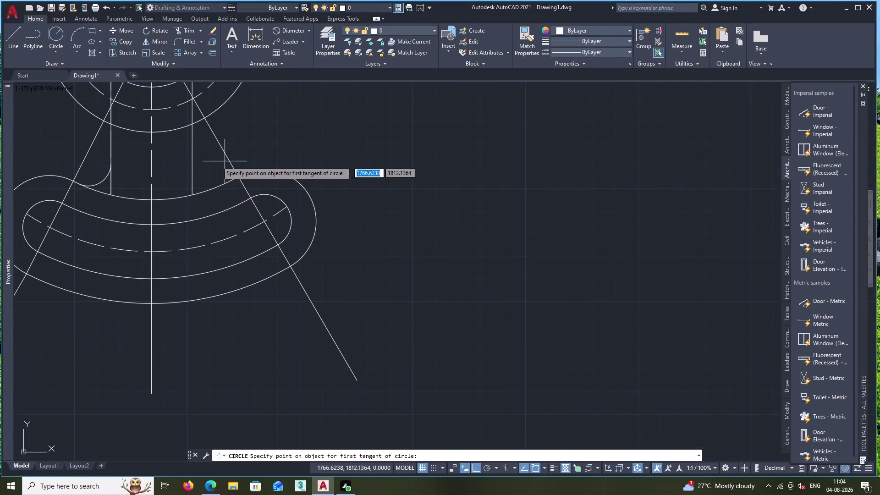
click(192, 171)
click(213, 190)
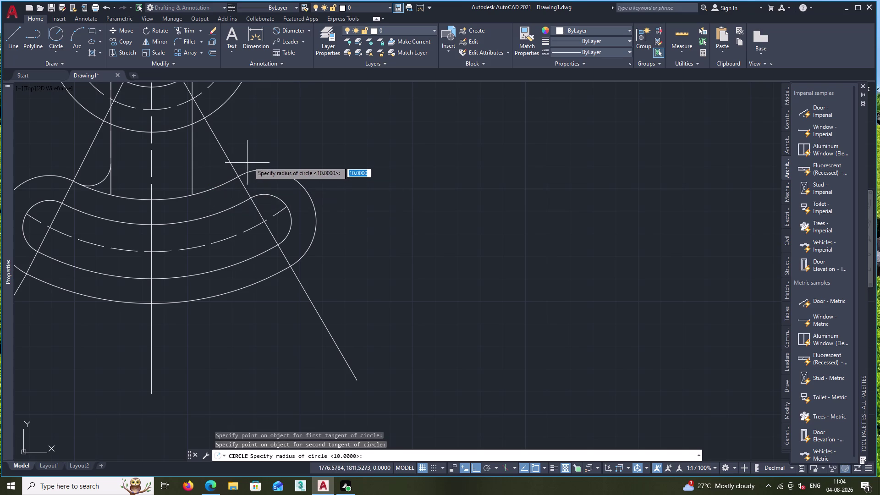
text(10)
key(Return)
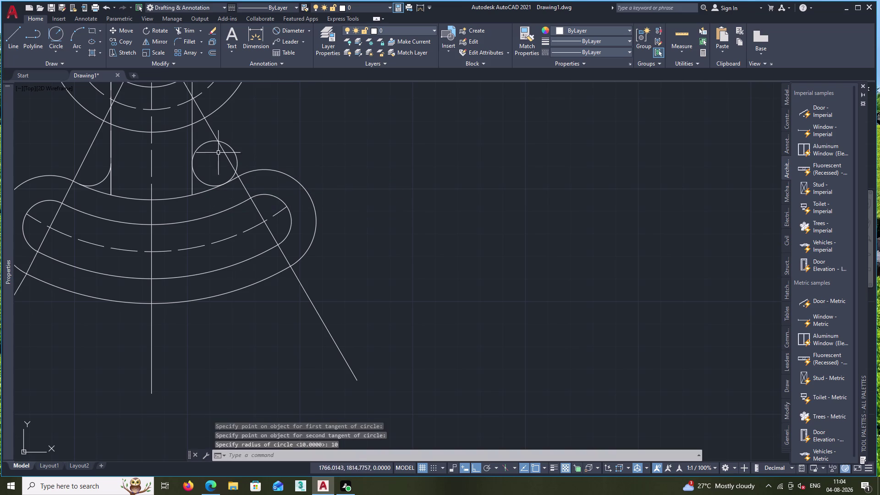
Trim the excess parts of the new radius-10 circle at the right corner.
click(191, 32)
click(203, 143)
click(233, 150)
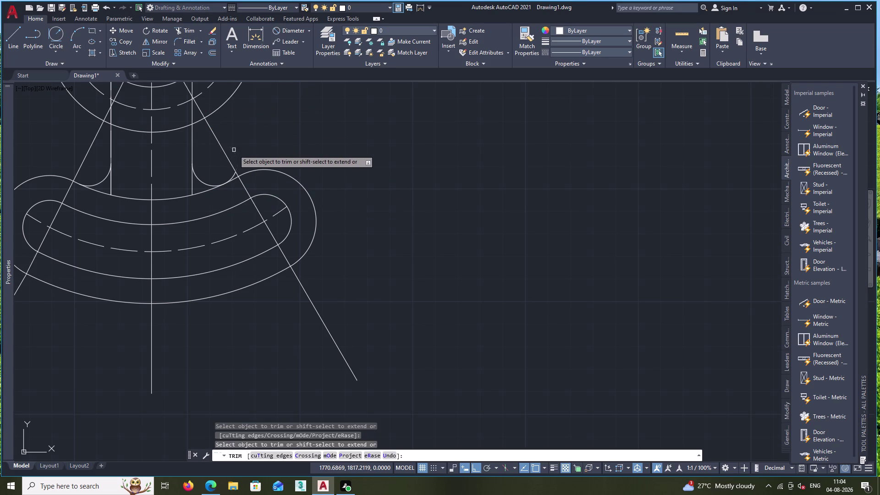
scroll(up, 3)
click(242, 158)
scroll(down, 3)
scroll(up, 3)
scroll(up, 3)
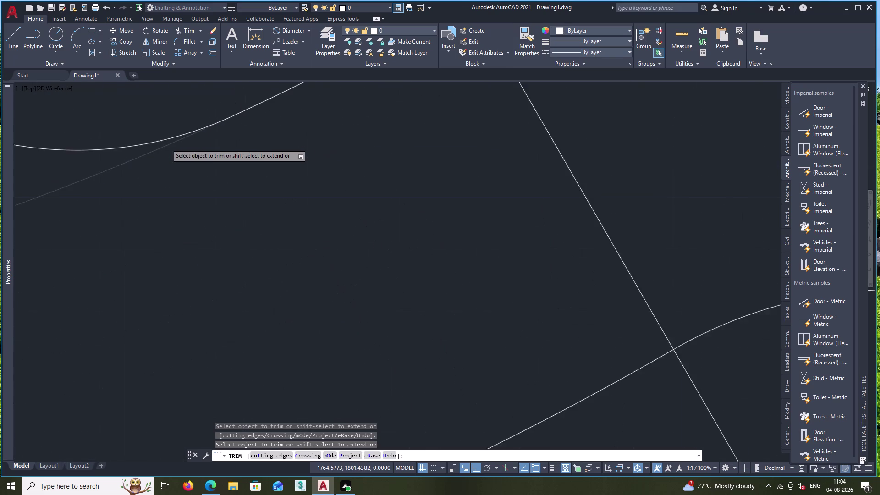
scroll(down, 3)
scroll(down, 3)
middle_drag(194, 164, 241, 268)
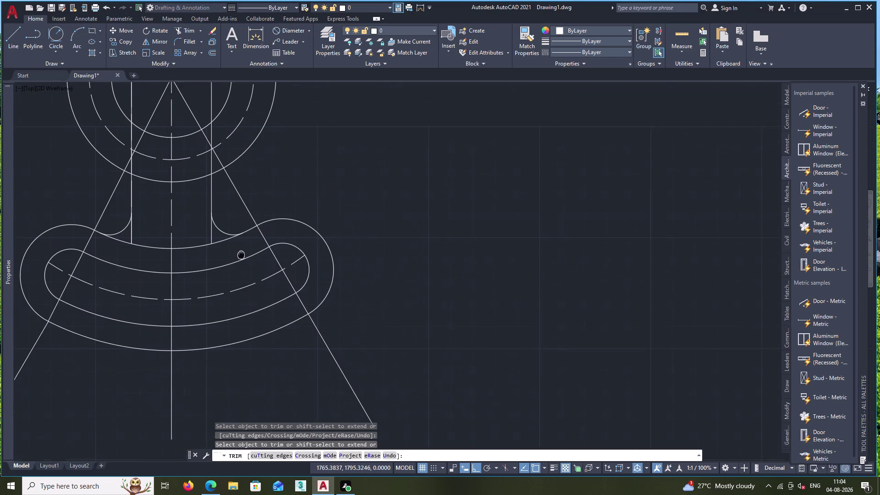
middle_drag(241, 268, 241, 272)
middle_drag(192, 243, 230, 278)
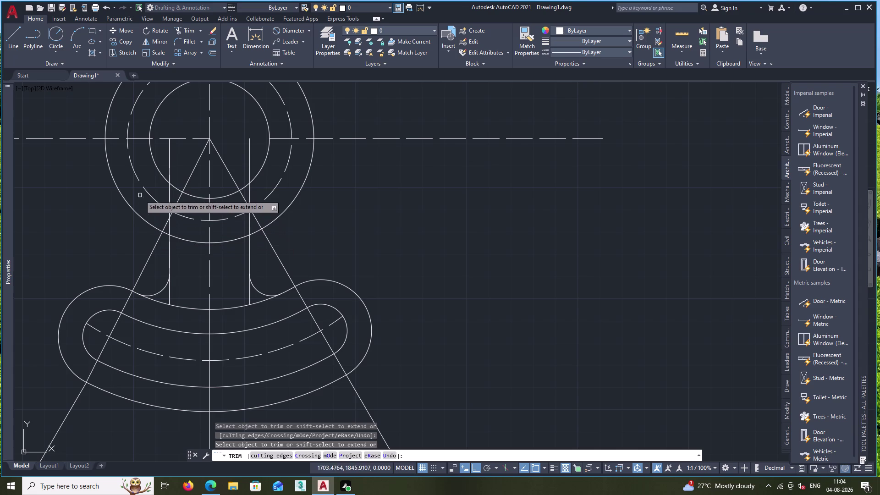
key(Escape)
Draw a radius-9 circle tangent to the left vertical line and the large circle.
click(54, 41)
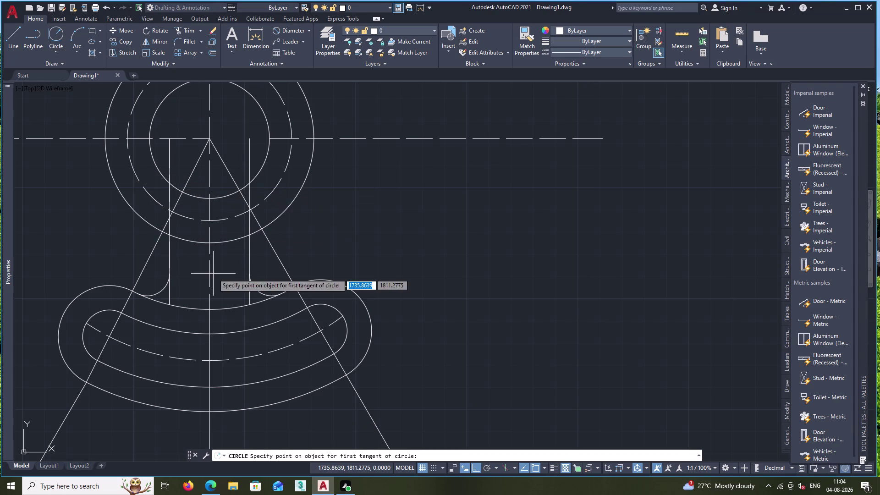
scroll(up, 3)
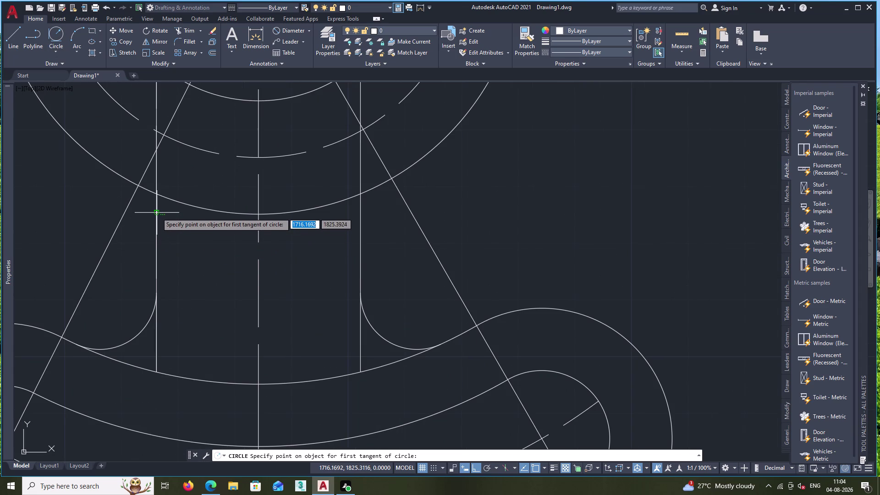
click(157, 213)
click(140, 187)
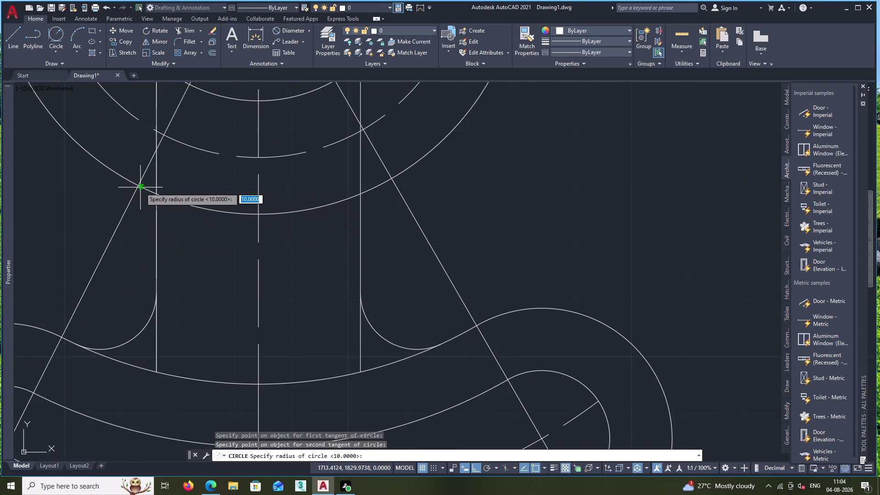
key(9)
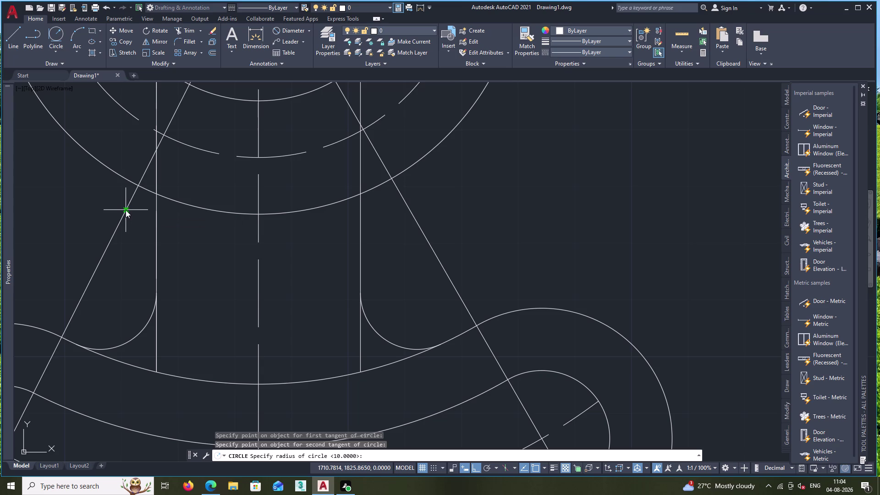
key(Return)
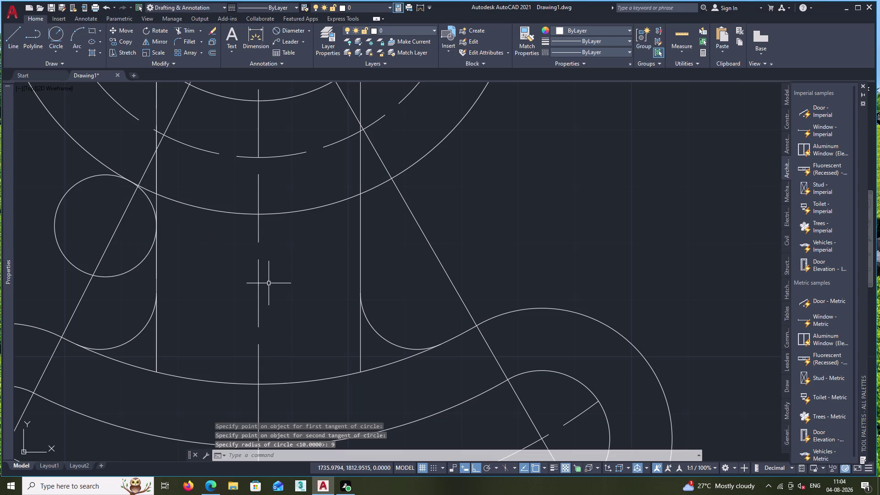
key(space)
Draw a matching radius-9 Tan, Tan, Radius circle at the right vertical line.
middle_drag(269, 283, 172, 325)
middle_drag(187, 279, 65, 309)
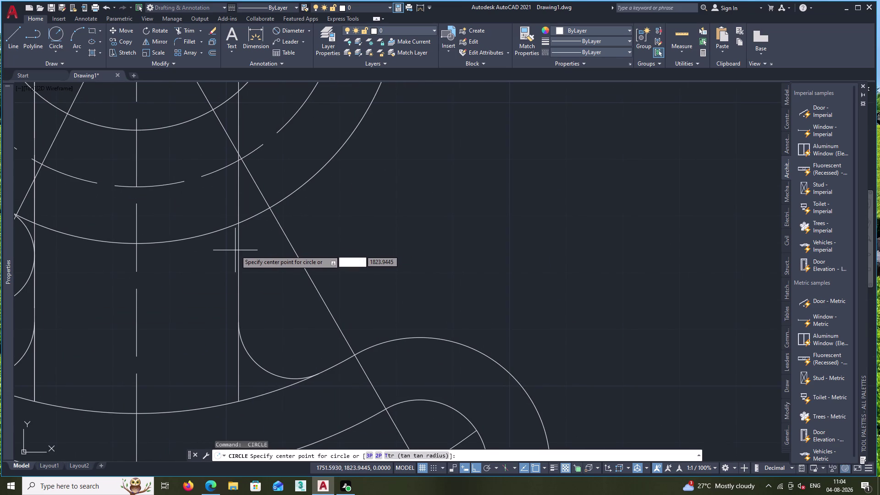
key(Escape)
click(56, 40)
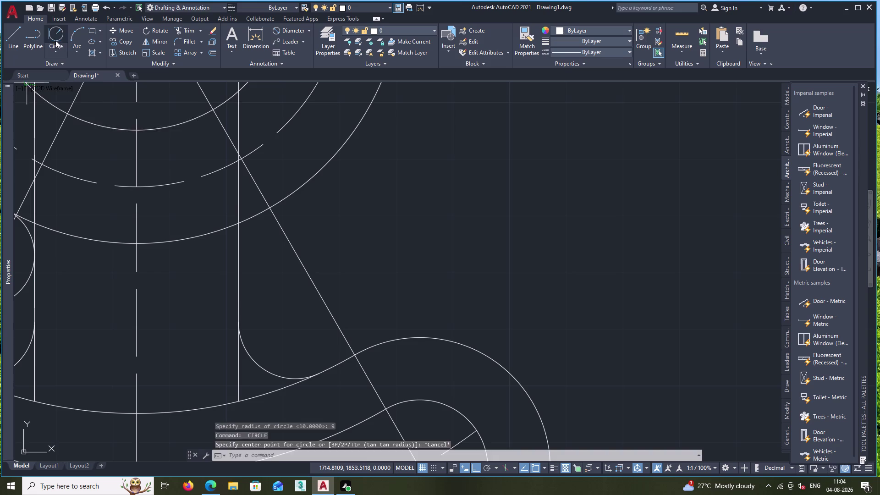
click(239, 252)
click(259, 214)
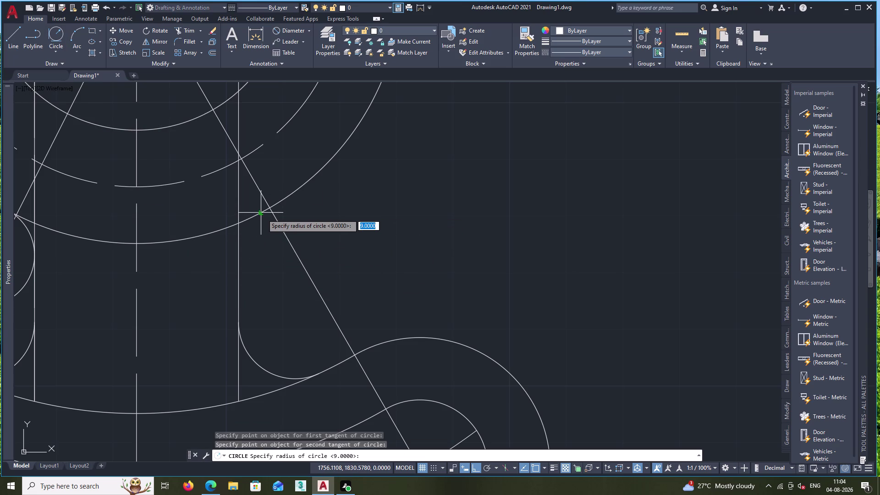
key(9)
key(Return)
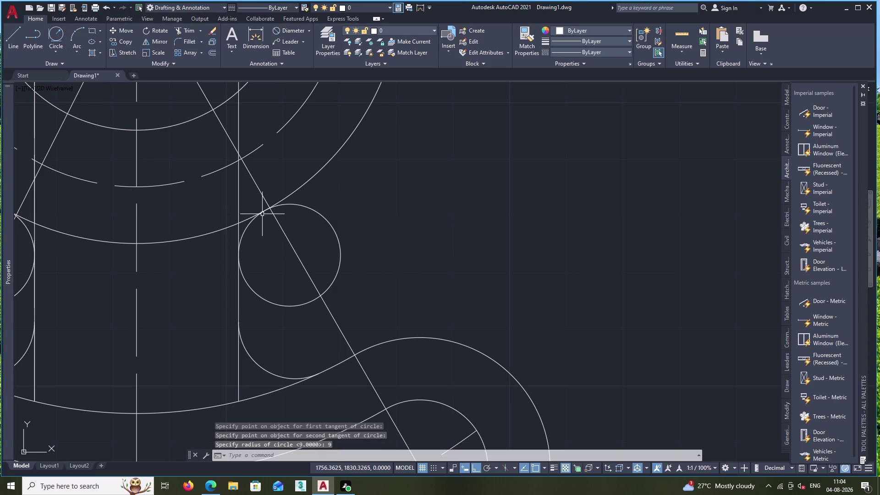
click(188, 33)
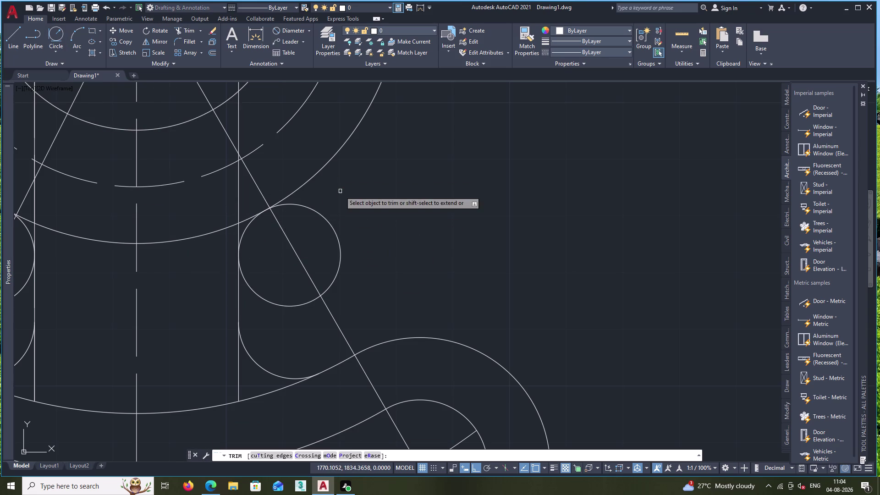
Trim the excess of the right circle and the leftover line pieces above it.
drag(319, 203, 324, 269)
drag(284, 294, 285, 310)
scroll(up, 3)
scroll(up, 3)
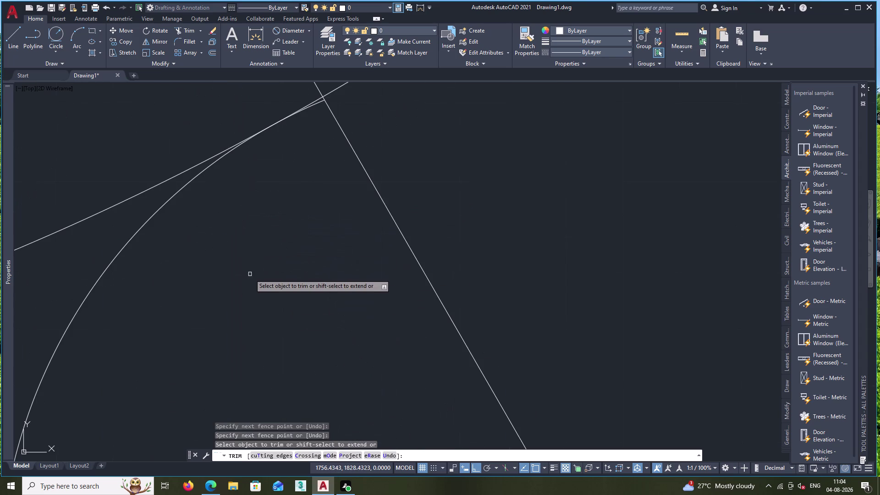
scroll(up, 3)
drag(318, 98, 317, 105)
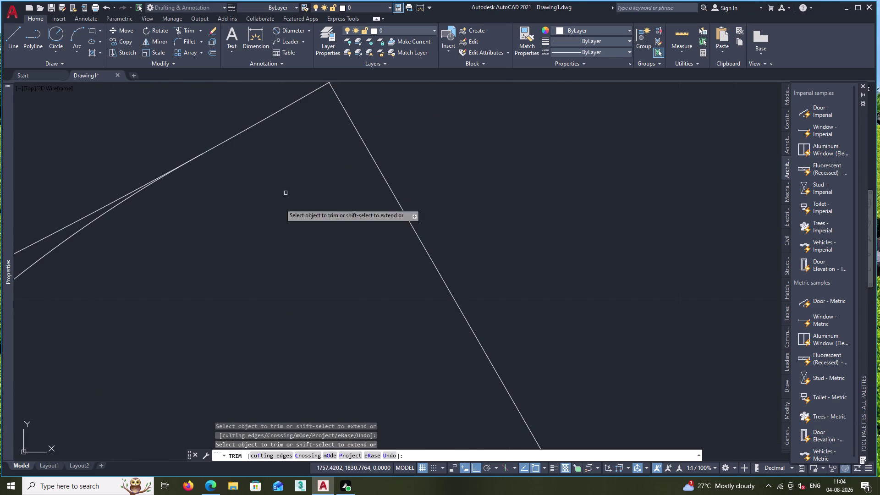
scroll(down, 3)
scroll(up, 3)
middle_drag(188, 345, 349, 260)
scroll(down, 3)
scroll(down, 3)
scroll(down, 3)
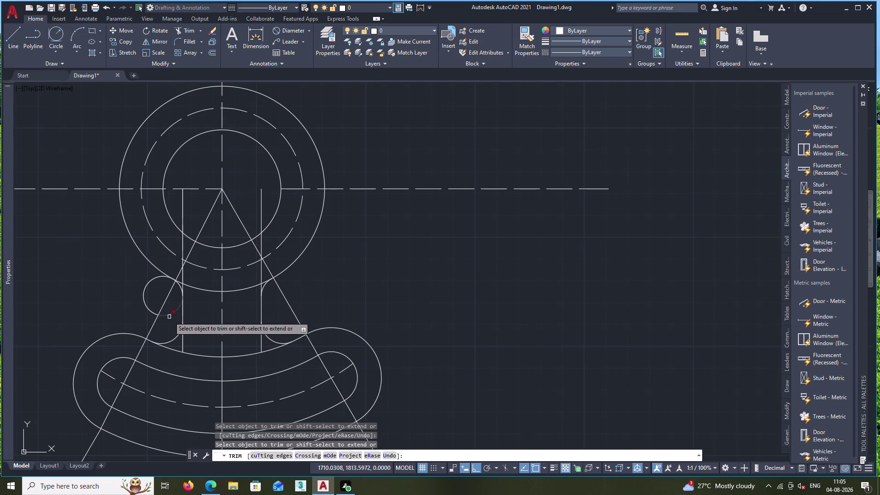
Trim away the outer part of the left circle and inspect the trimmed corners.
click(169, 317)
click(144, 300)
scroll(up, 3)
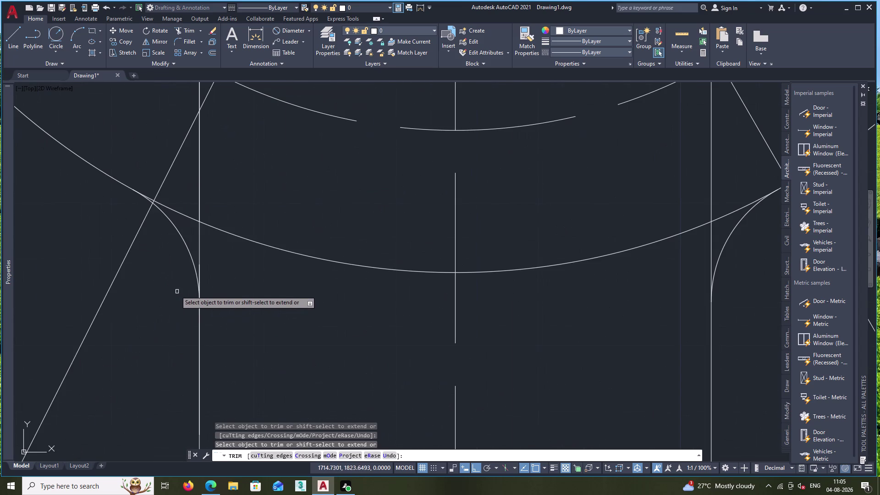
scroll(up, 3)
middle_drag(148, 168, 263, 422)
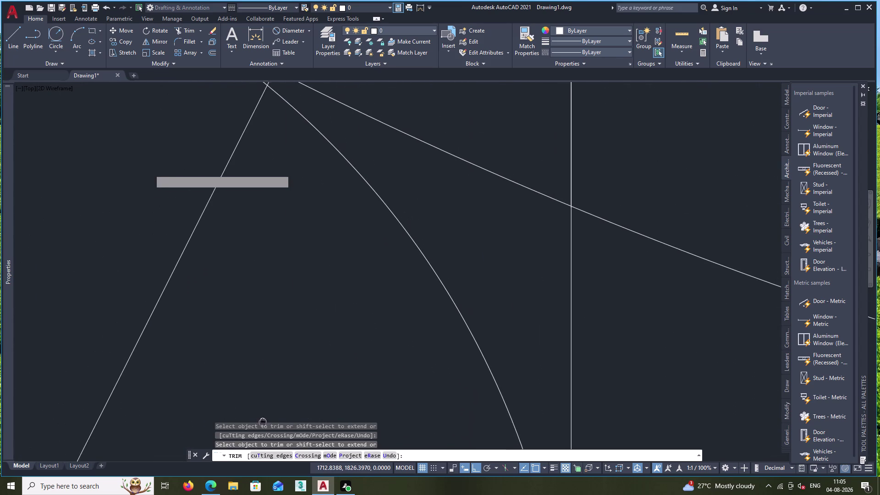
middle_drag(263, 422, 262, 420)
scroll(down, 3)
middle_drag(156, 194, 205, 338)
scroll(down, 3)
scroll(up, 3)
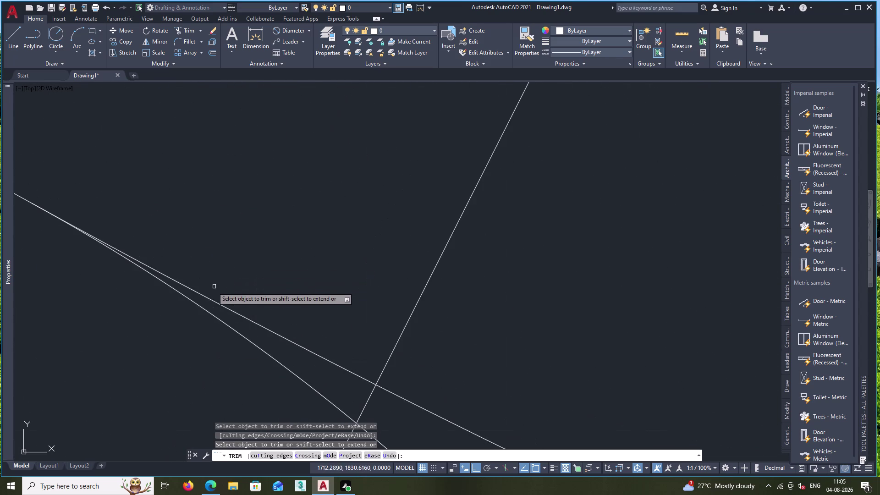
scroll(up, 3)
scroll(down, 3)
middle_drag(231, 421, 231, 421)
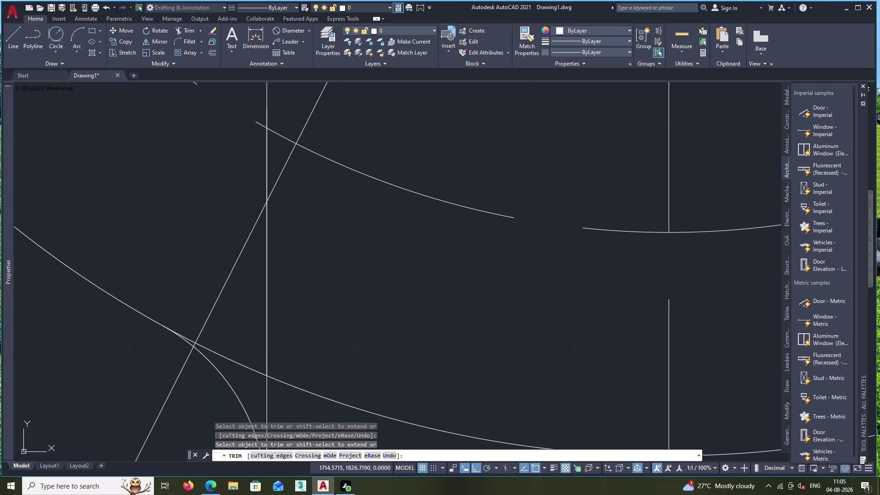
middle_drag(231, 421, 245, 178)
scroll(up, 3)
scroll(down, 3)
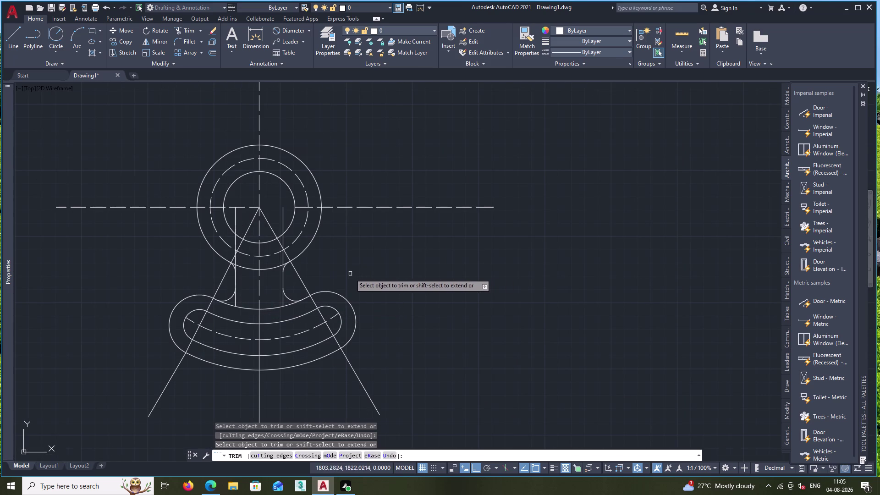
Trim the right vertical line and its leftover stubs above the arc.
click(285, 217)
scroll(up, 3)
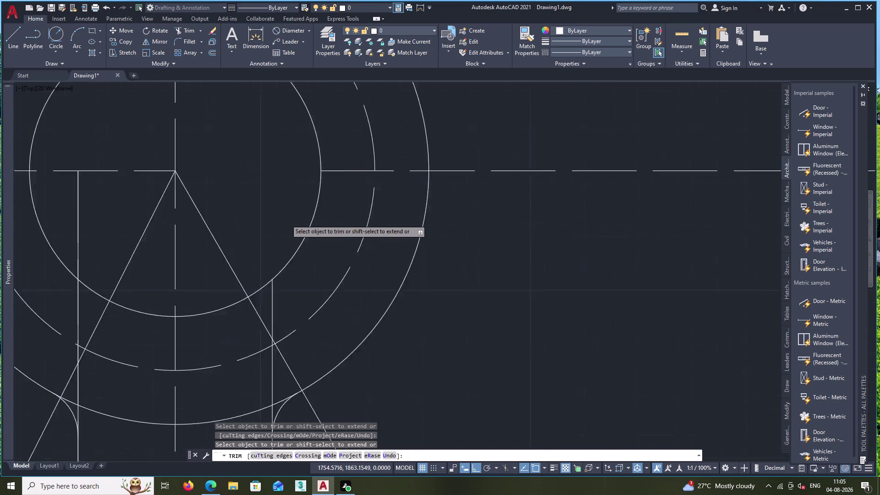
scroll(up, 3)
middle_drag(247, 327, 262, 75)
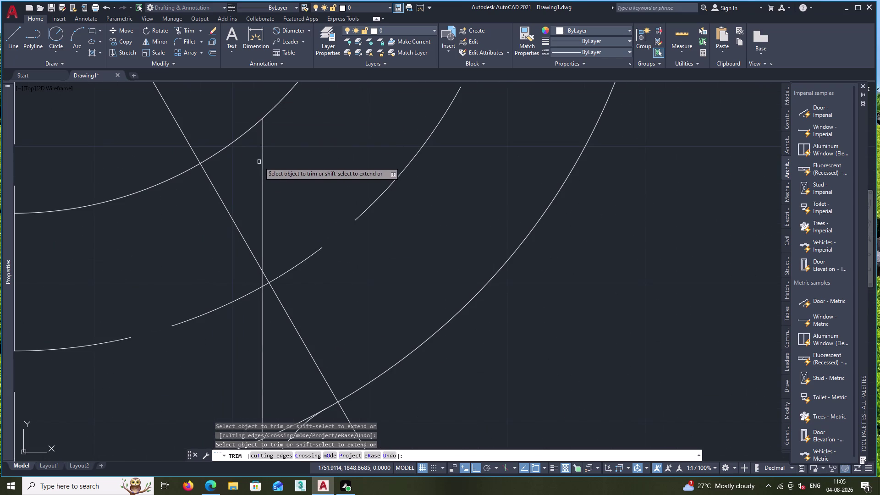
click(262, 161)
click(263, 352)
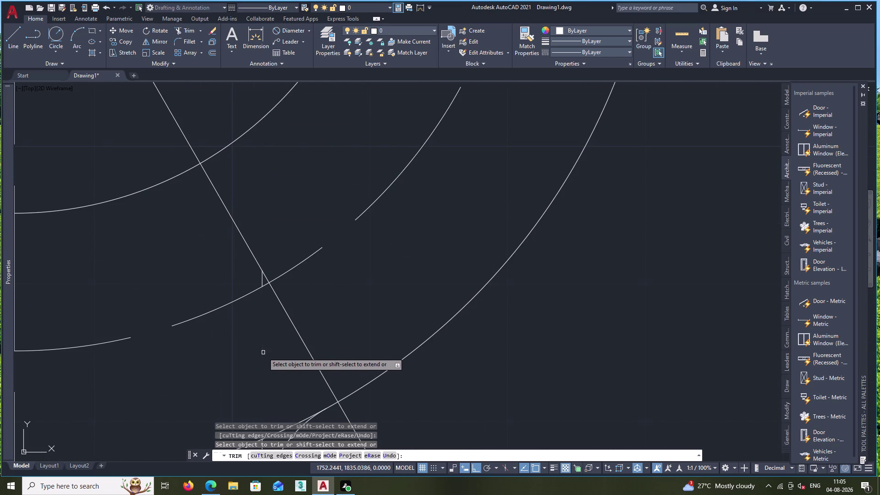
scroll(up, 3)
click(275, 275)
scroll(down, 3)
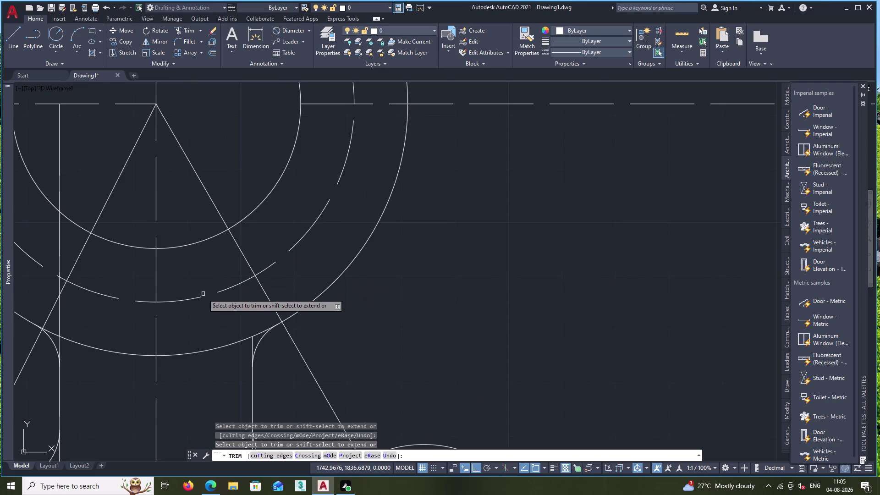
Trim the left vertical line and the remaining excess pieces at the left arc join.
middle_drag(196, 331, 307, 297)
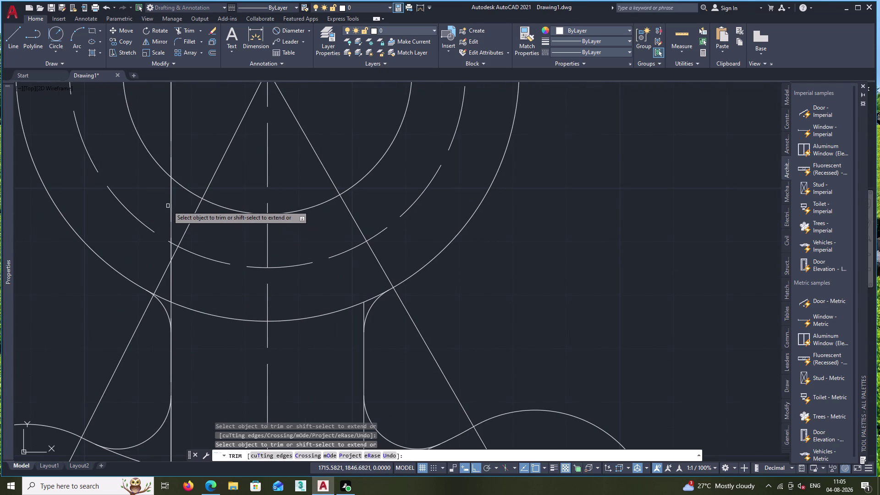
click(168, 206)
click(178, 202)
drag(161, 132, 181, 122)
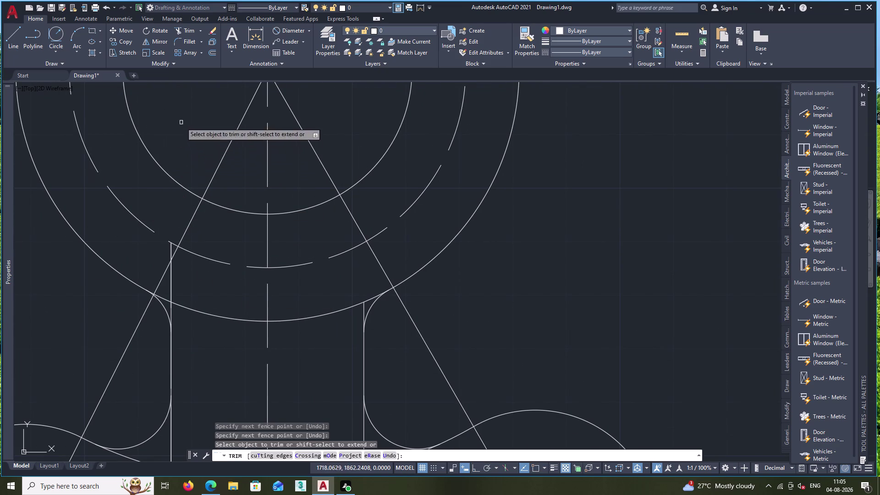
click(170, 251)
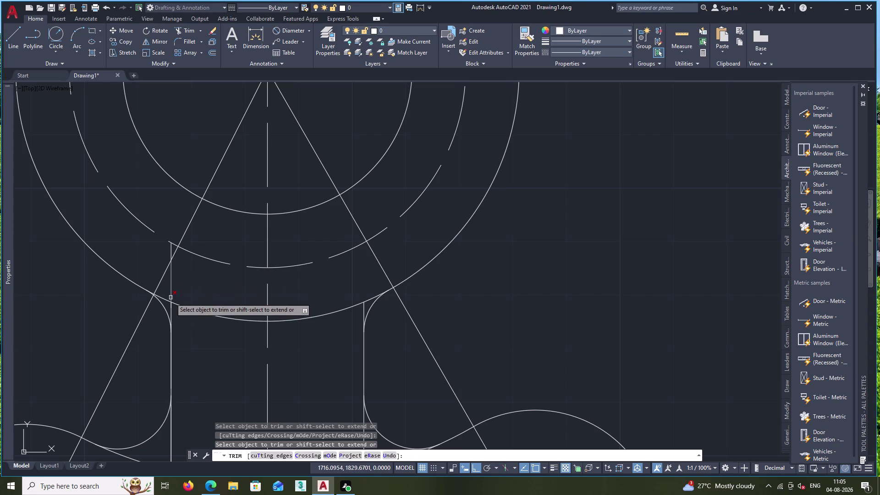
click(171, 281)
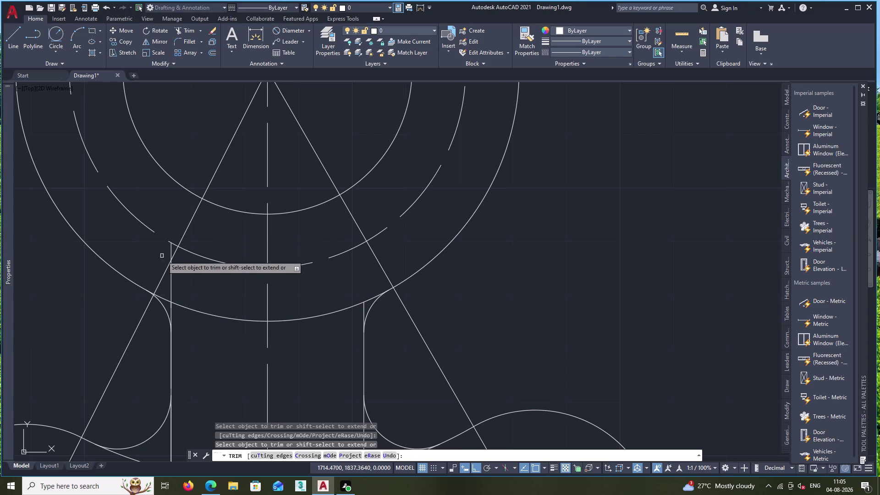
click(170, 251)
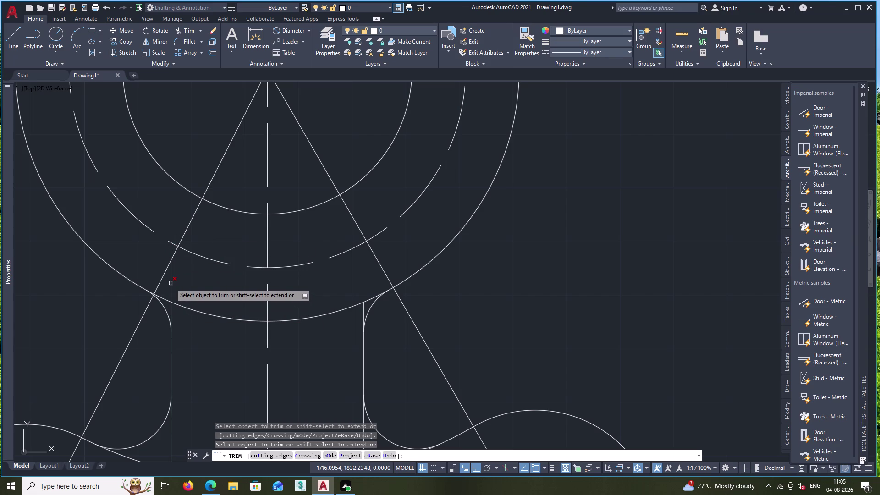
click(171, 284)
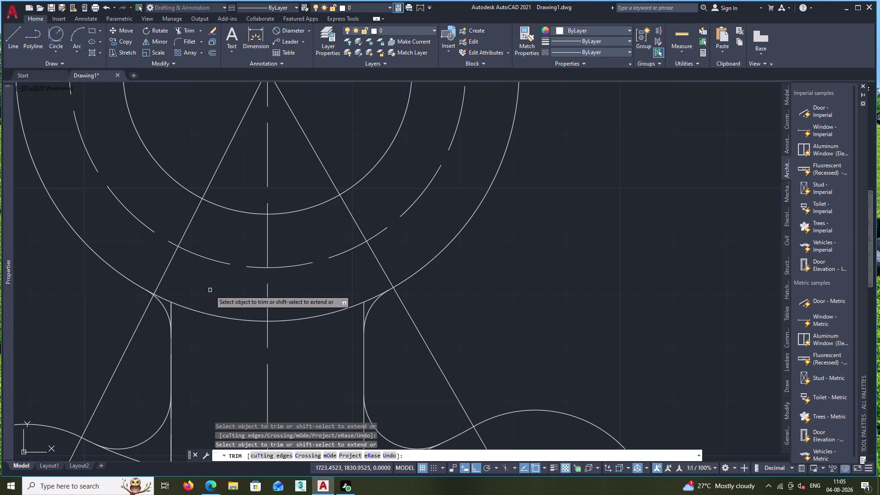
scroll(down, 3)
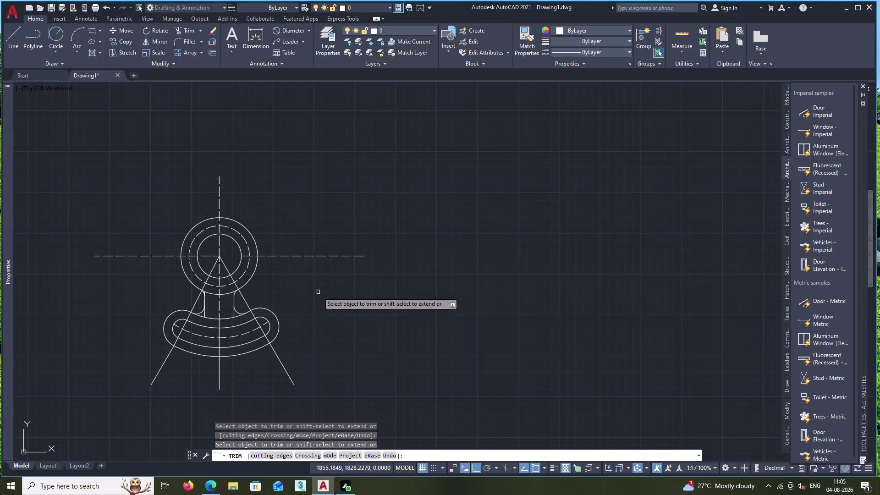
key(Escape)
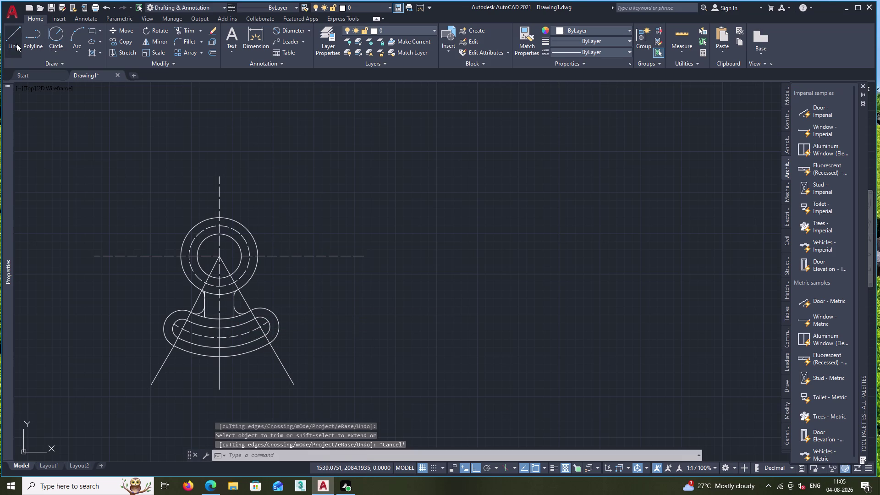
Draw a short line from the top circle's centre and join it to the dashed centre line.
click(17, 43)
scroll(up, 3)
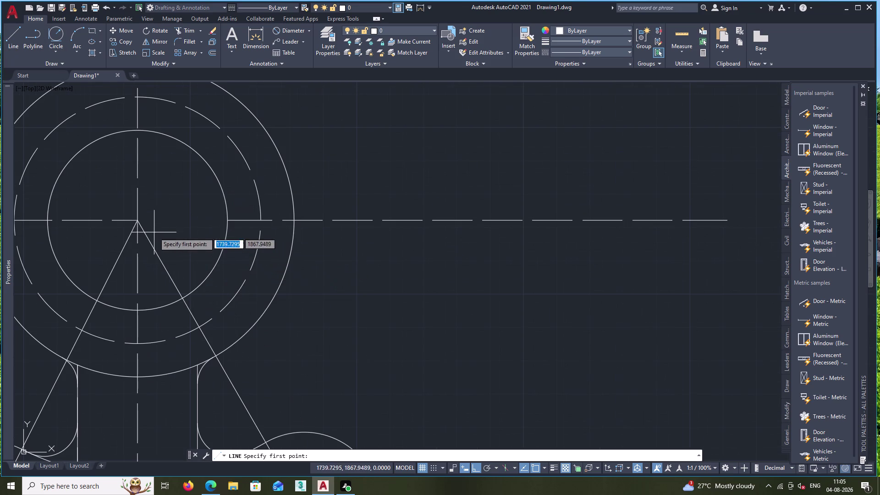
click(136, 220)
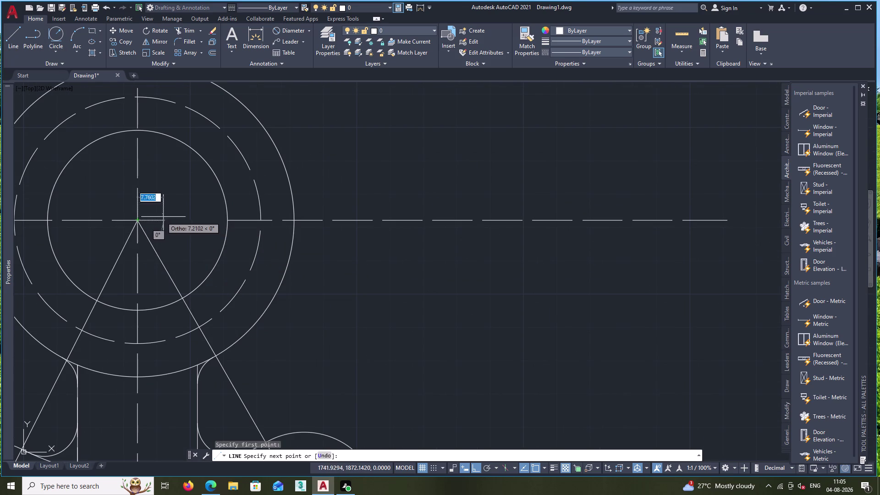
click(226, 221)
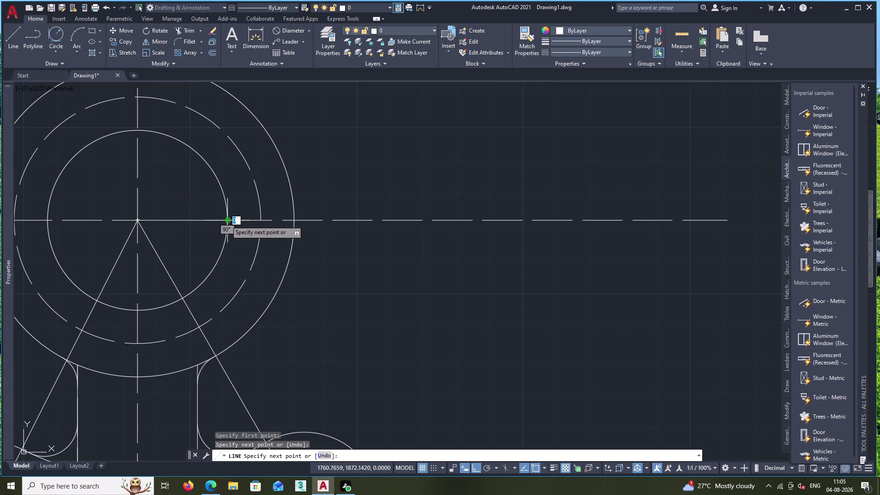
key(Escape)
click(184, 222)
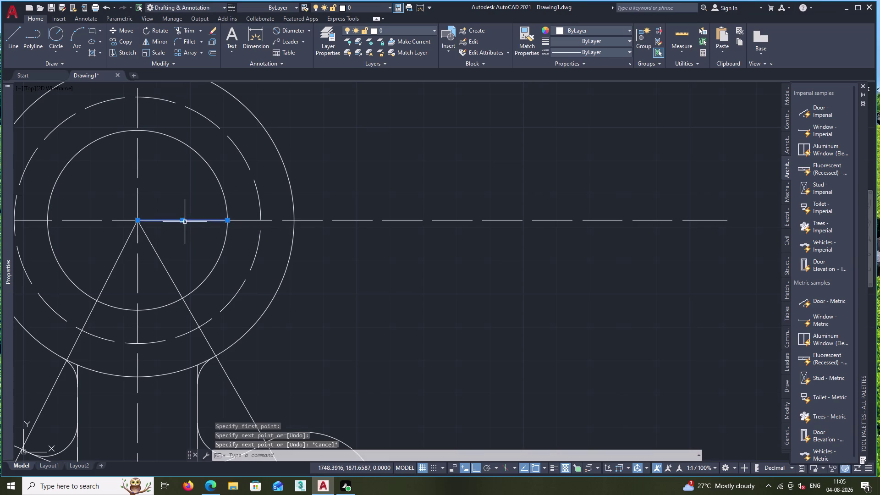
click(249, 220)
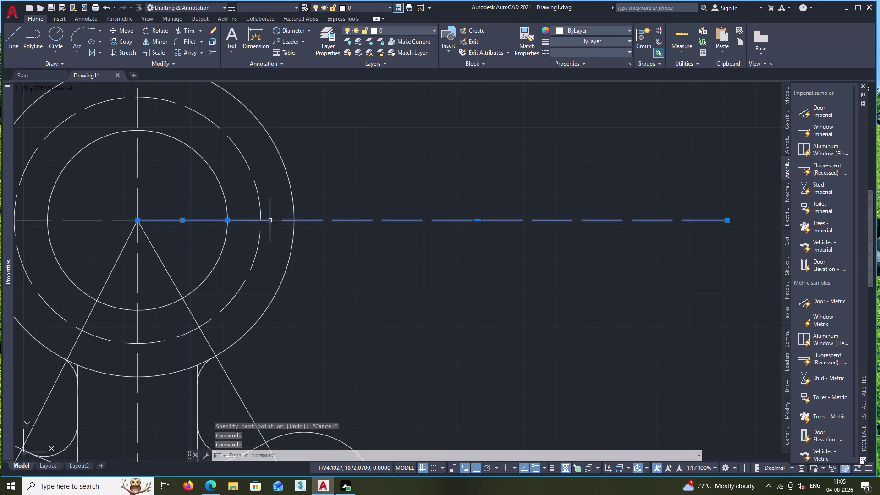
key(j)
key(Return)
Glance at the dimension type list, then pan the bracket back into view.
scroll(down, 3)
scroll(up, 3)
scroll(down, 3)
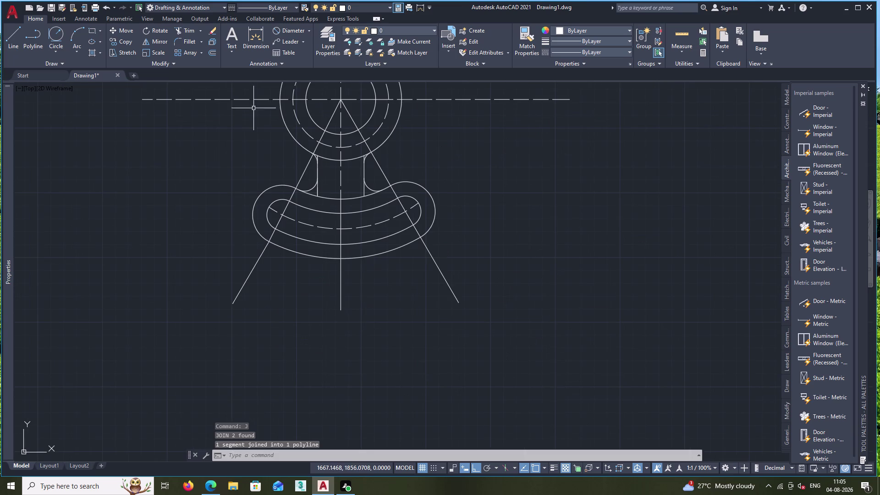
click(307, 28)
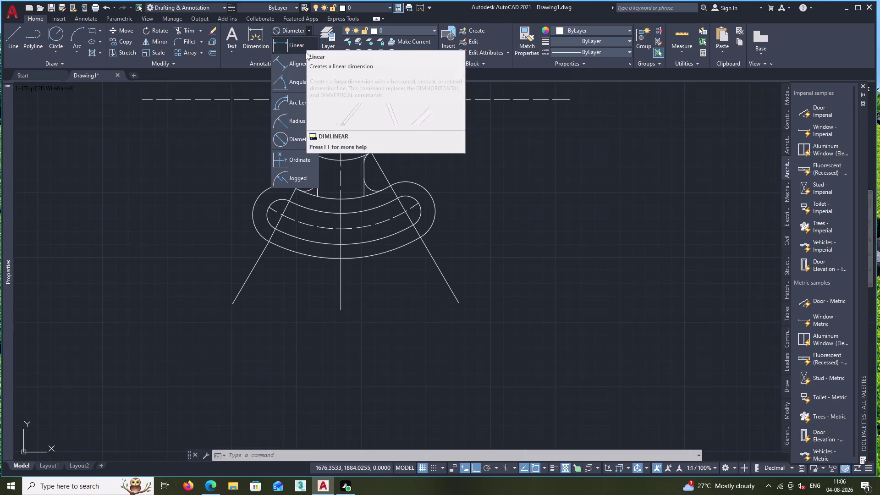
key(Escape)
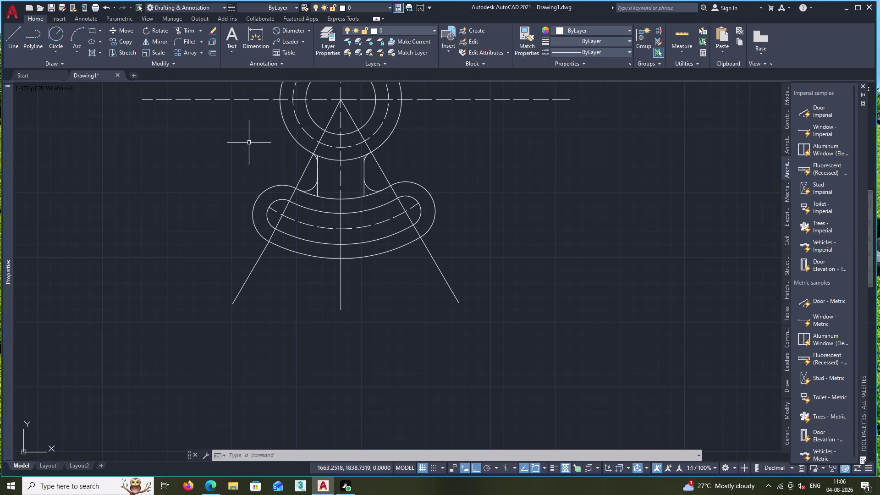
scroll(down, 3)
middle_drag(228, 151, 213, 216)
scroll(up, 3)
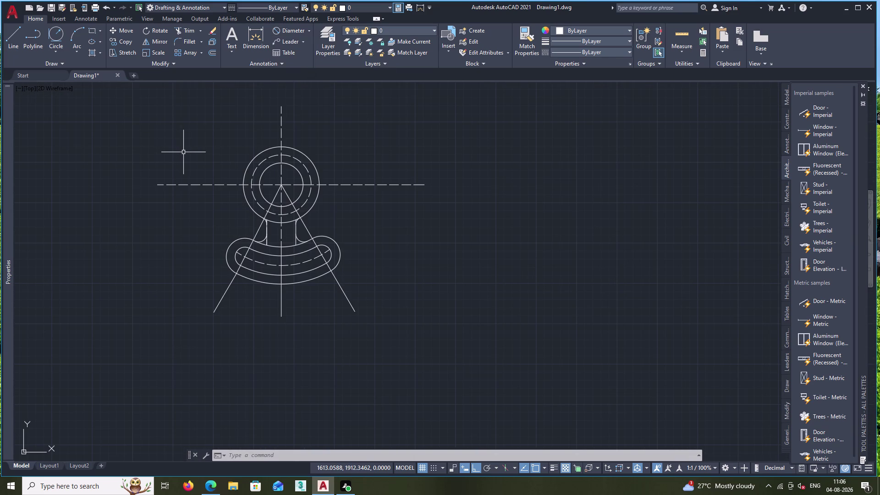
Draw a 12-diameter hole centred on the left pitch-circle and centre-line intersection.
click(51, 57)
click(78, 88)
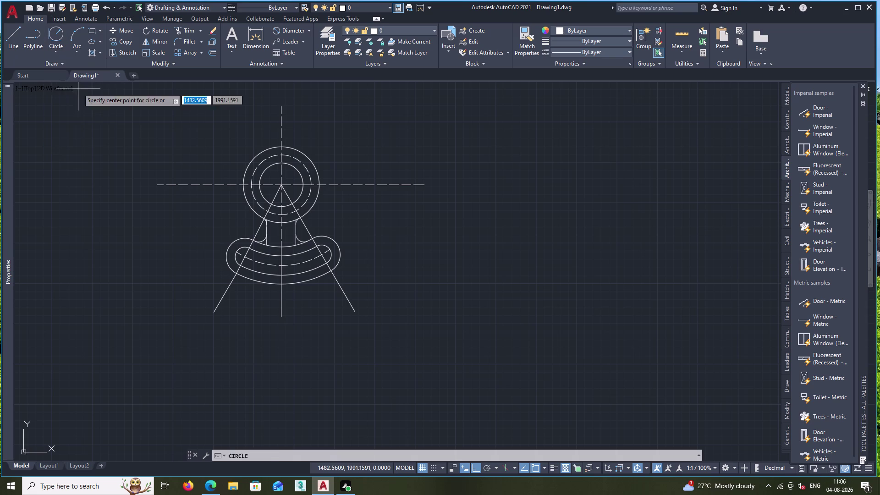
scroll(up, 3)
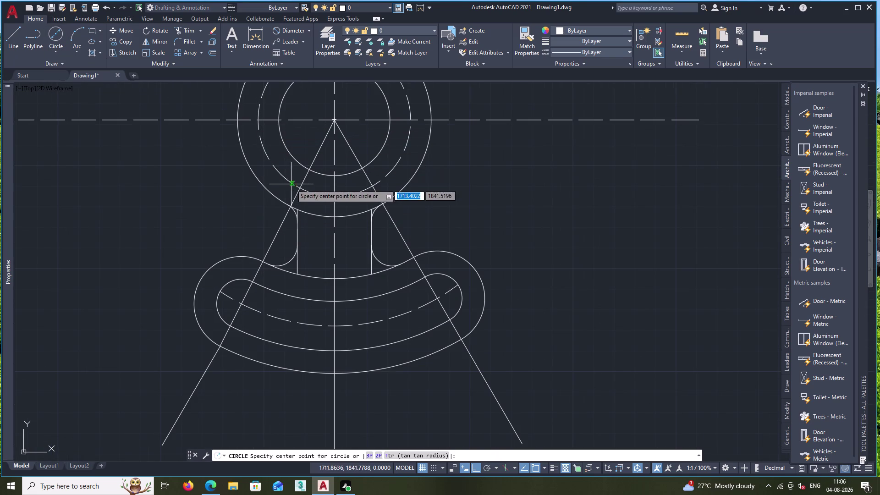
click(259, 120)
text(12)
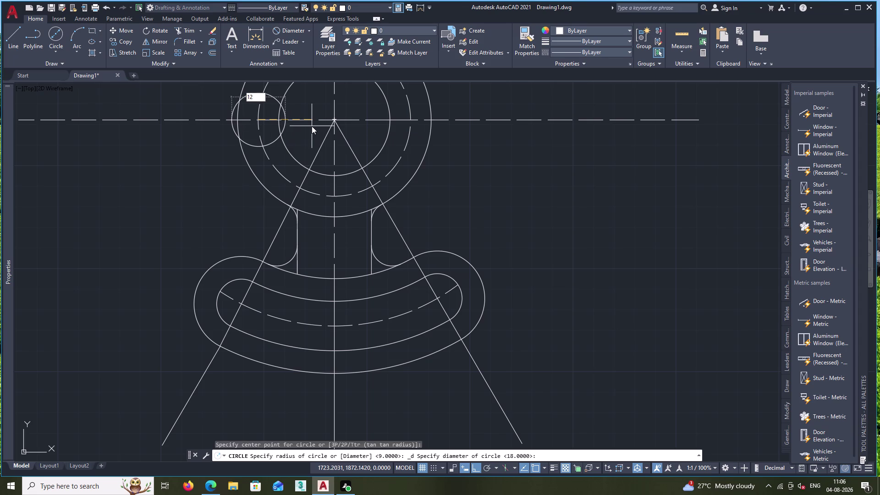
key(Return)
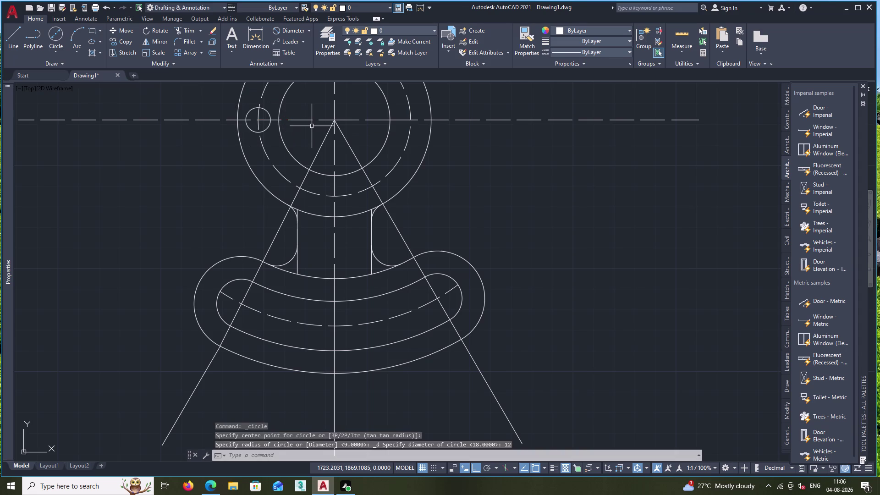
scroll(down, 3)
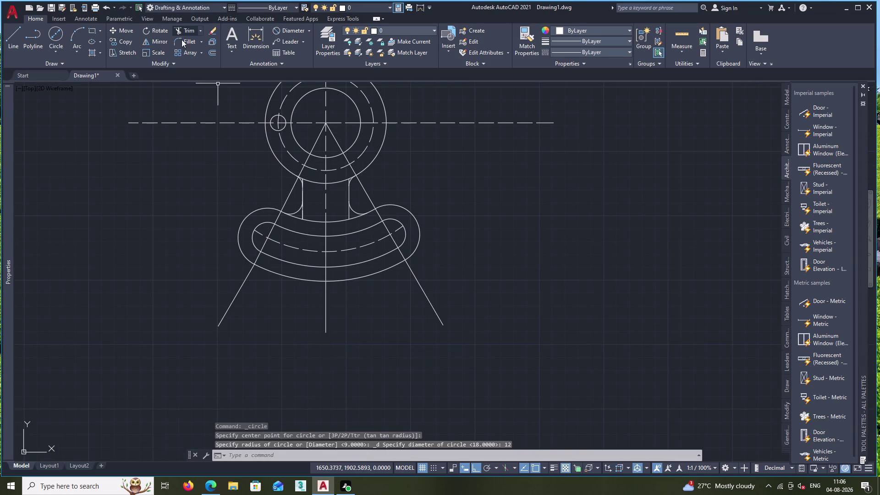
click(197, 51)
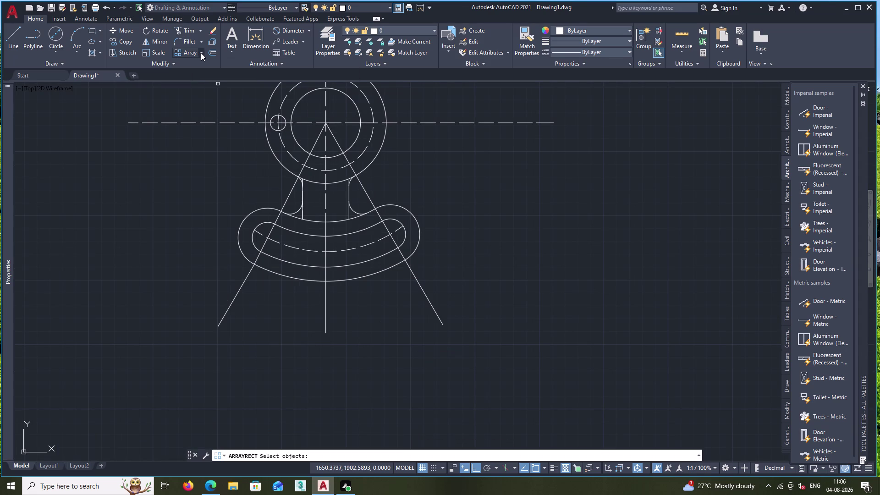
Polar-array the 12-diameter hole into six copies around the top circle's centre.
click(201, 53)
click(213, 105)
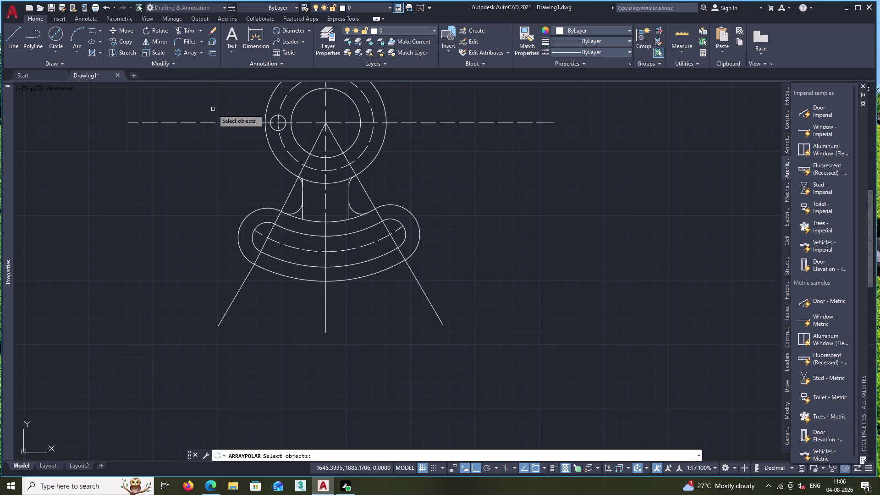
click(283, 118)
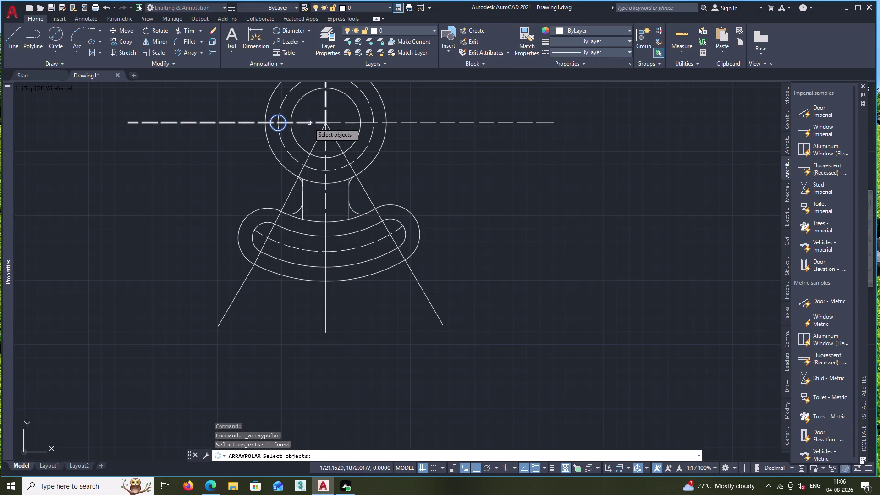
key(Return)
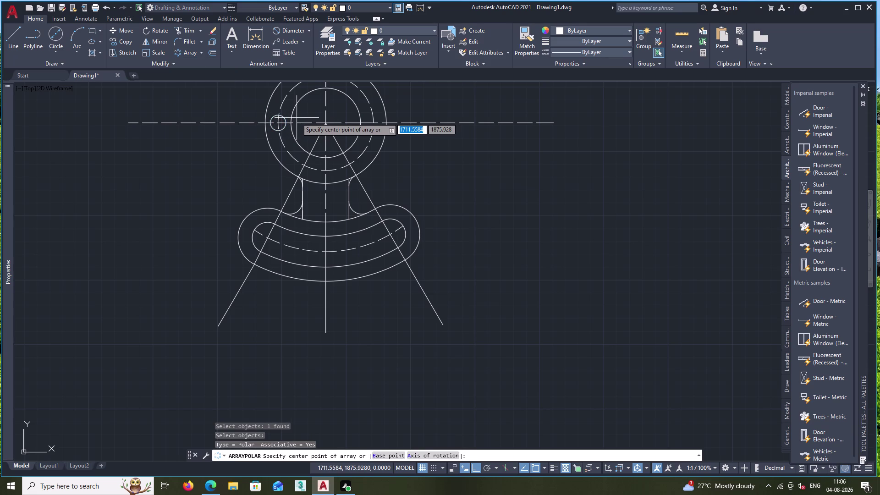
click(325, 121)
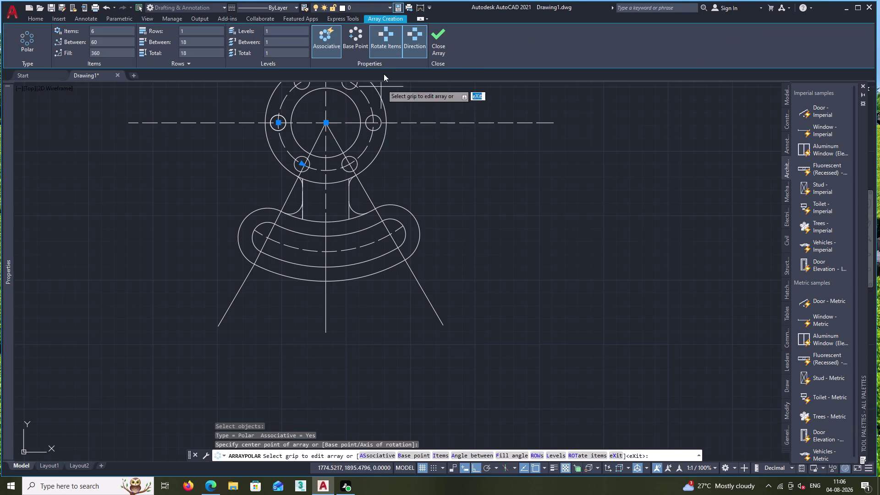
click(442, 38)
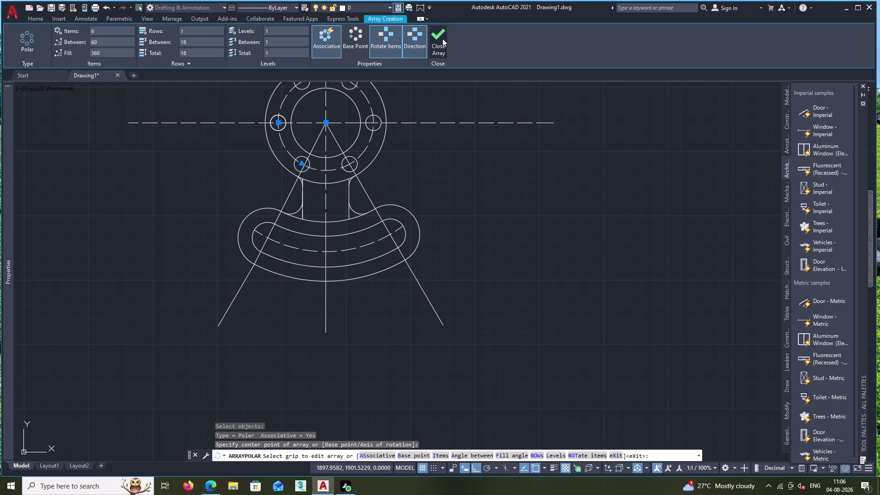
middle_drag(433, 184, 424, 321)
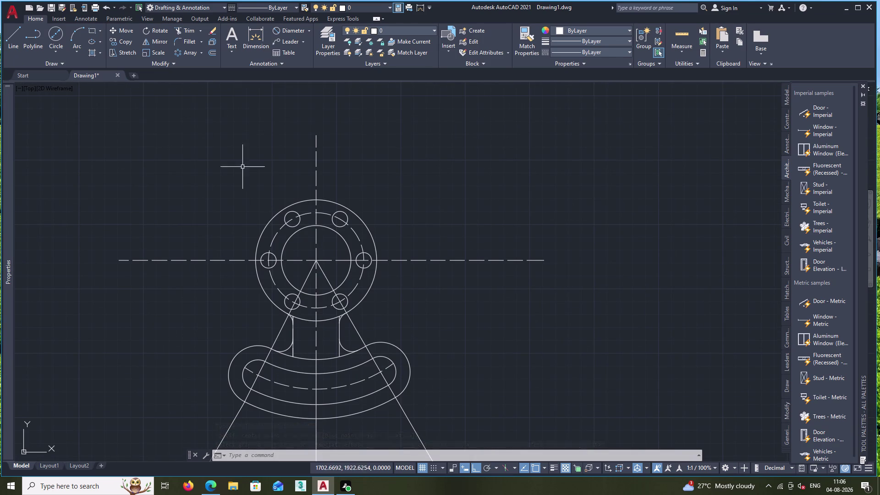
click(258, 36)
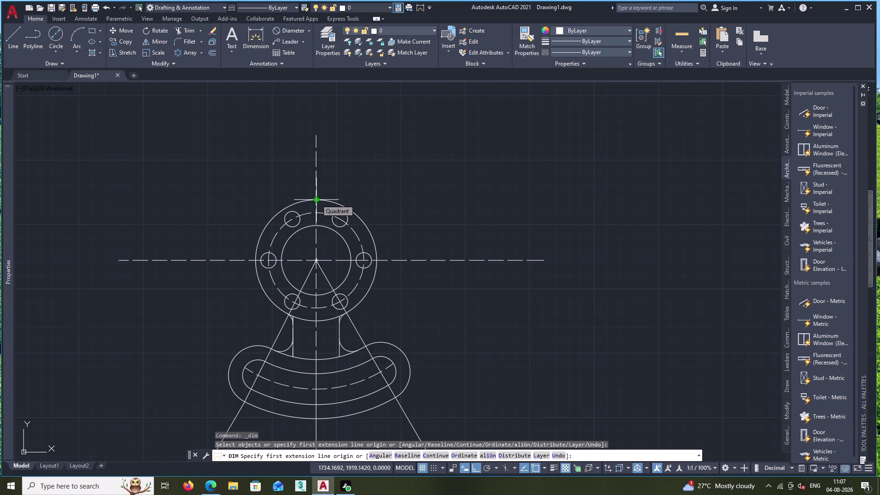
Place a vertical 74 dimension between the outer circle's top and bottom quadrants, right of the circle.
click(314, 211)
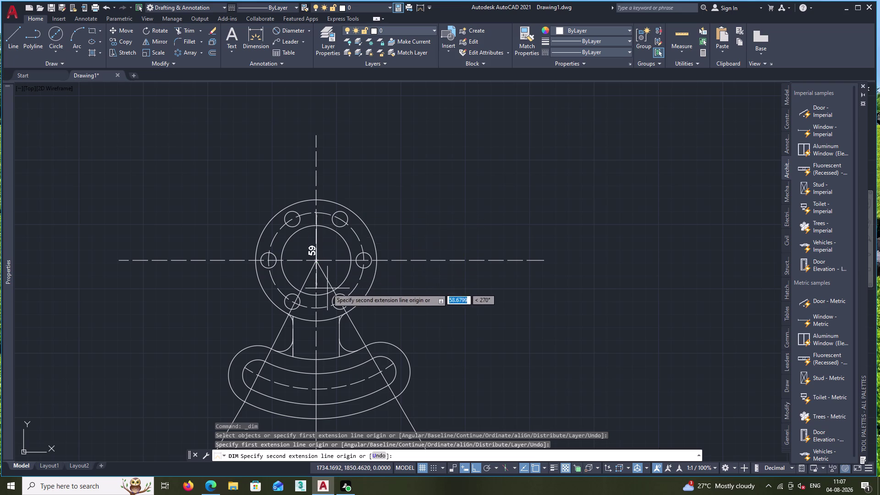
click(316, 308)
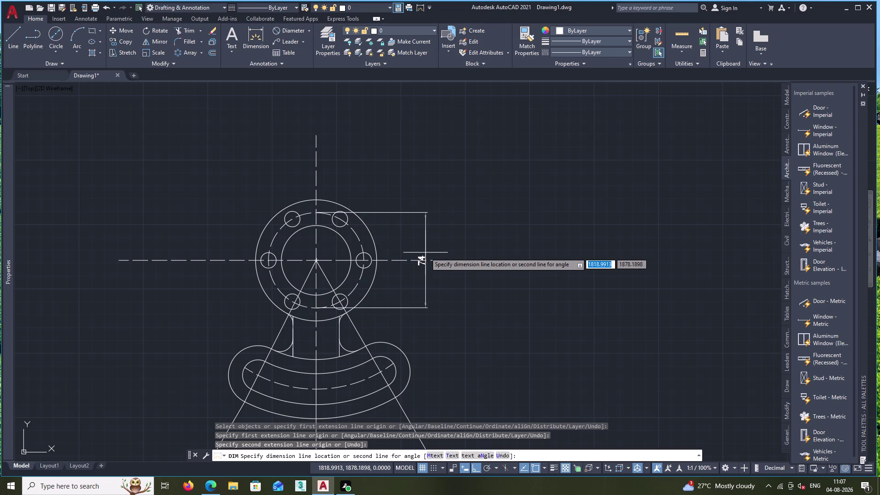
double_click(426, 252)
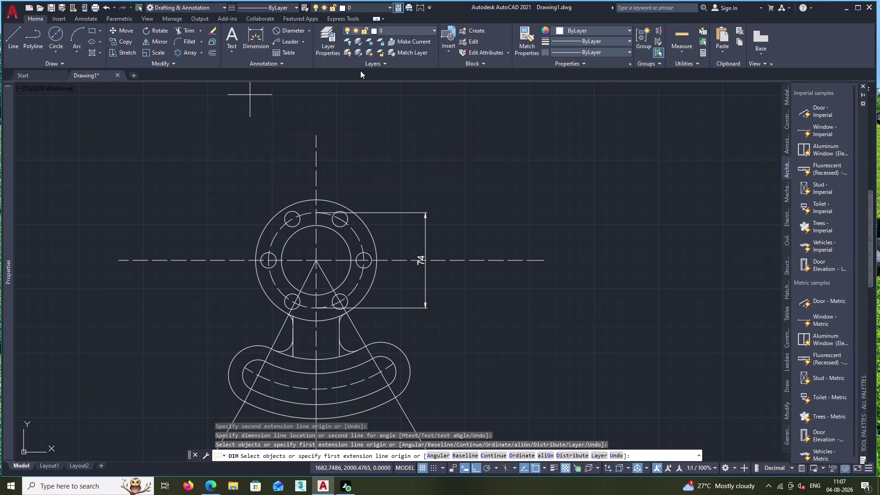
click(295, 27)
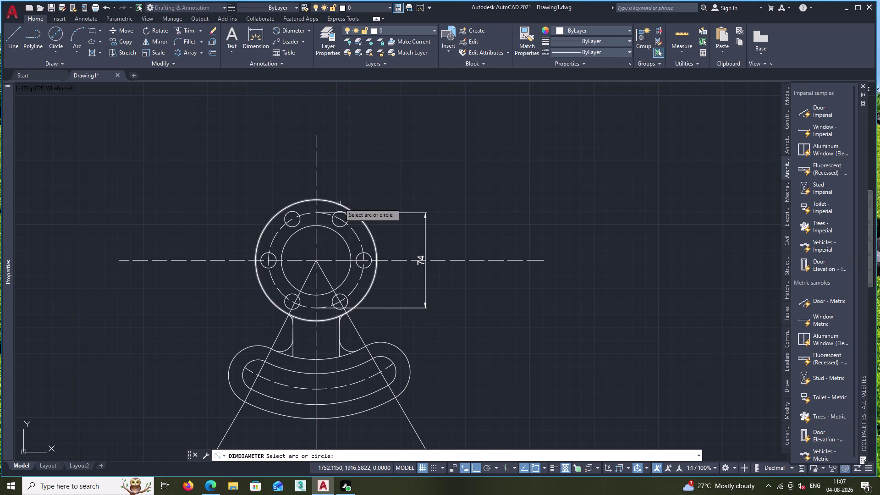
Label the top boss with ⌀94 outer and ⌀54 inner diameter dimensions.
click(339, 203)
click(380, 151)
key(space)
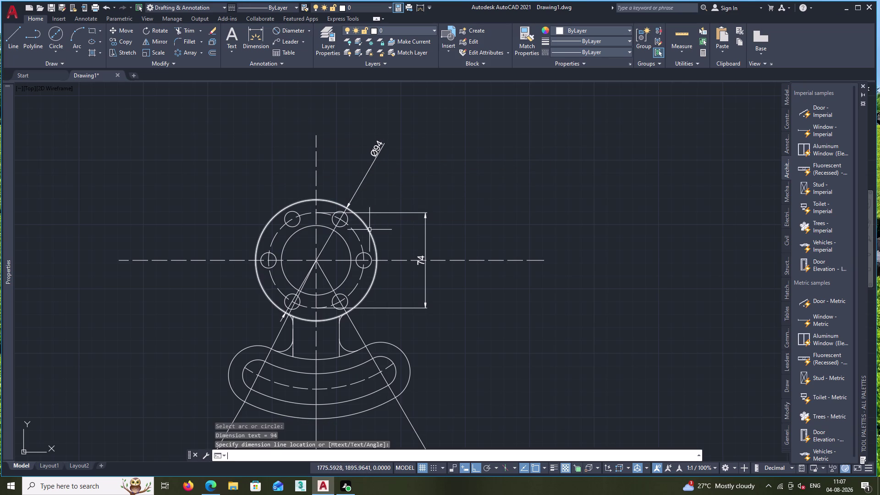
click(321, 227)
click(344, 154)
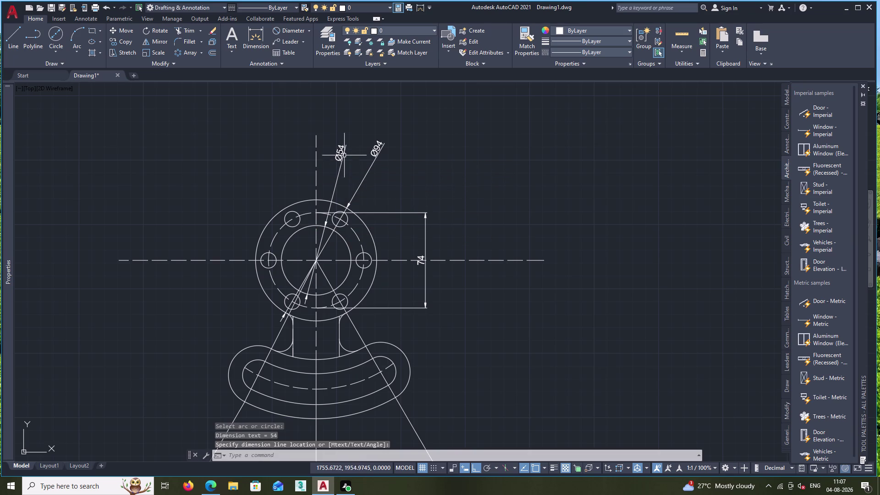
middle_drag(341, 269, 377, 194)
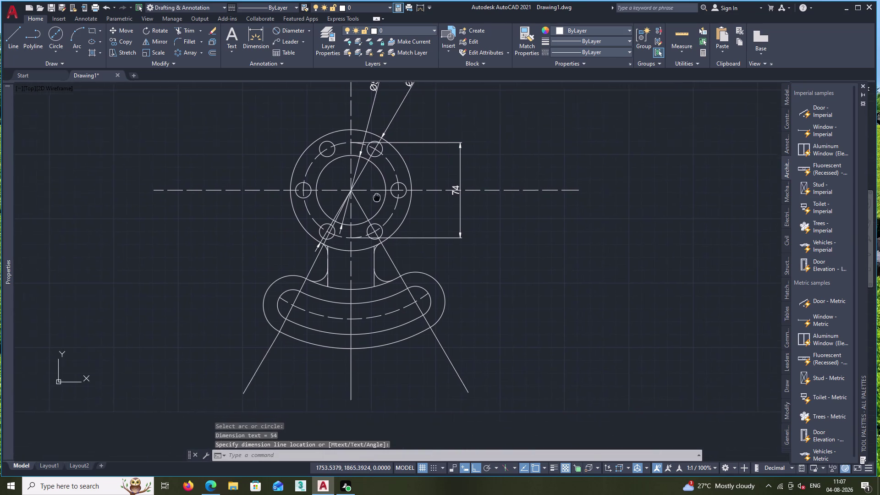
middle_drag(378, 195, 379, 190)
scroll(down, 3)
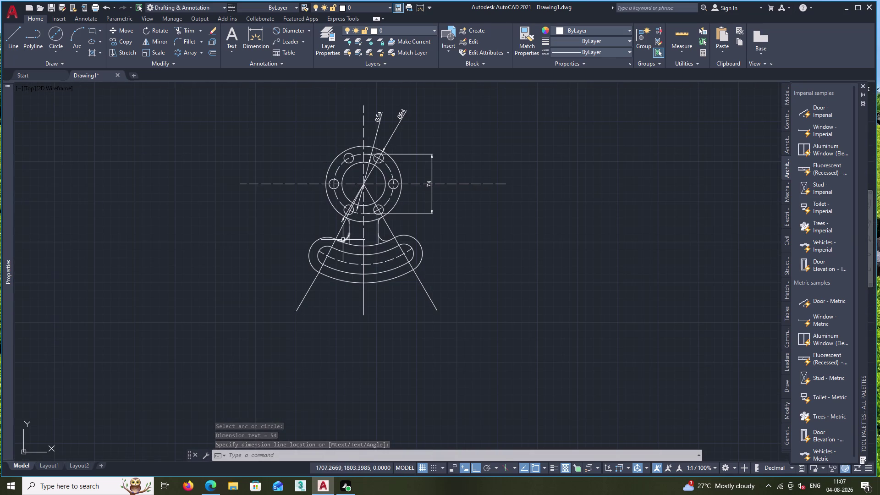
click(395, 258)
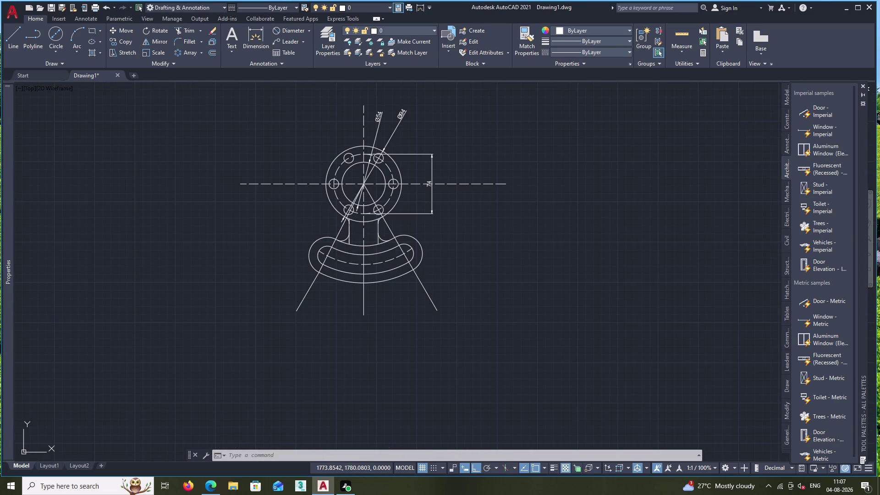
key(Escape)
key(space)
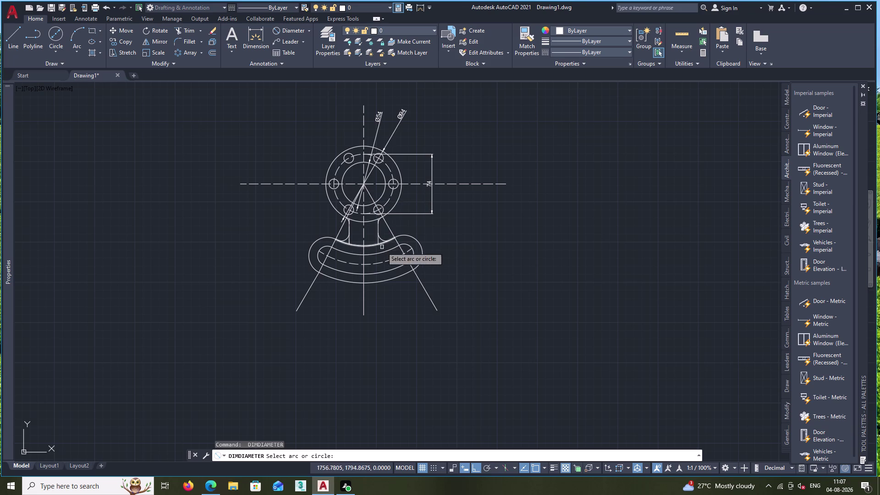
Dimension the curved arm's large arc as ⌀200, placed at its upper left.
click(386, 258)
click(387, 259)
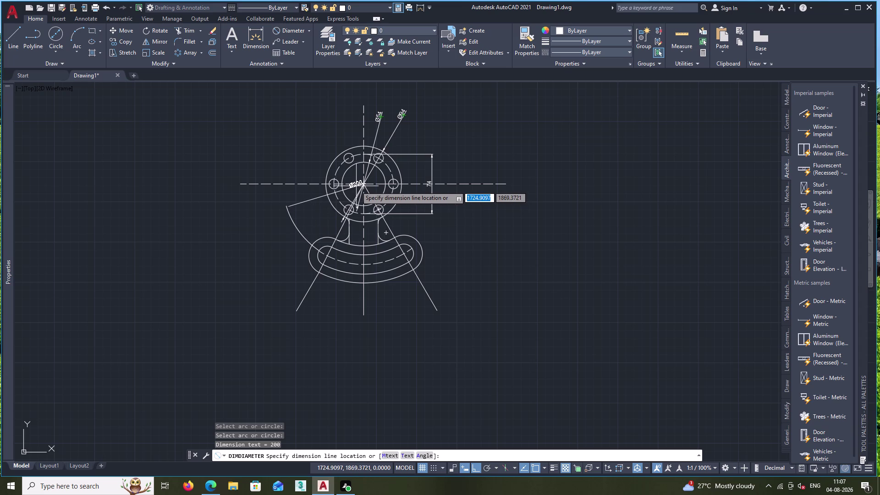
key(Escape)
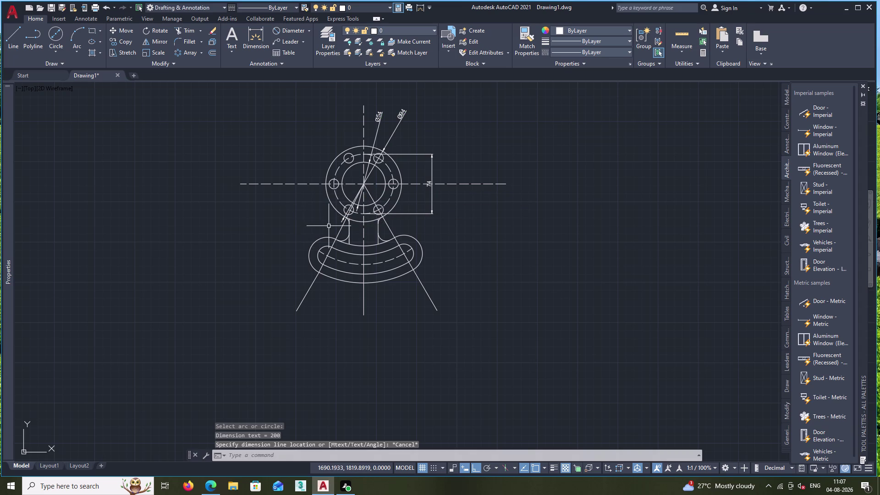
key(space)
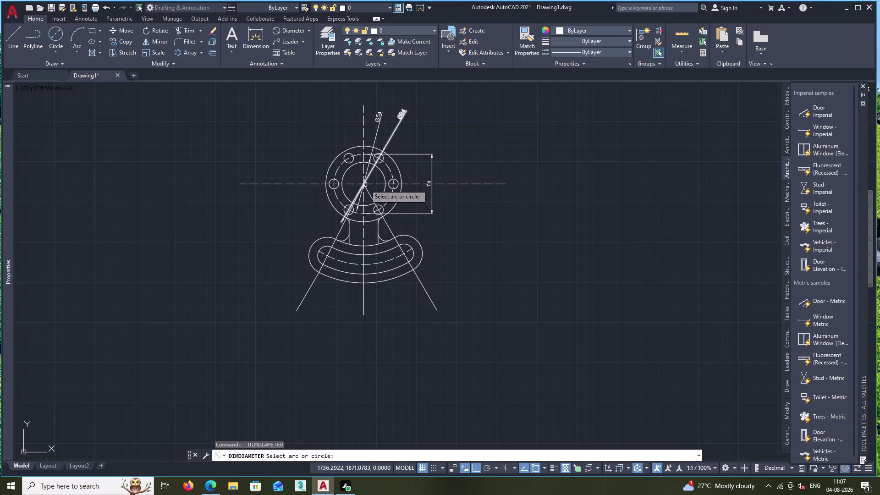
scroll(up, 3)
click(345, 180)
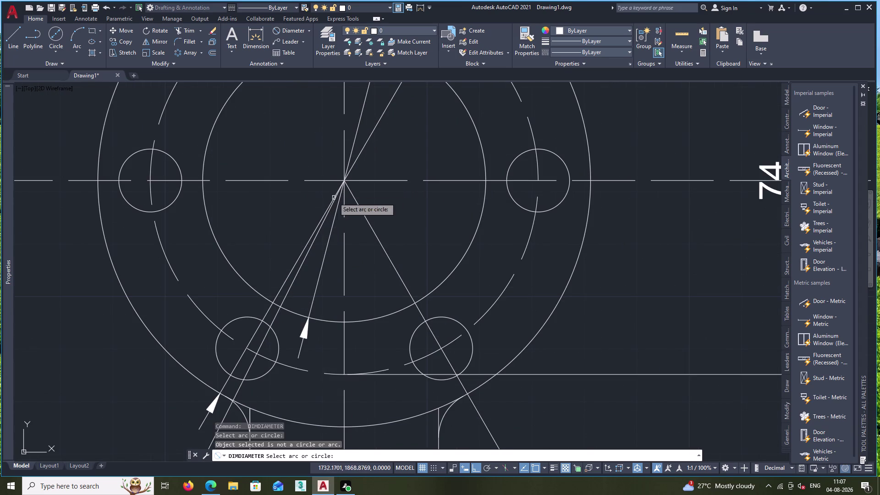
scroll(down, 3)
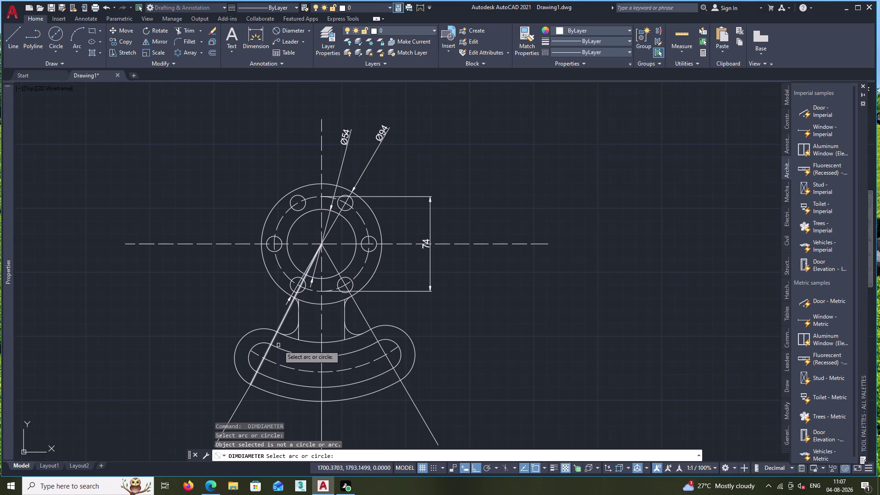
click(255, 353)
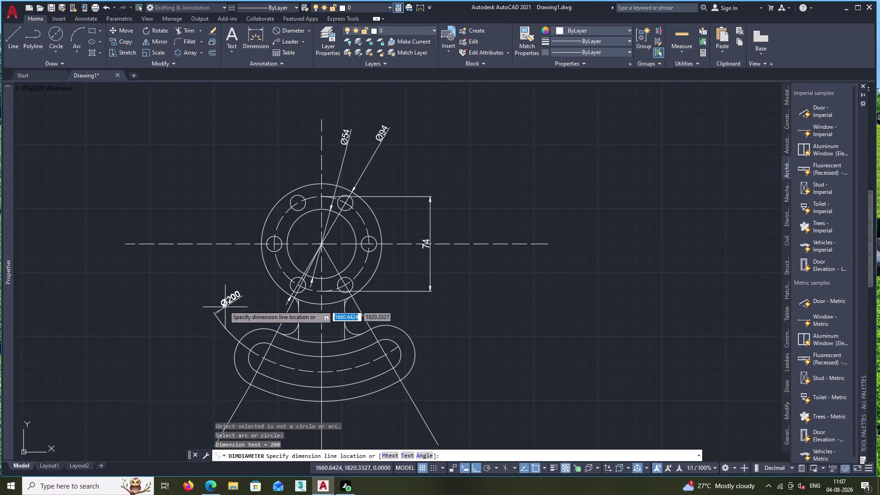
click(231, 306)
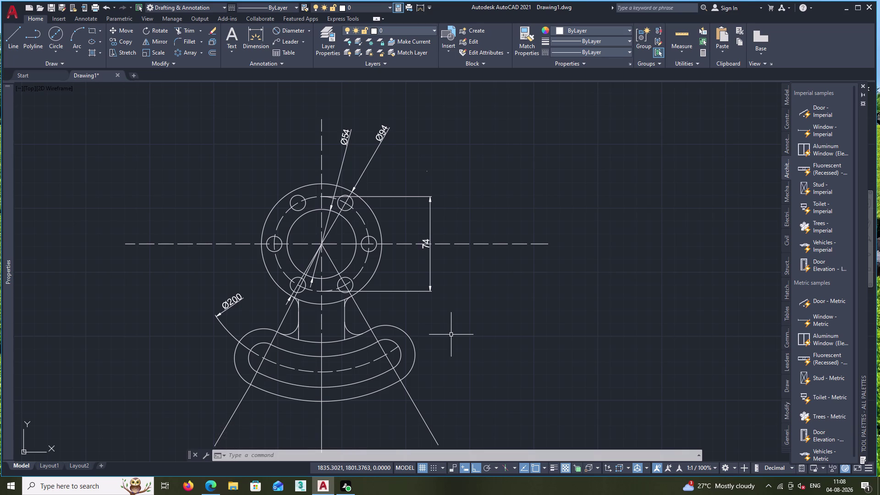
key(space)
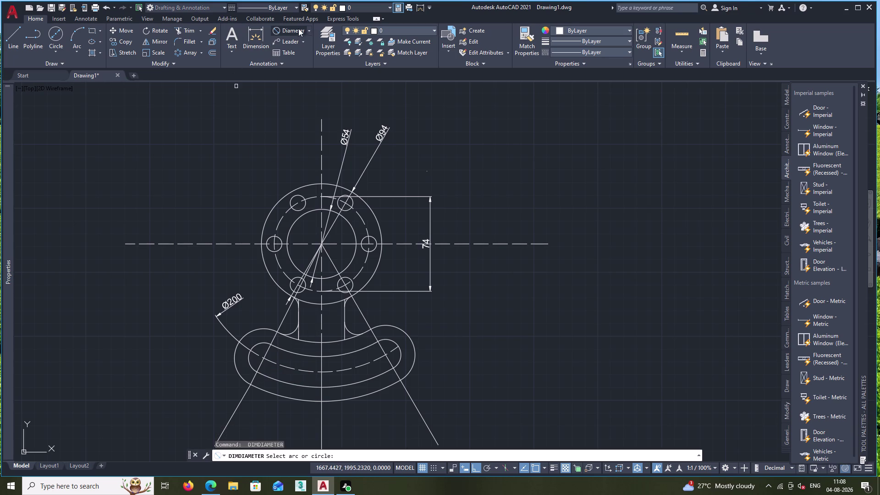
click(309, 28)
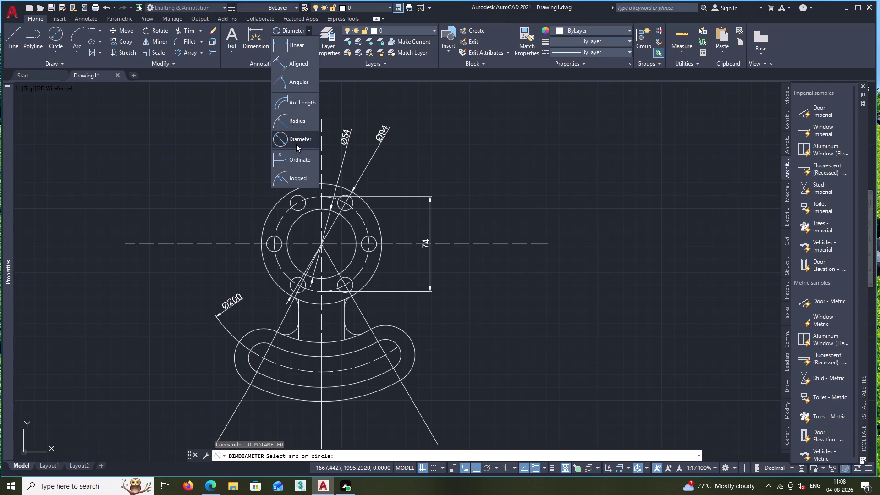
Add R12 and R23 radius dimensions to the two arcs at the arm's left end.
click(292, 118)
click(249, 361)
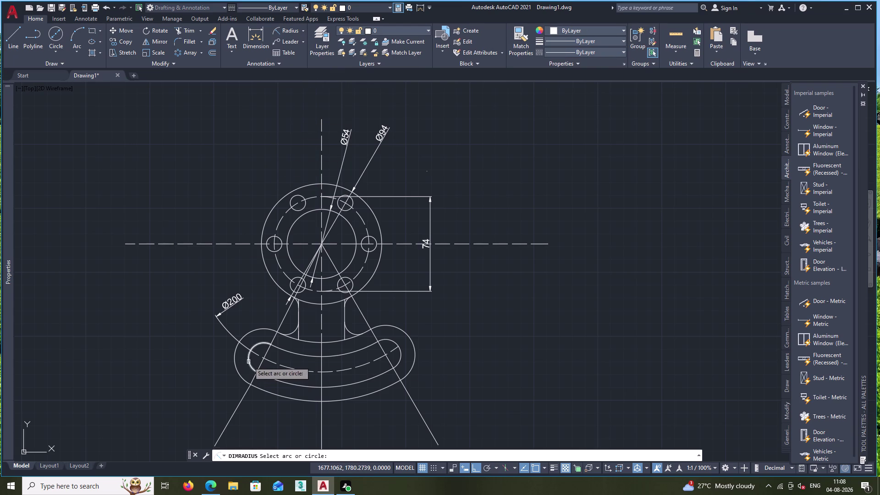
click(92, 366)
key(space)
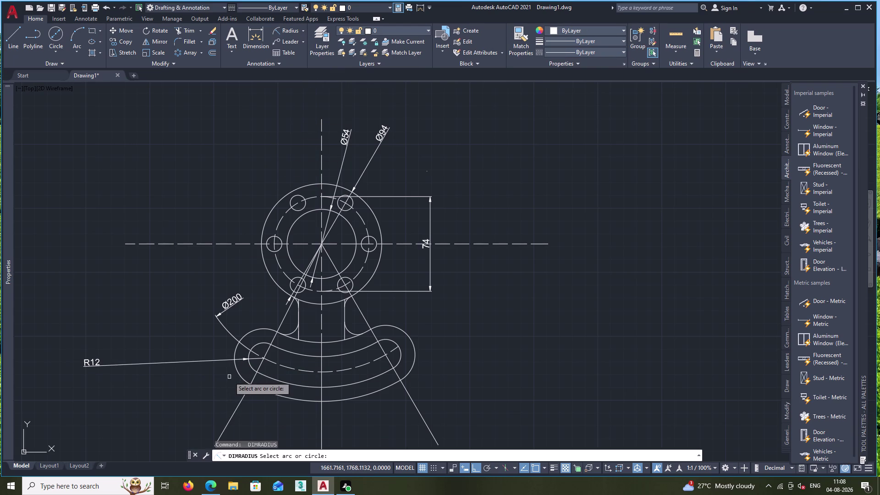
click(236, 370)
click(193, 377)
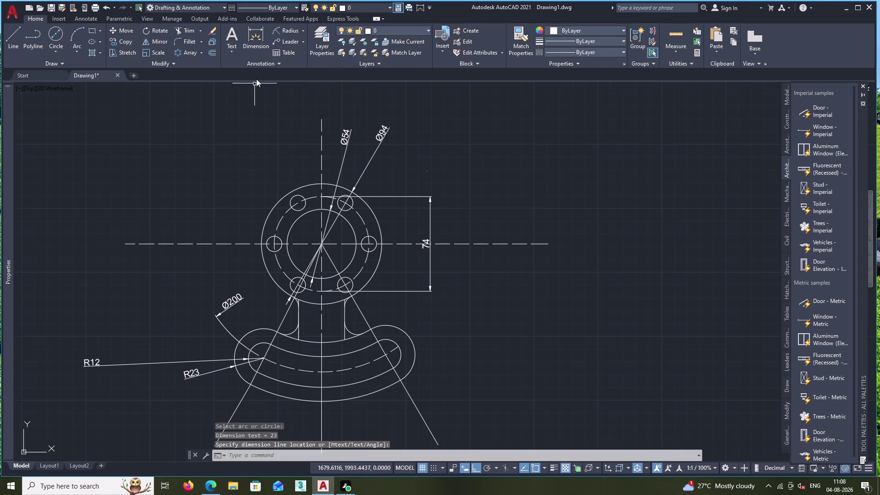
click(299, 27)
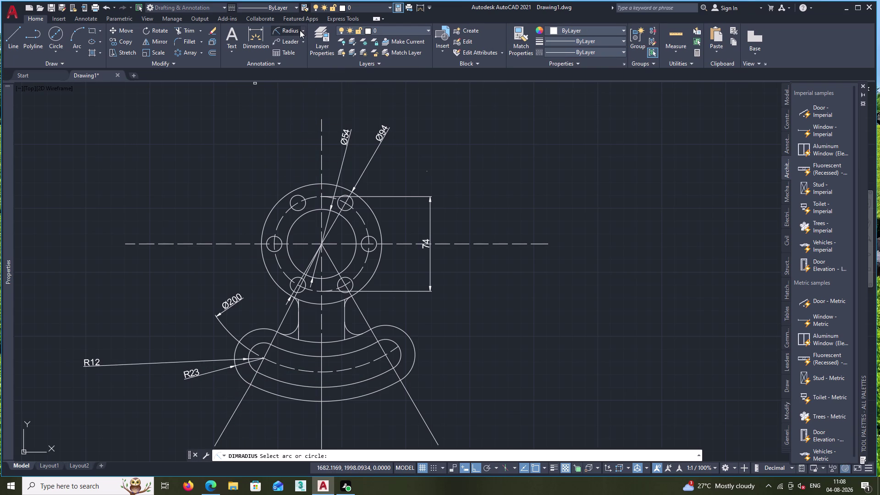
click(300, 30)
click(302, 29)
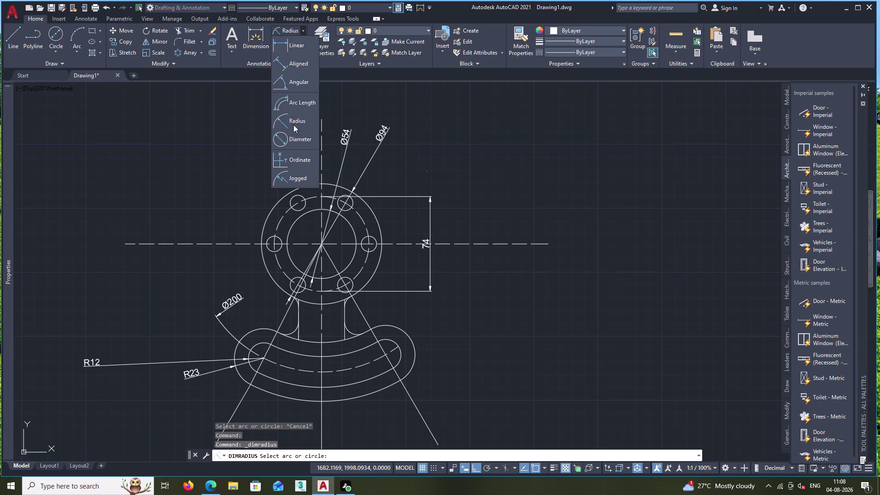
click(295, 83)
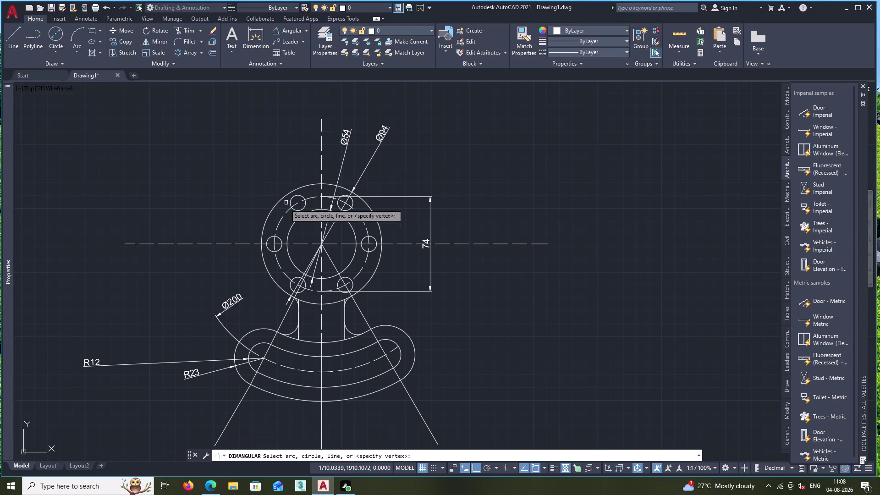
Place a 61° angular dimension between the two slanted lines, below the arm.
middle_drag(221, 276, 212, 171)
scroll(down, 3)
click(224, 253)
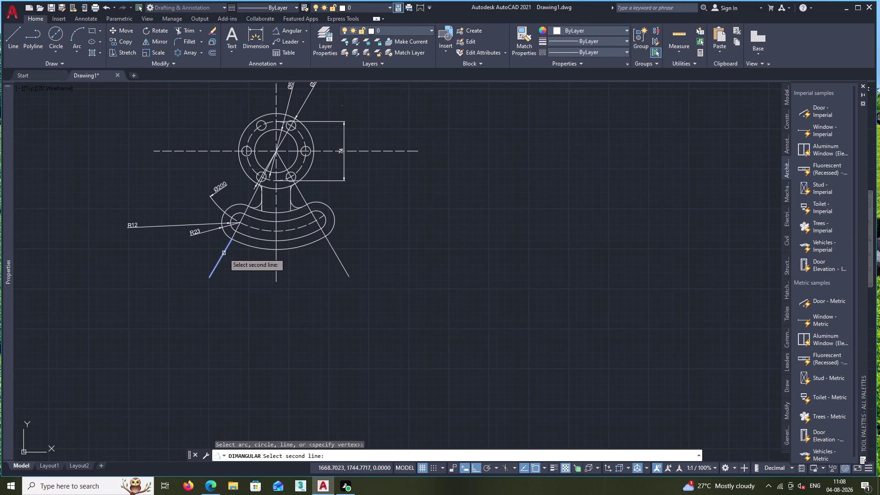
double_click(336, 254)
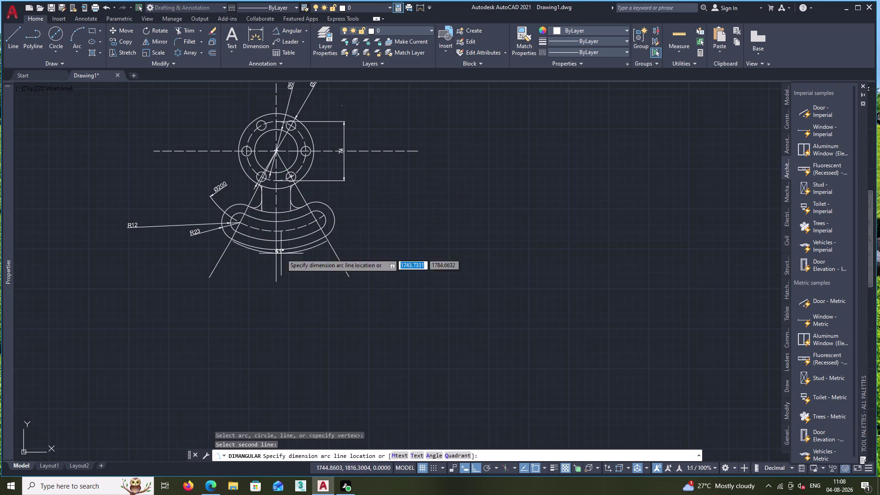
click(272, 305)
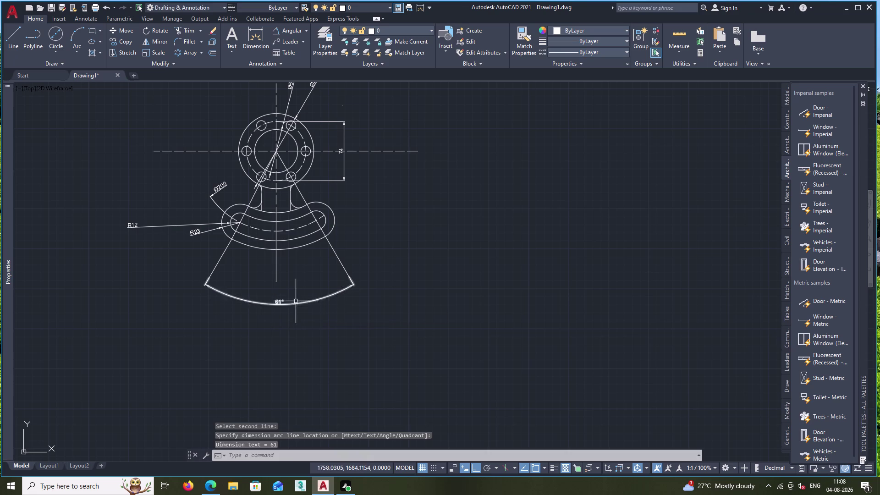
key(Escape)
Try to edit the text of the 61° angular dimension.
double_click(279, 301)
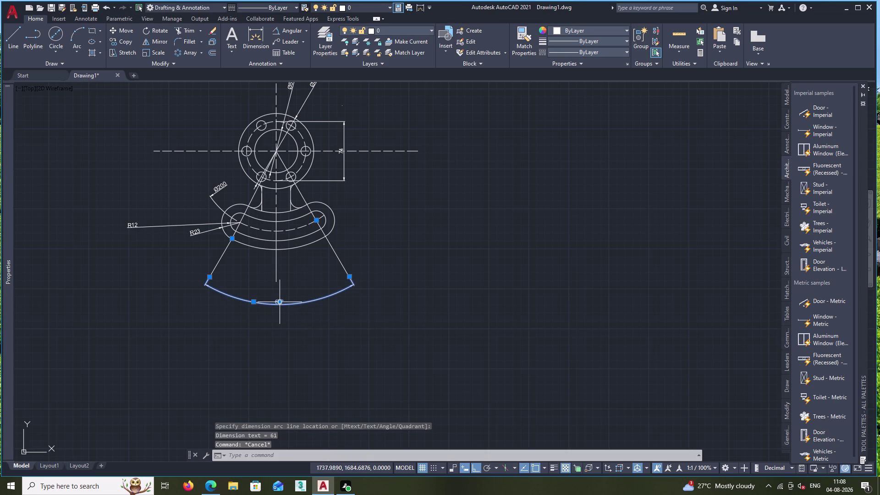
double_click(280, 301)
key(Escape)
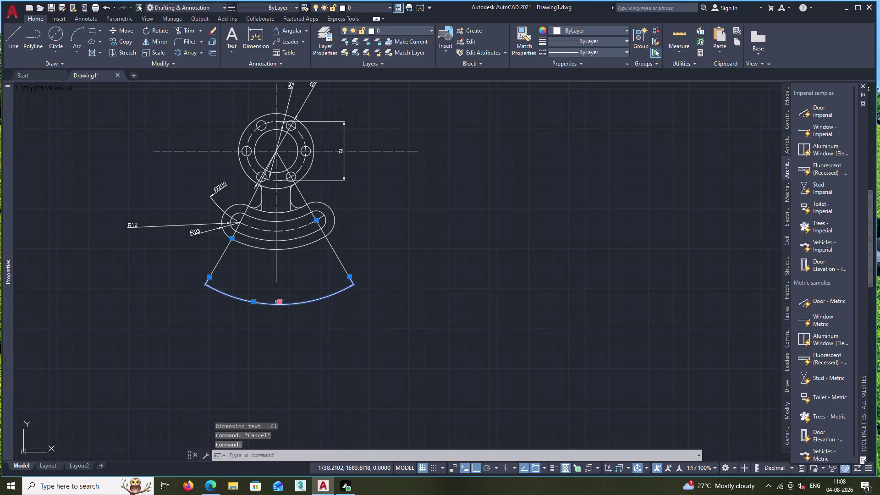
key(Escape)
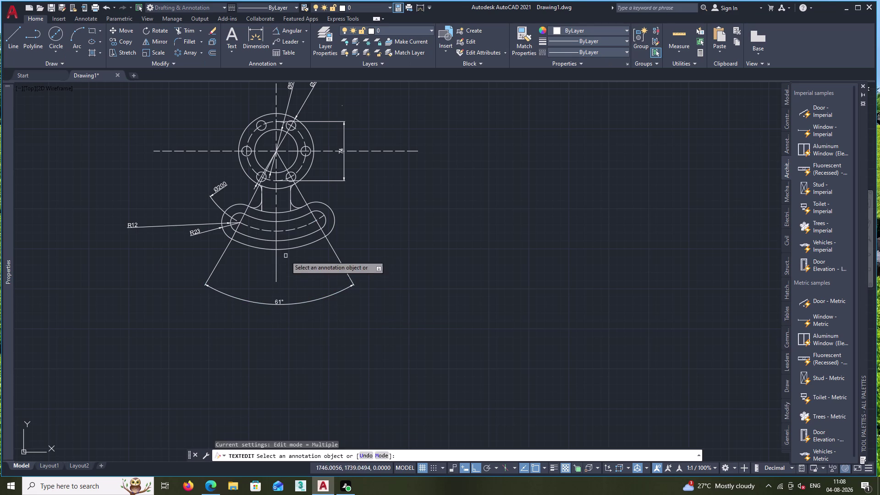
Change the angular dimension text from 61° to 60.
double_click(281, 301)
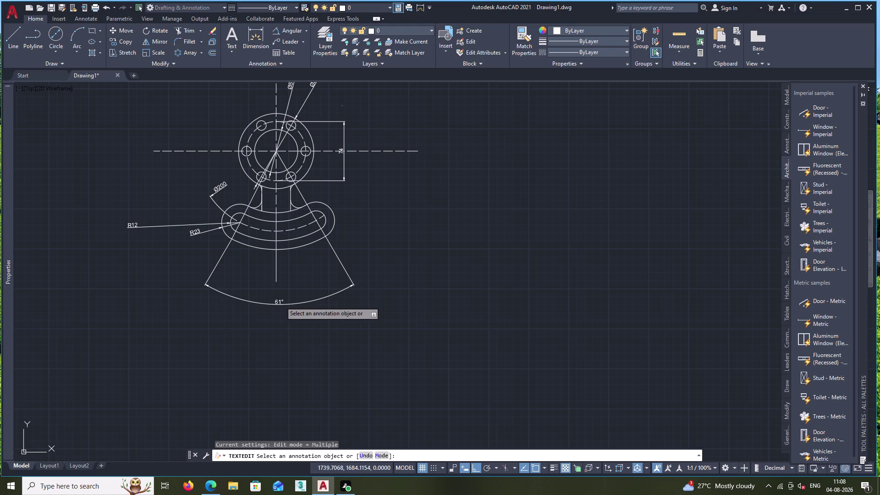
key(BackSpace)
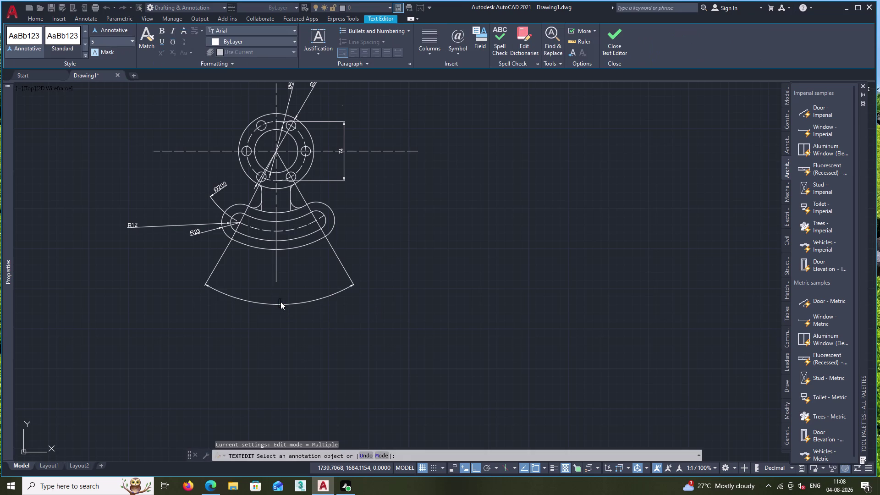
text(60)
key(Return)
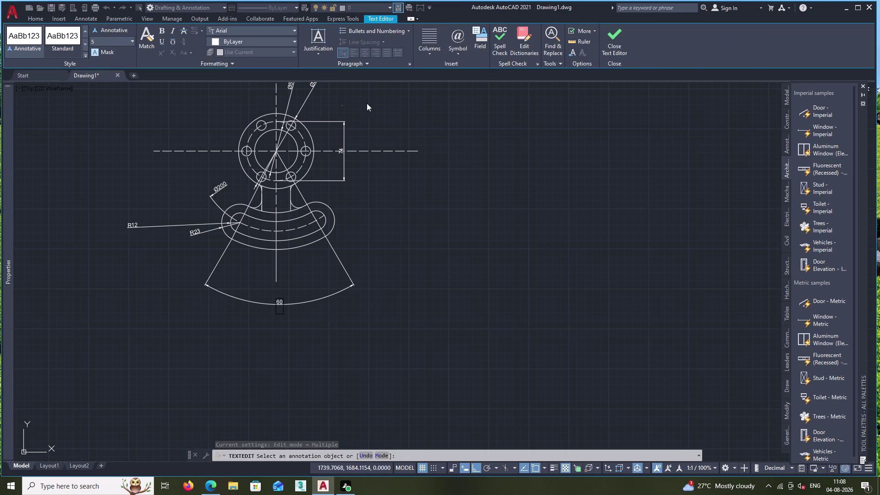
click(615, 44)
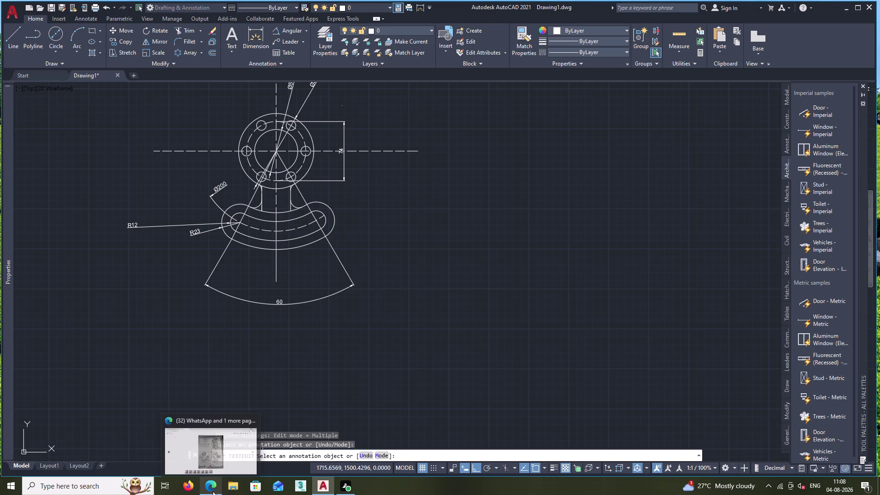
middle_drag(246, 284, 244, 308)
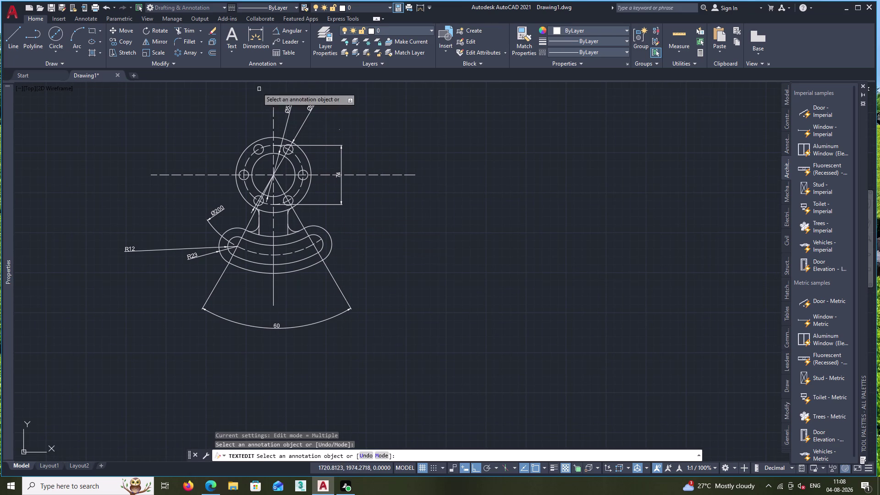
click(308, 29)
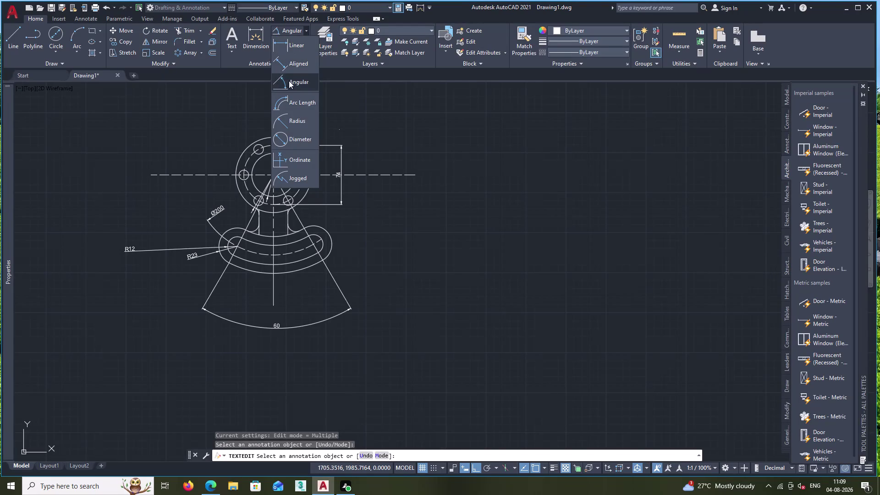
Add an R6 radius dimension to the top flange's left small hole, placed above-left.
click(291, 122)
scroll(up, 3)
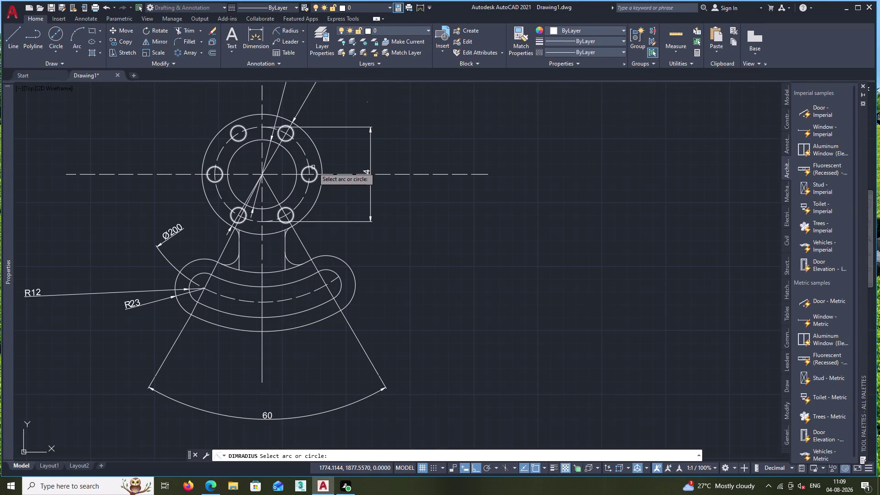
click(211, 168)
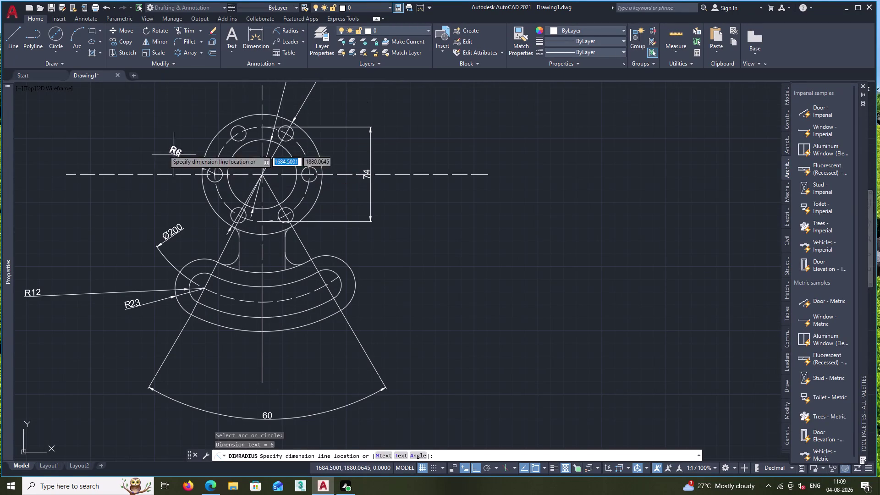
click(124, 139)
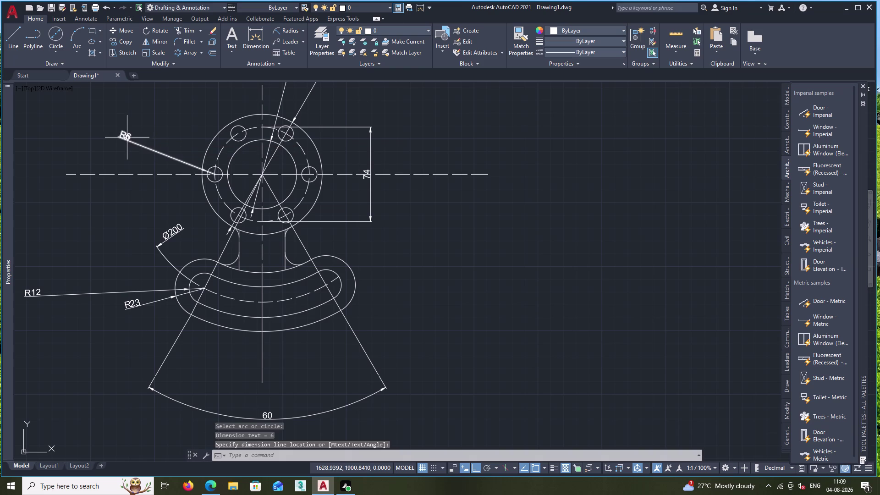
double_click(126, 137)
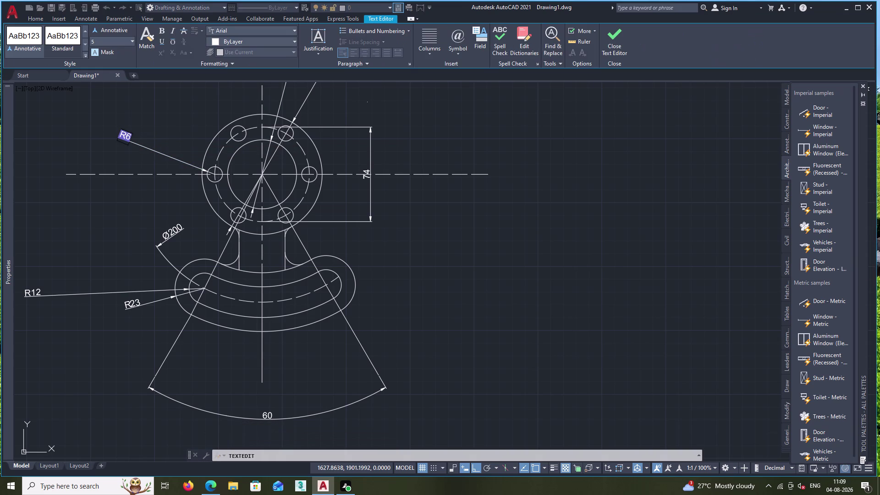
Replace the R6 dimension text with the note '6 HOLES 12 DIA' and close the editor.
click(129, 140)
key(space)
key(BackSpace)
key(BackSpace)
key(BackSpace)
text(6 HO)
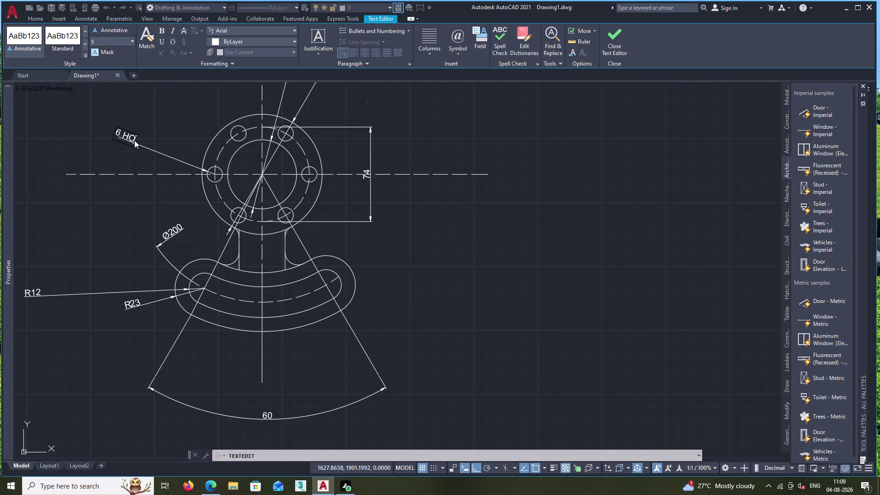
text(LES)
key(space)
text(1)
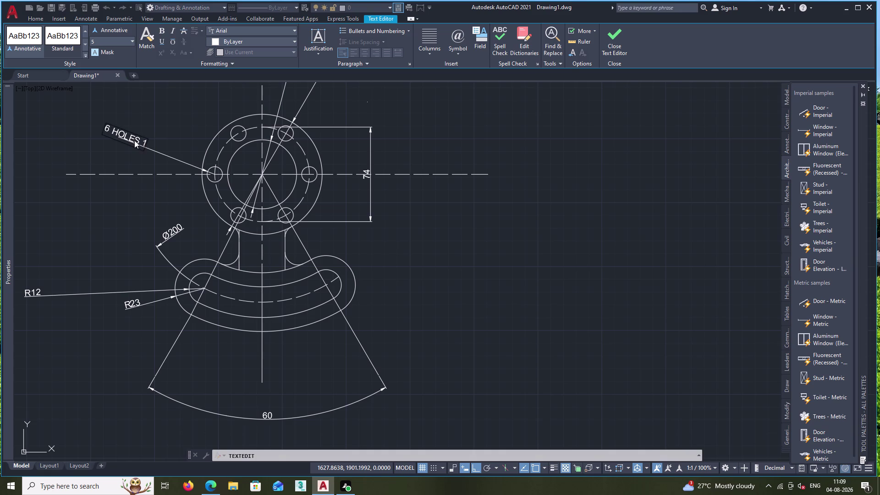
text(2 D)
text(I)
text(A)
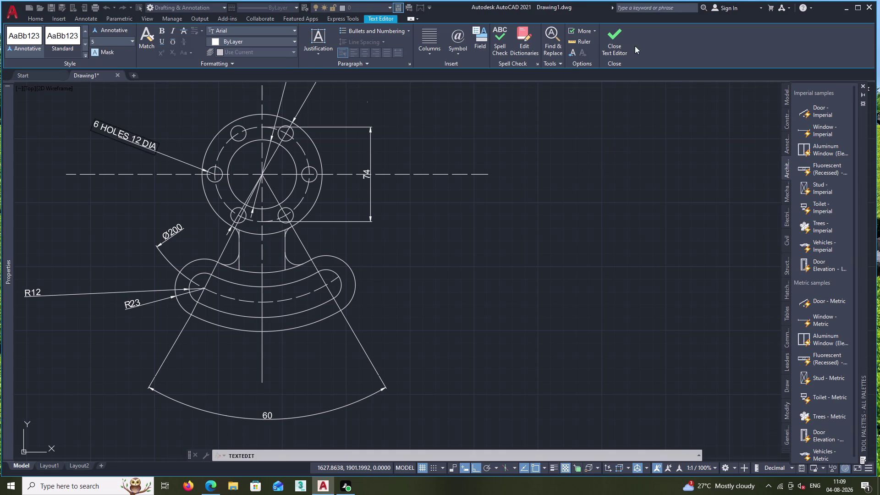
click(617, 42)
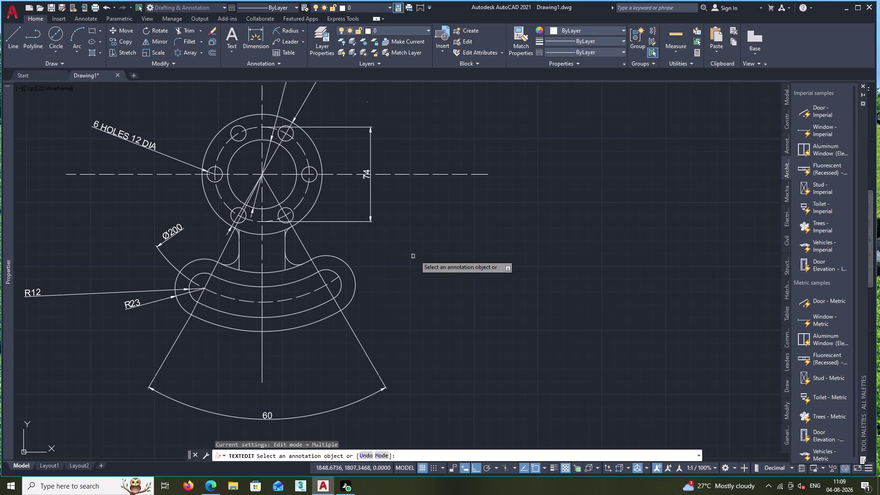
key(Escape)
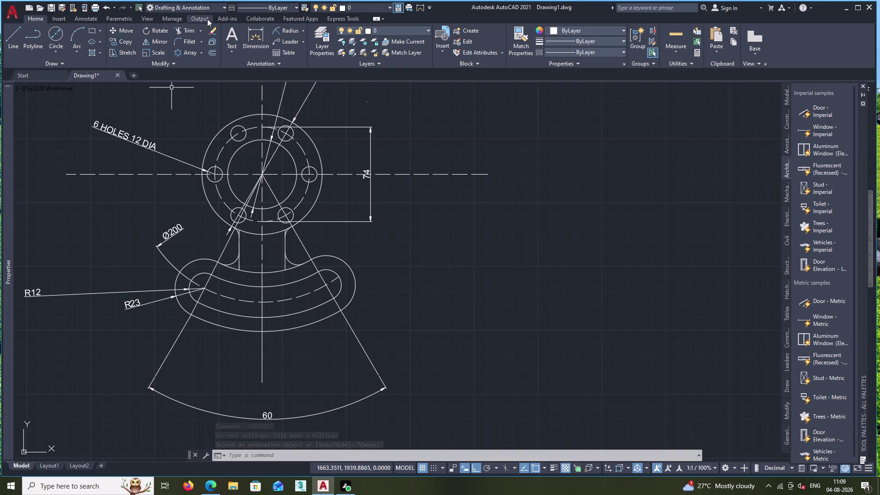
Add a 36 linear dimension across the neck's two vertical lines, placed above it.
click(251, 37)
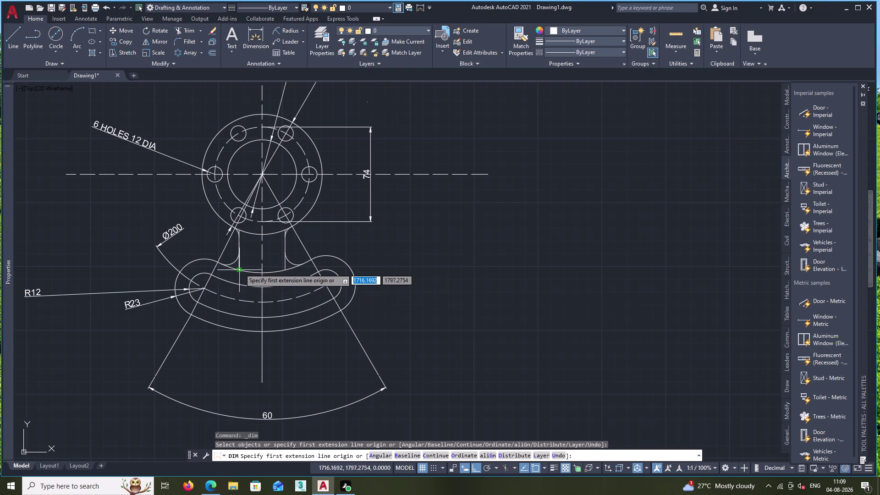
click(240, 269)
click(283, 270)
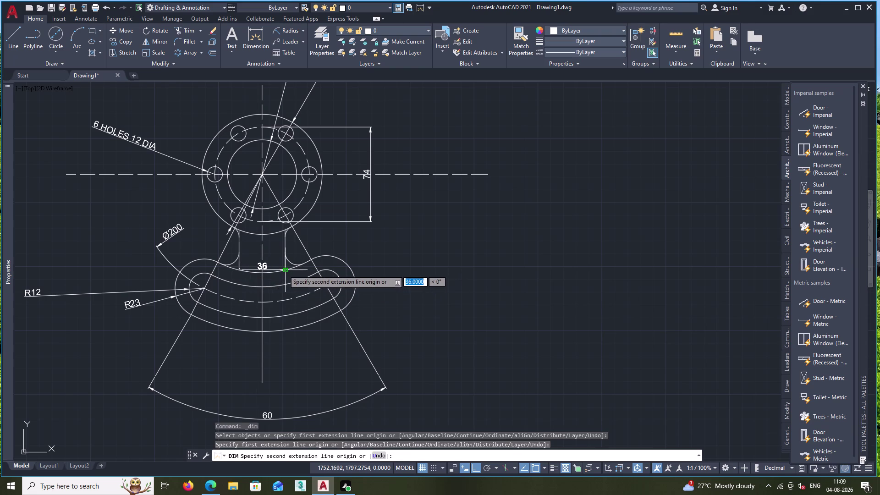
click(281, 261)
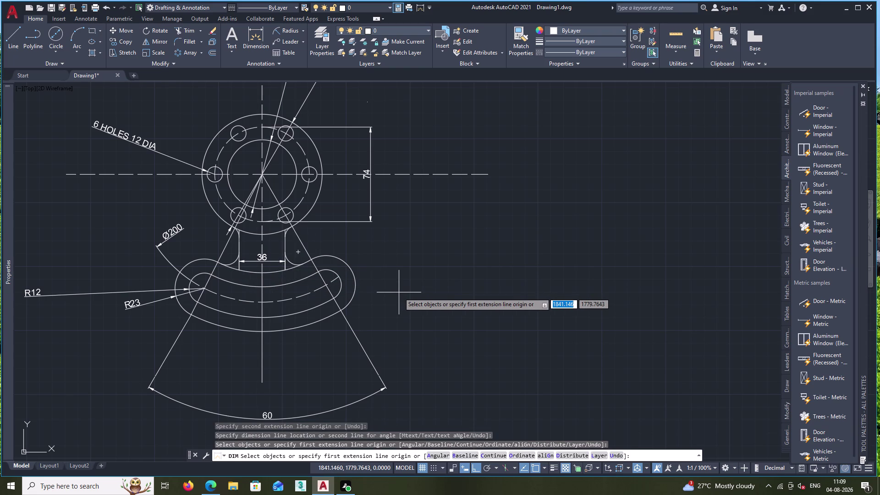
scroll(down, 3)
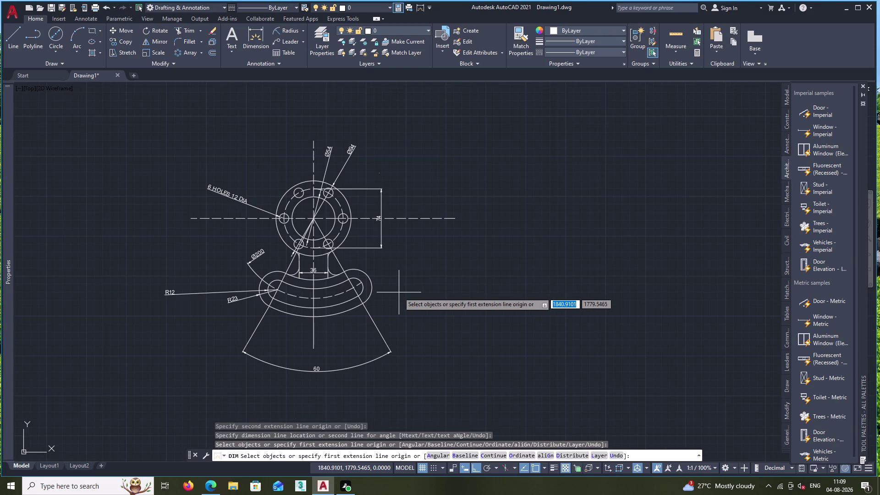
Pan to blank space beside the bracket and start a new line.
middle_drag(399, 293, 126, 299)
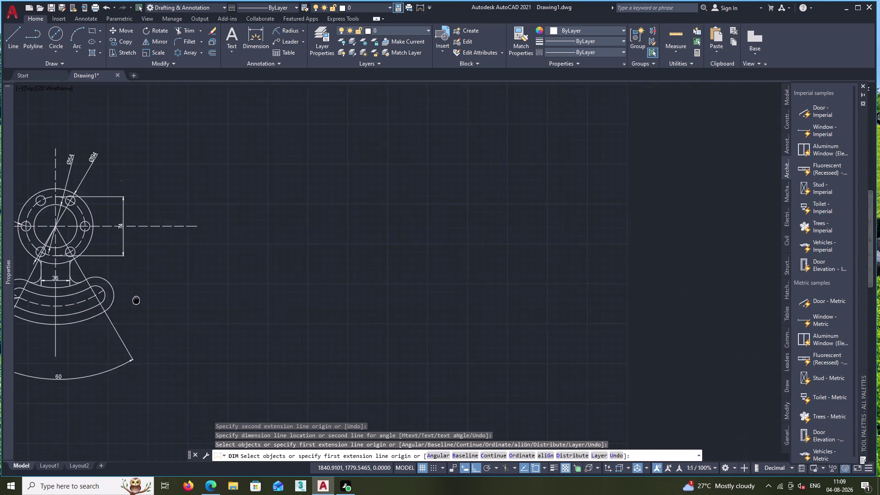
middle_drag(126, 299, 97, 288)
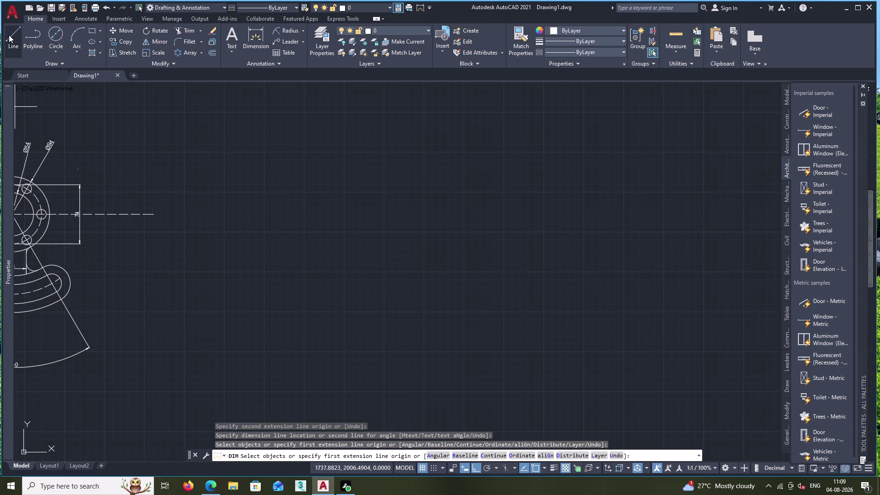
drag(16, 38, 20, 46)
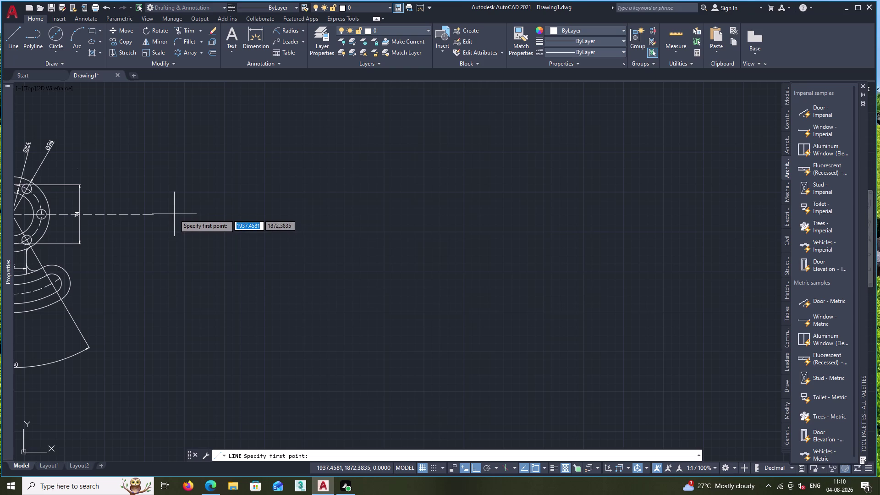
Draw a long horizontal line and a vertical line crossing it beside the bracket.
click(176, 215)
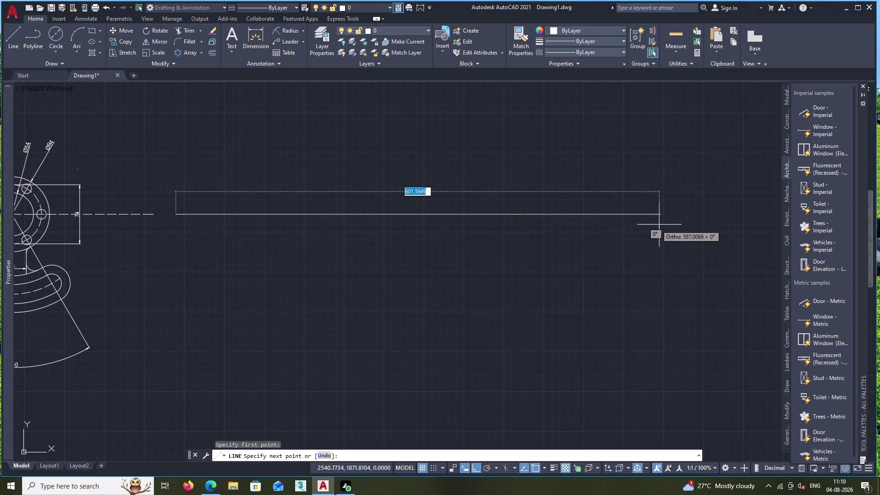
click(691, 227)
key(Escape)
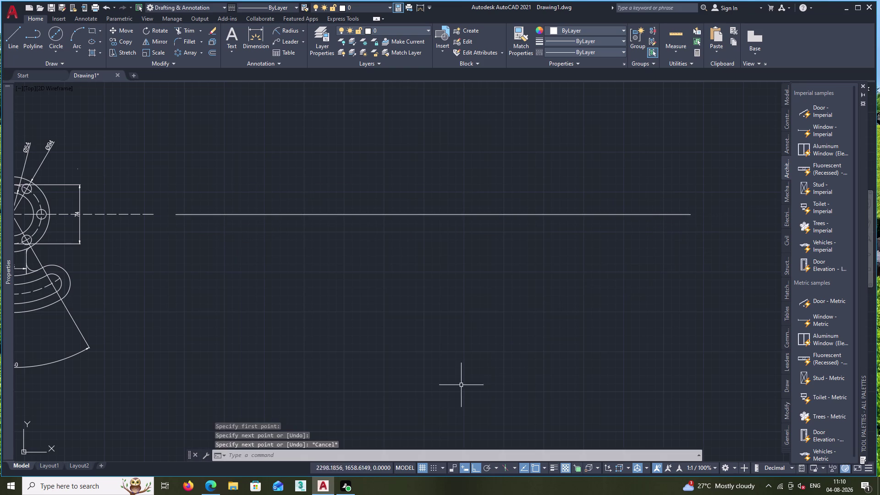
key(space)
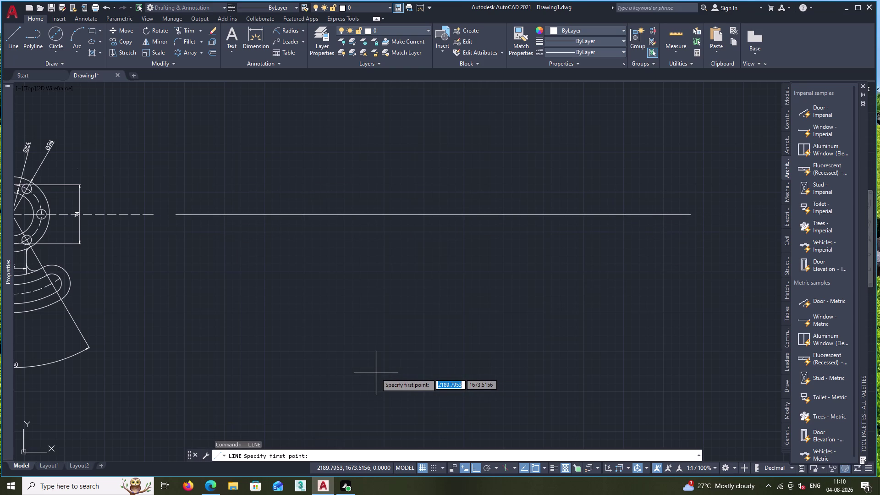
click(369, 379)
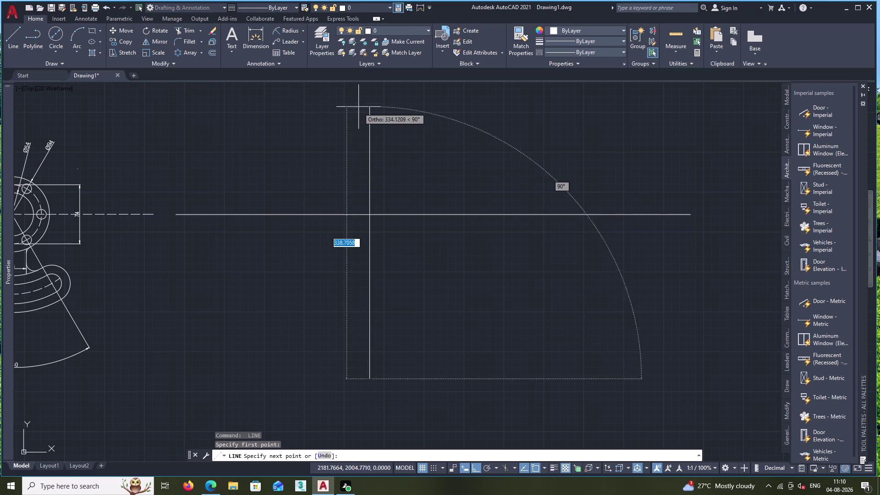
click(360, 95)
key(Escape)
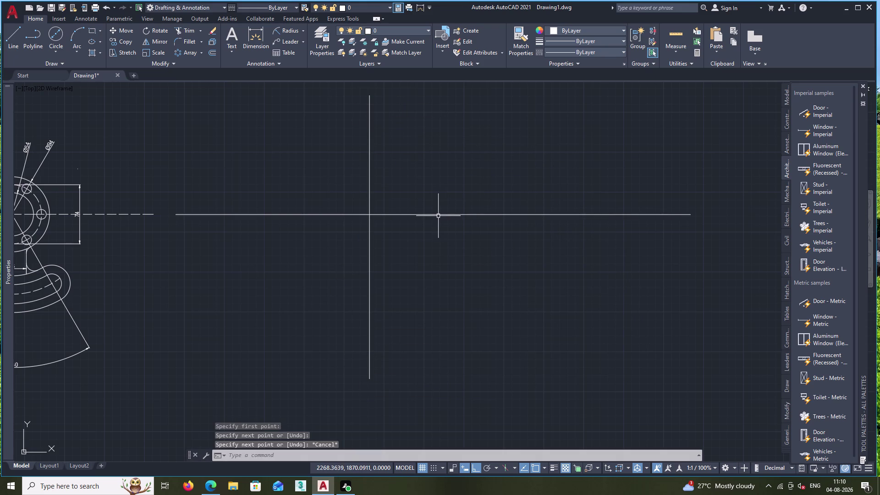
Give both new lines the dashed ACAD_ISO02W100 linetype.
click(439, 216)
click(370, 180)
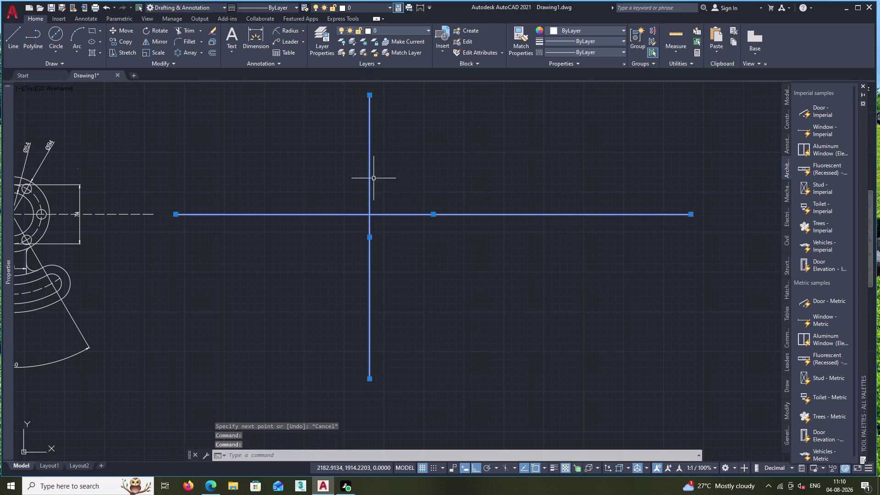
click(625, 52)
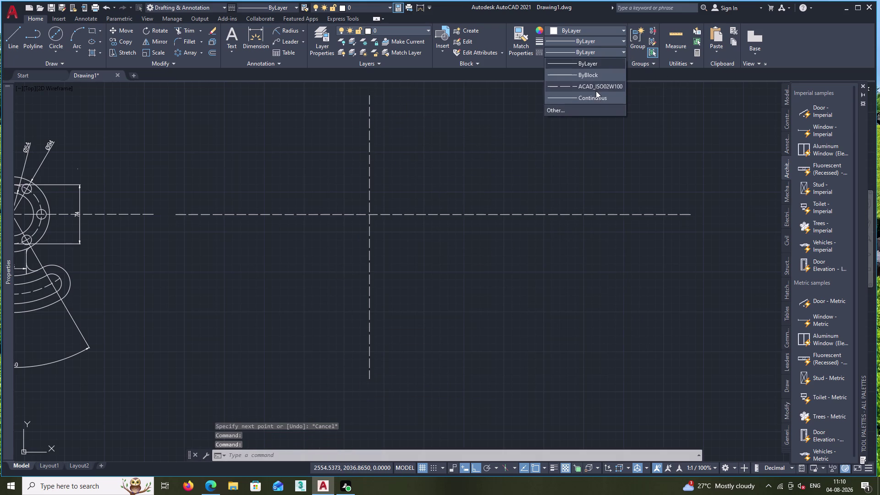
click(596, 91)
key(Escape)
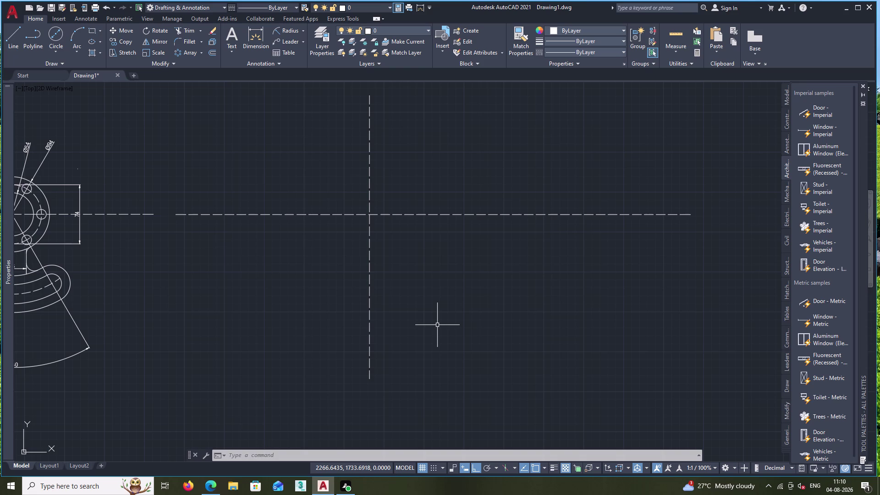
middle_drag(402, 264, 479, 252)
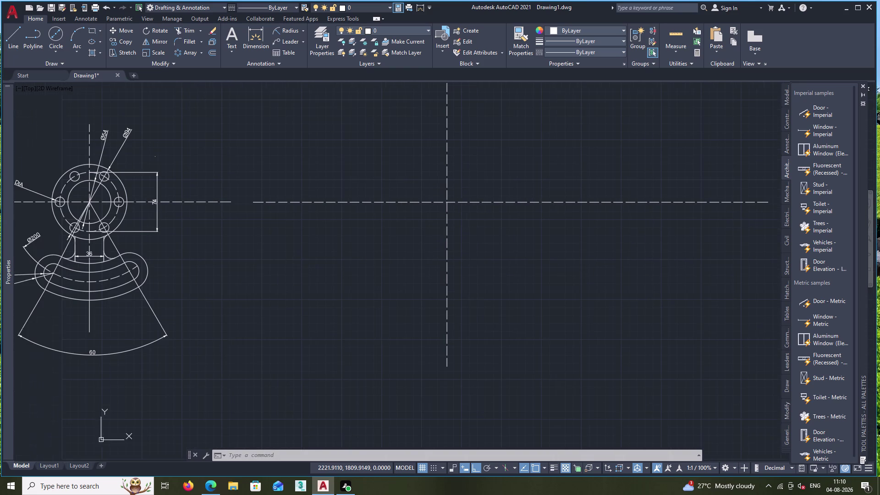
Cancel pending commands and make an abandoned first Offset attempt on a centre line.
key(Escape)
key(space)
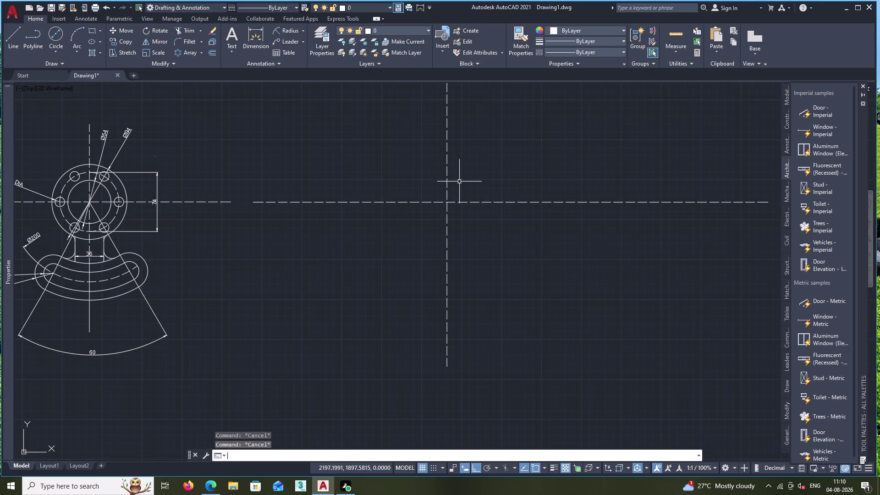
key(Escape)
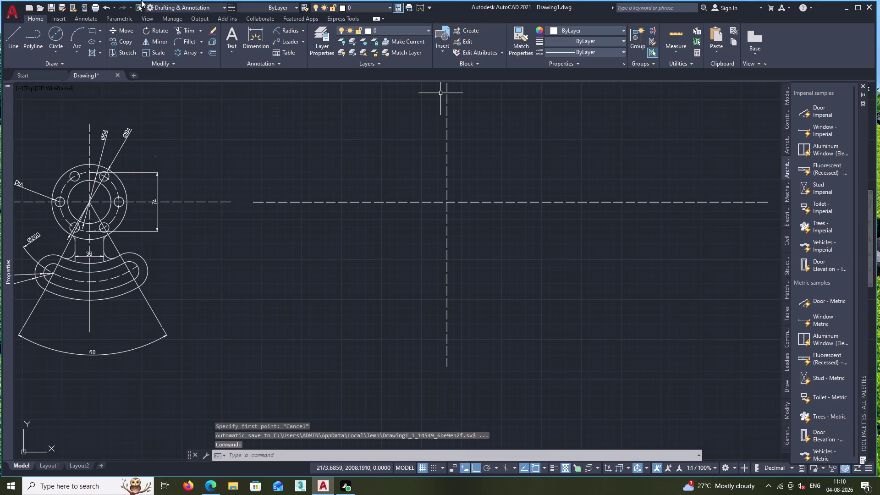
click(214, 50)
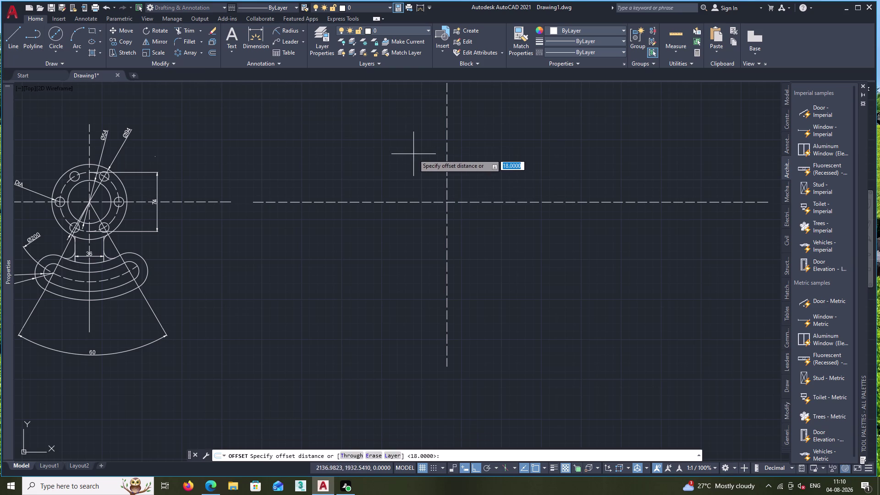
key(Escape)
click(446, 142)
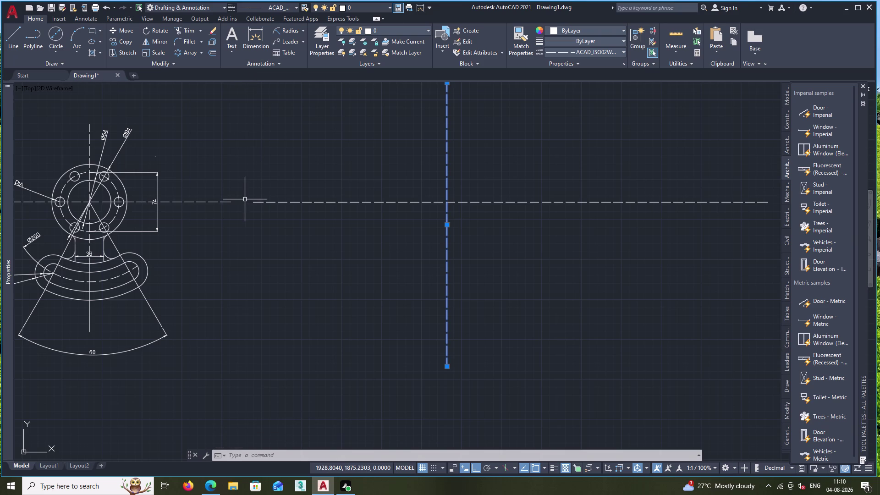
Offset the vertical centre line 40 units to both the right and the left.
click(212, 51)
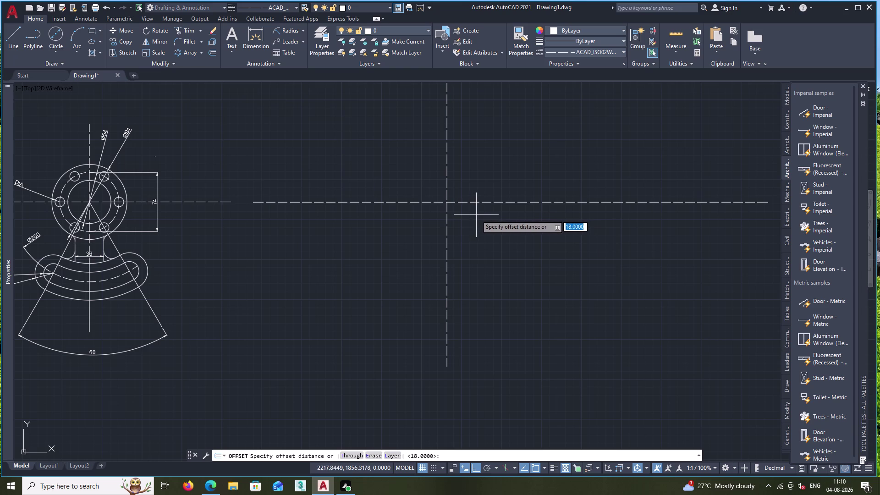
text(4)
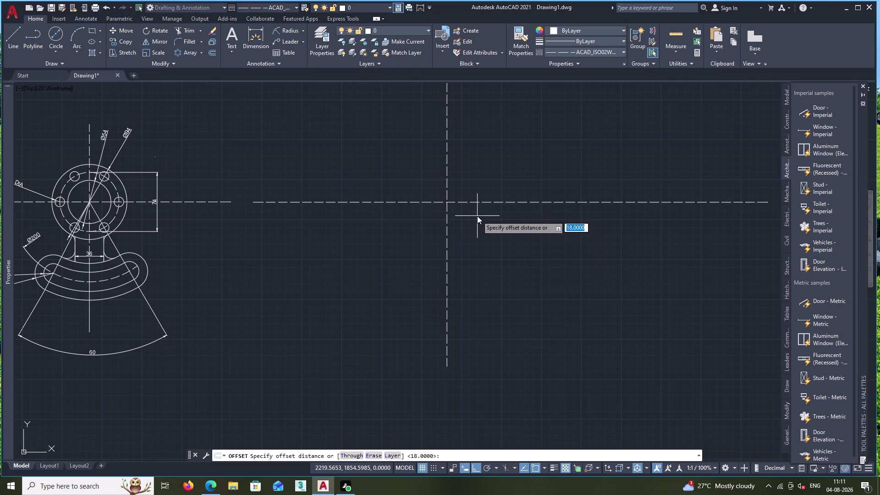
text(0)
key(Return)
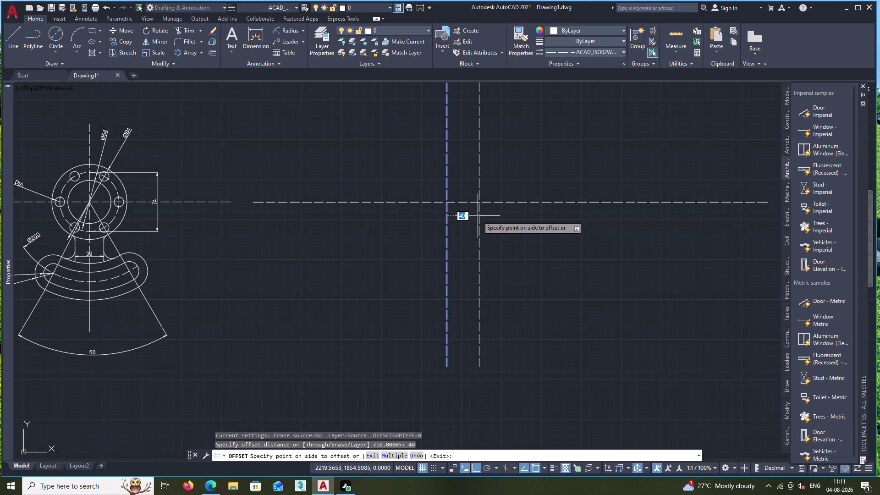
click(529, 214)
click(448, 229)
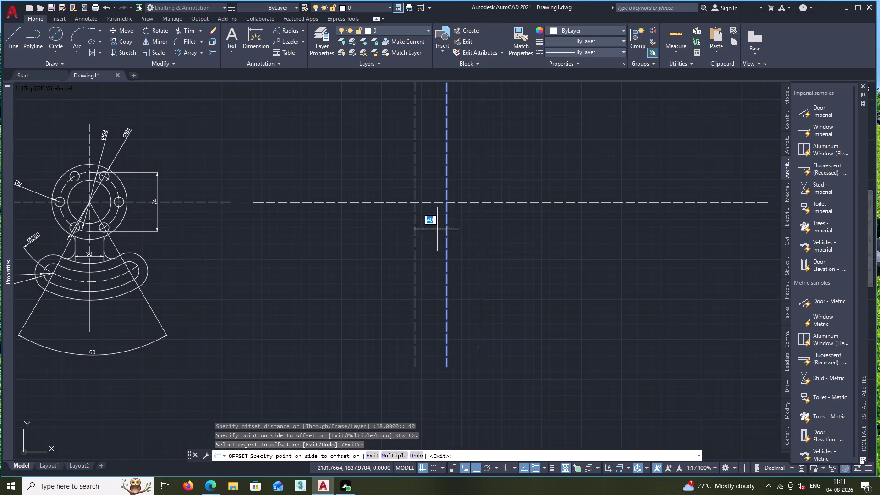
click(387, 229)
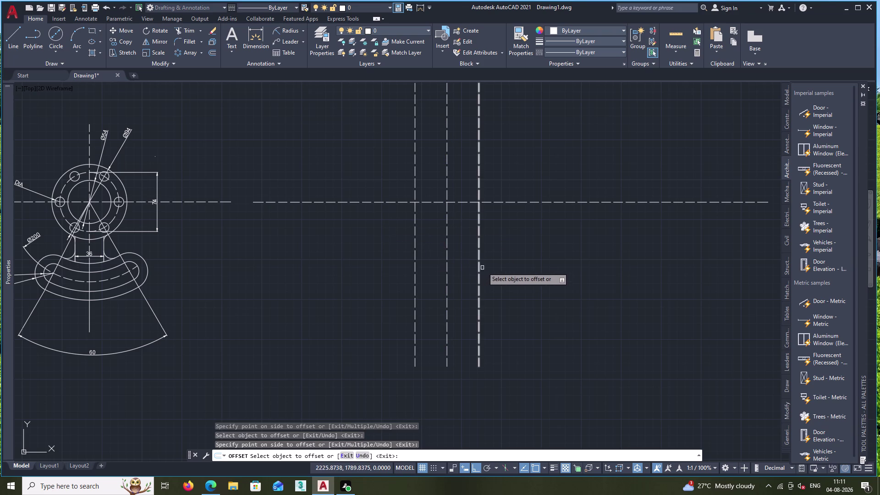
scroll(up, 3)
middle_drag(464, 228, 455, 242)
scroll(up, 3)
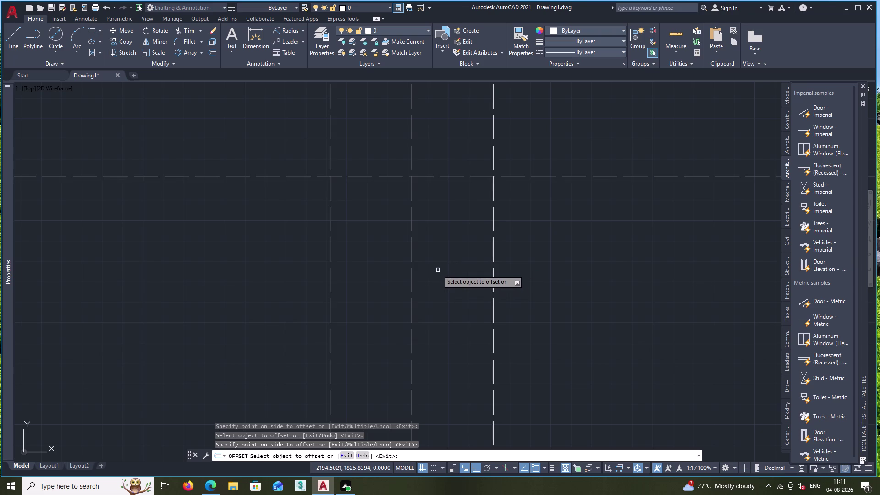
Offset the horizontal centre line 34 units to add a parallel copy above it.
click(430, 176)
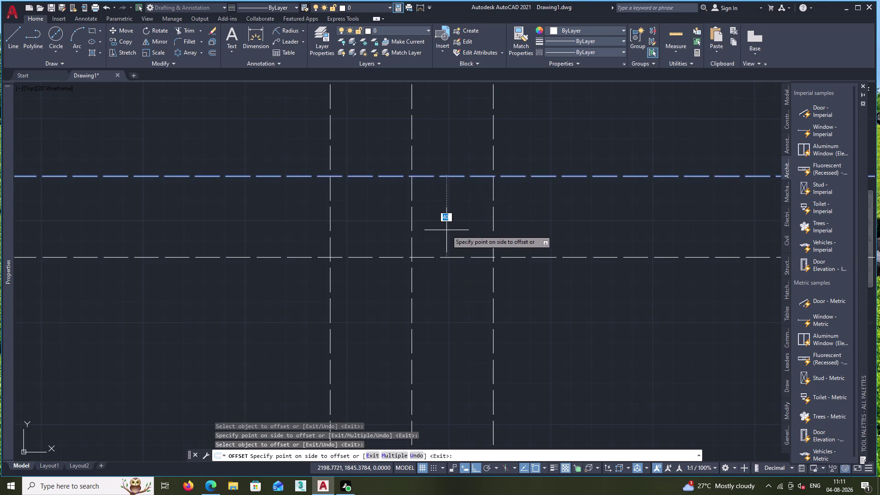
key(3)
key(4)
key(Return)
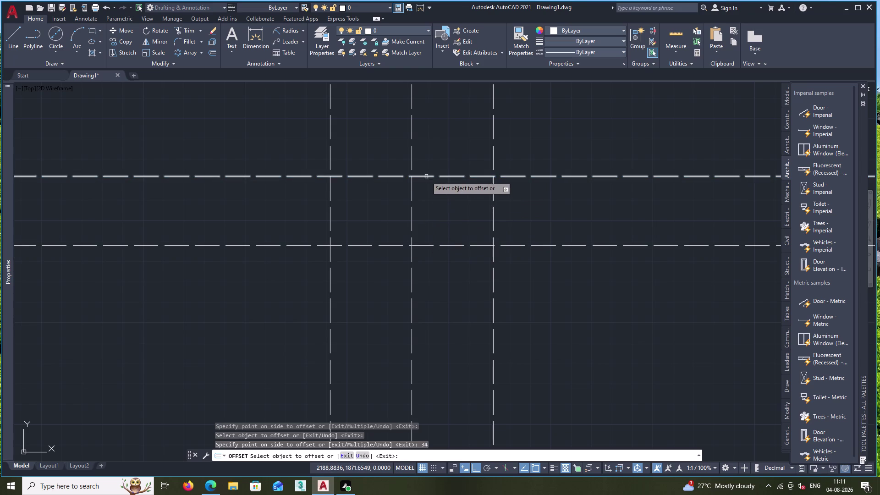
click(426, 176)
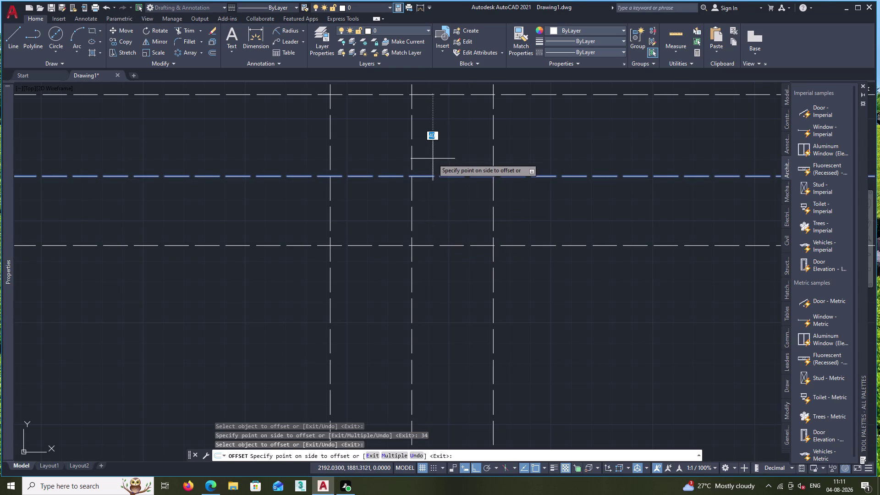
click(443, 215)
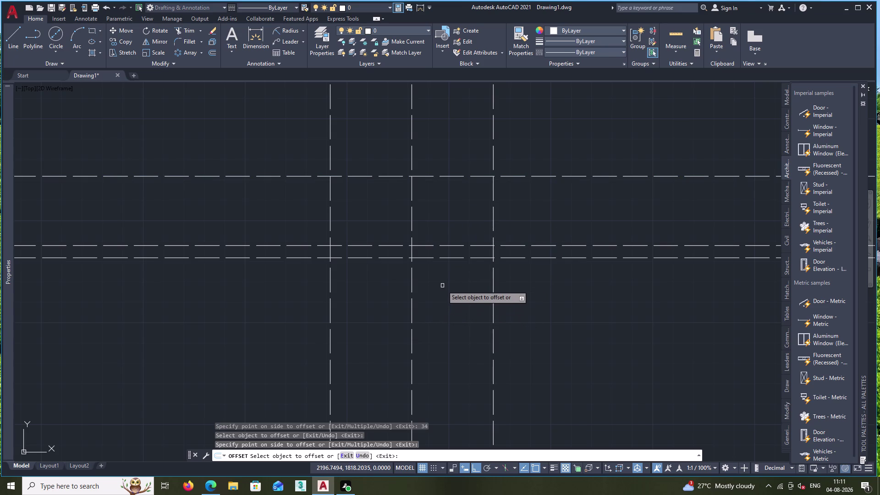
click(259, 37)
scroll(down, 3)
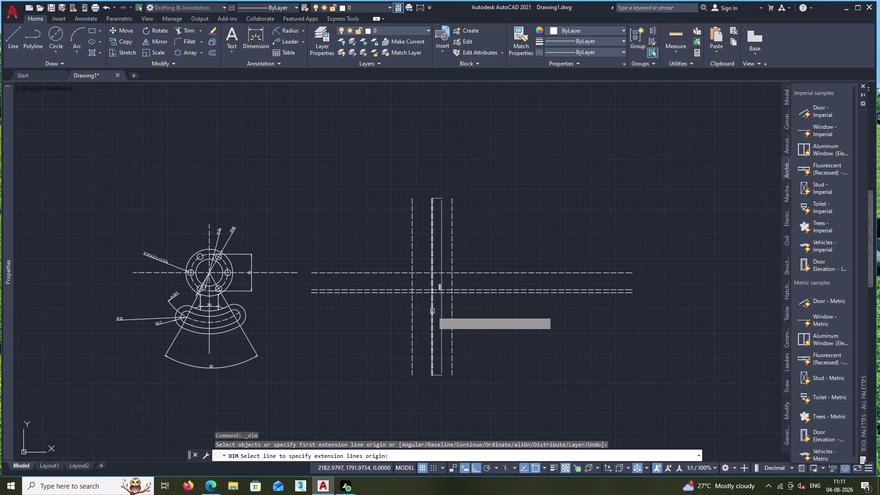
Measure the spacing between the closely spaced horizontal lines with DIM, then cancel.
scroll(up, 3)
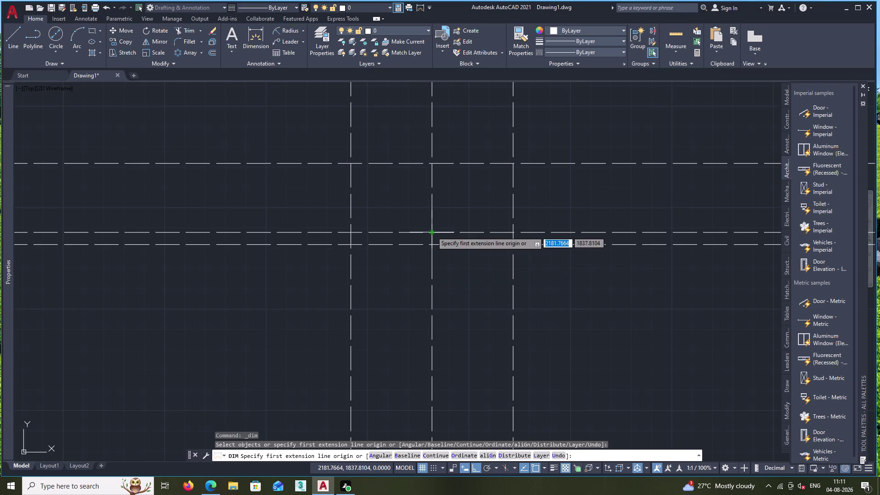
click(432, 231)
click(433, 161)
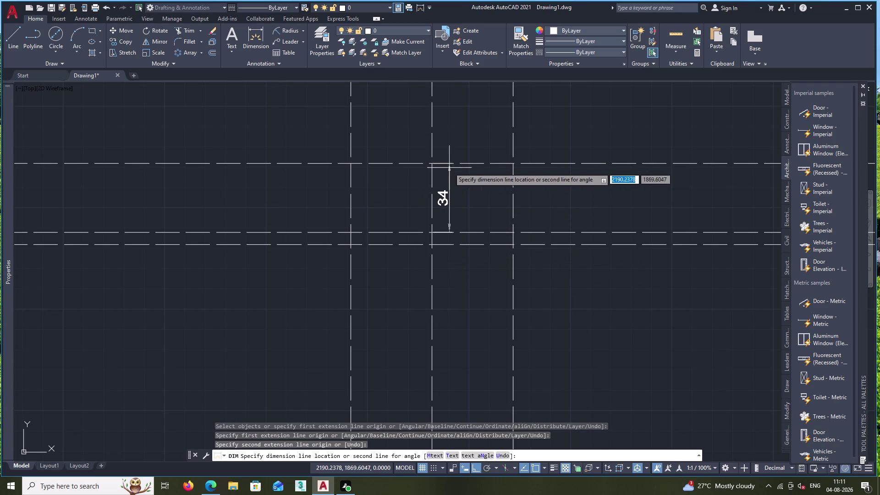
key(Escape)
key(c)
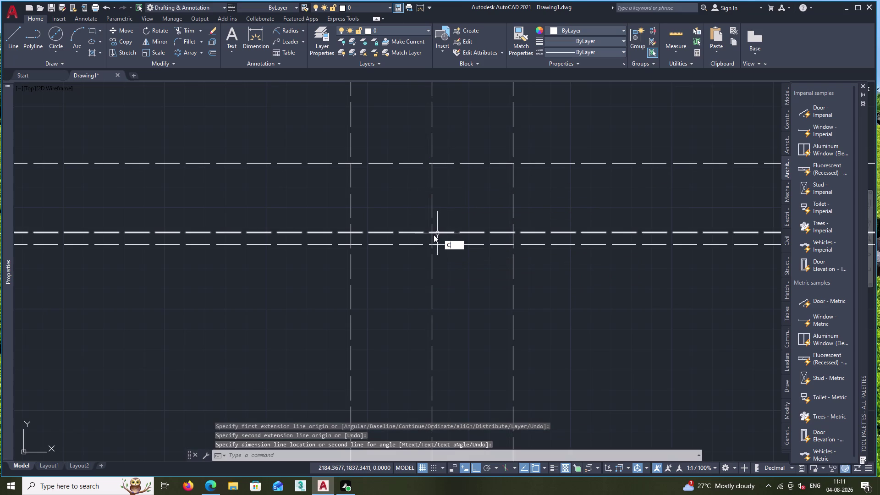
key(Escape)
key(space)
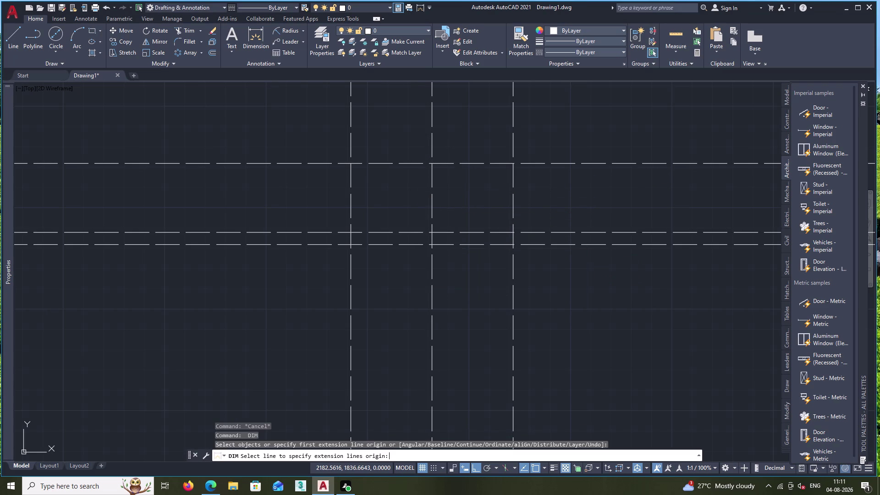
scroll(up, 3)
click(428, 231)
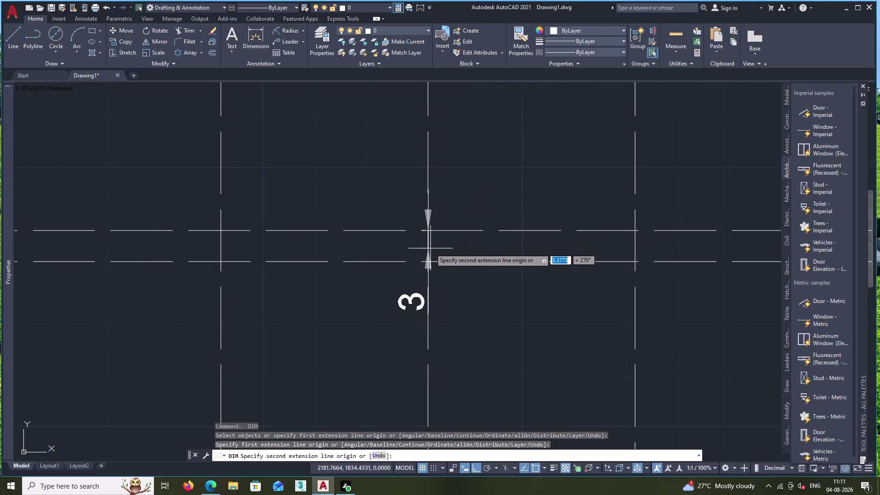
key(Escape)
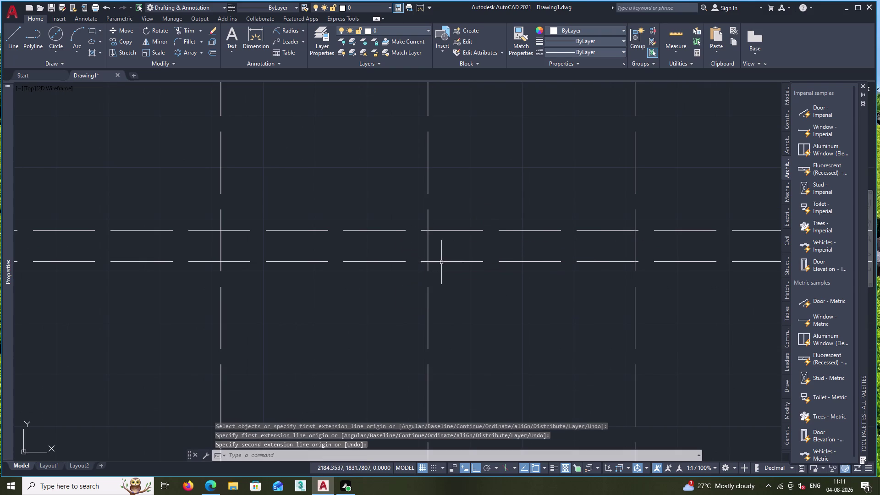
Erase the stray lower horizontal line and select the remaining horizontal centre line.
click(442, 263)
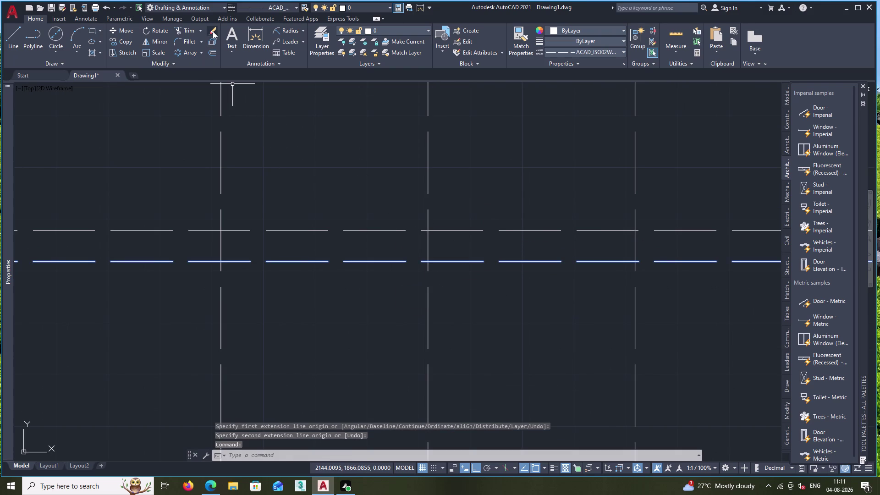
click(213, 29)
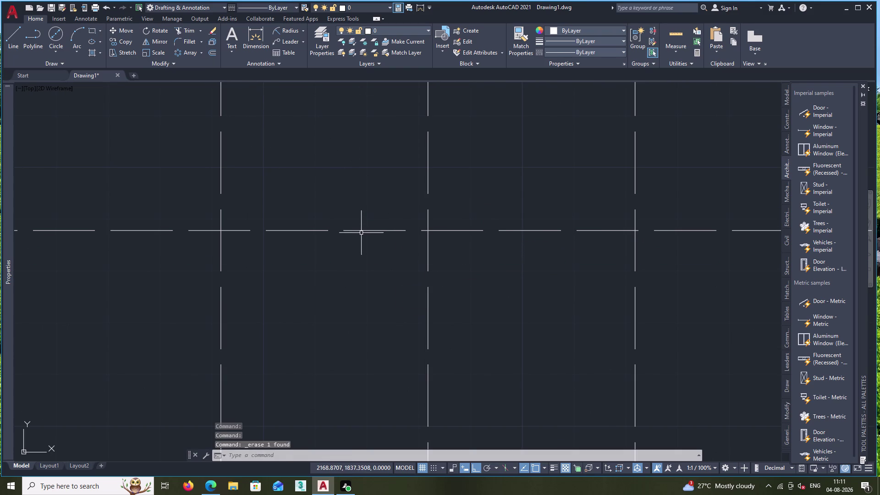
click(361, 231)
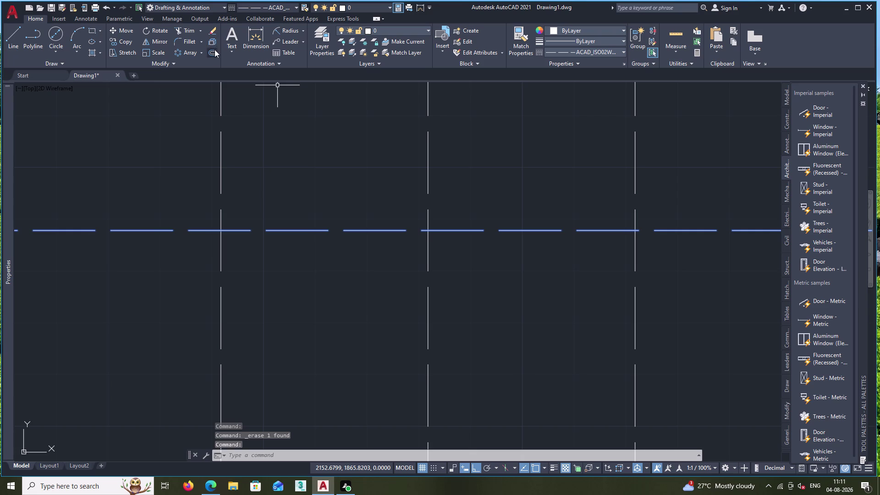
click(214, 50)
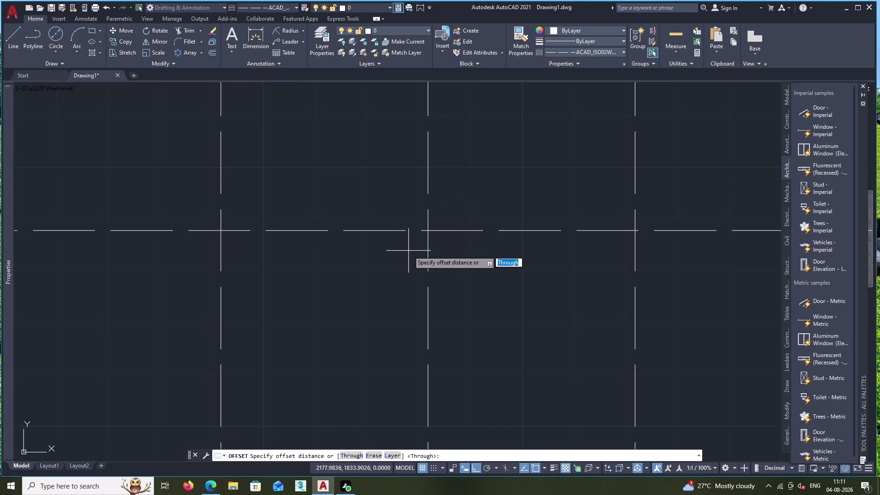
Offset the horizontal centre line 34 units to add another dashed line below it.
key(3)
key(4)
key(Return)
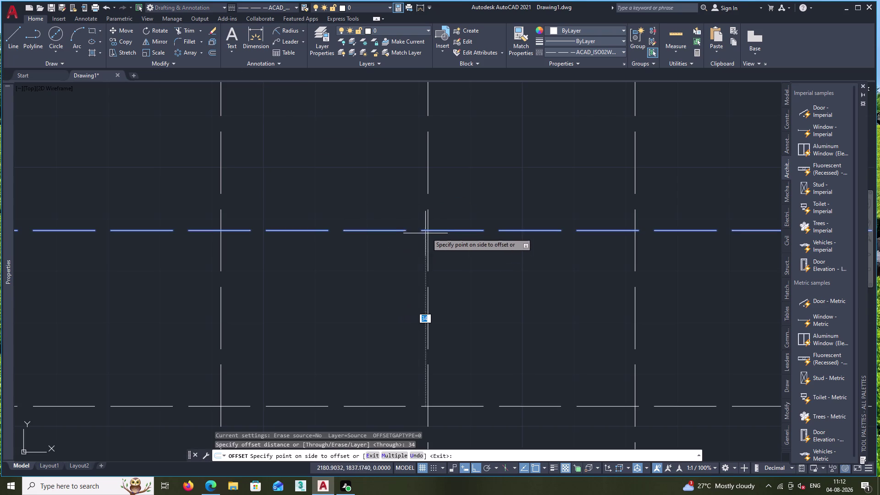
scroll(down, 3)
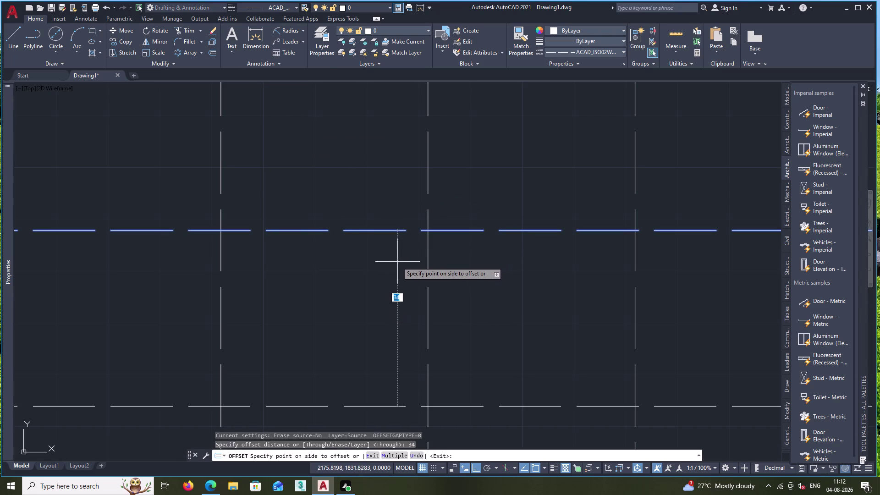
scroll(down, 3)
click(391, 278)
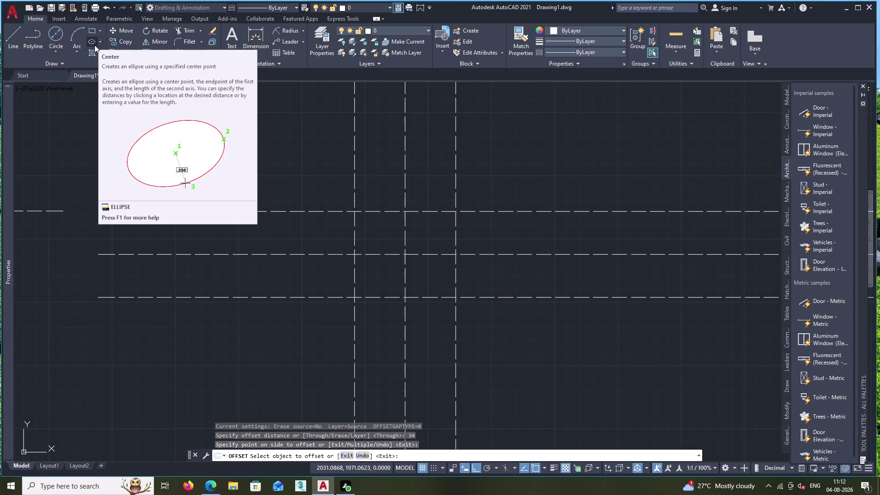
click(57, 31)
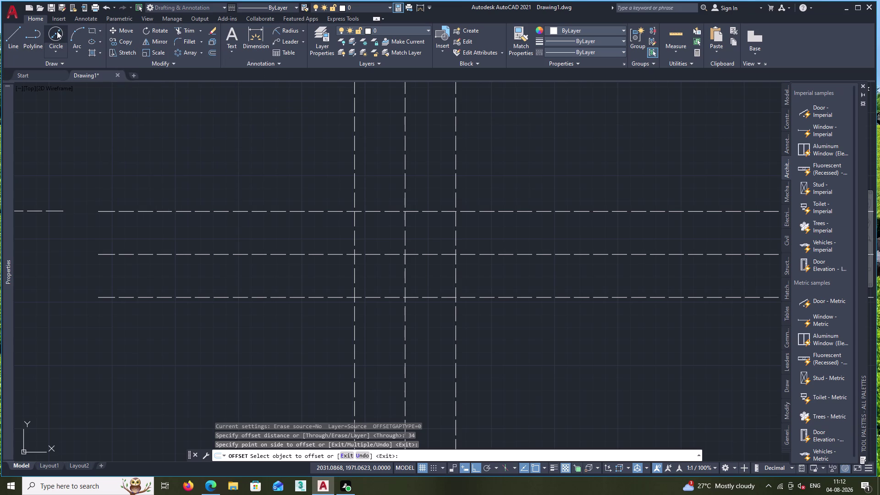
click(404, 212)
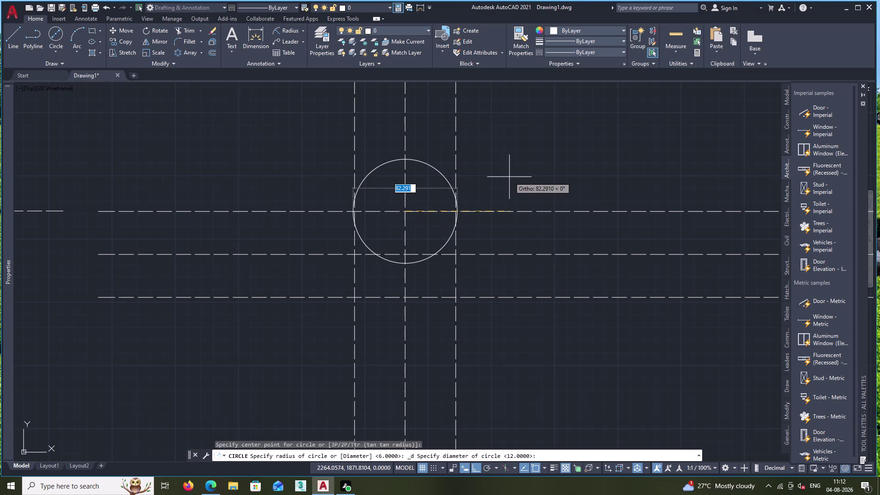
Draw a 58 circle at the upper intersection, then undo a second circle at the lower one.
text(58)
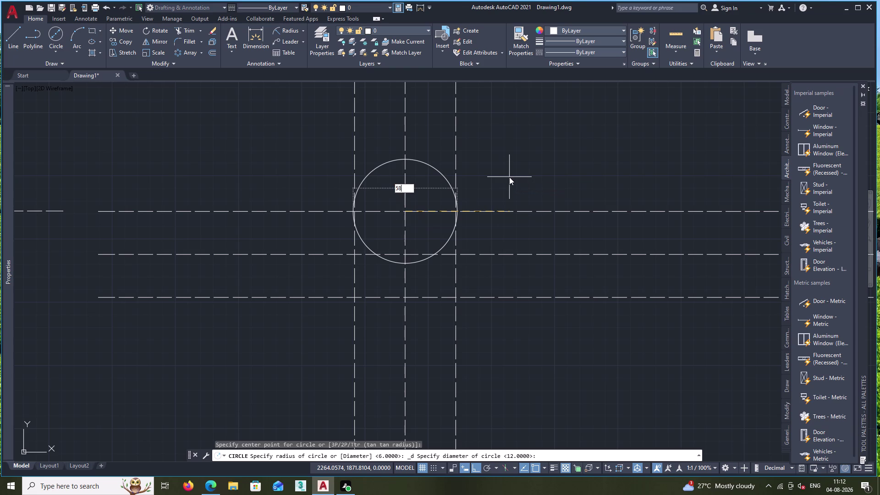
key(Return)
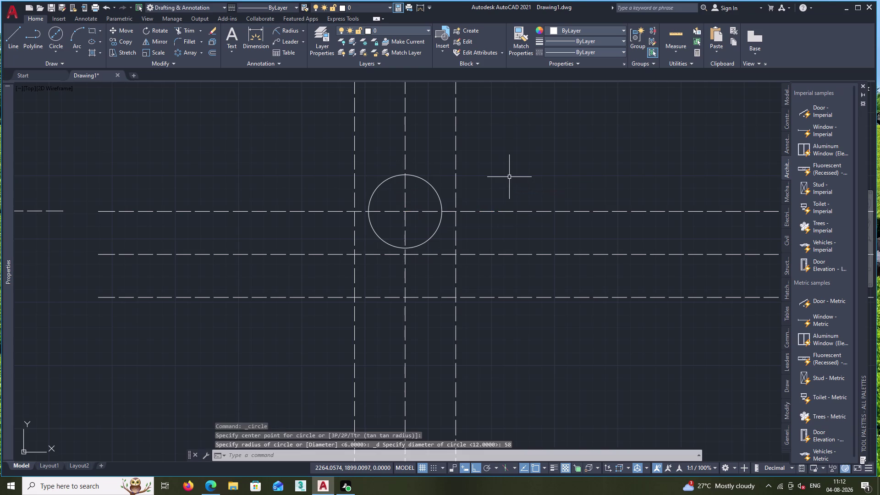
key(space)
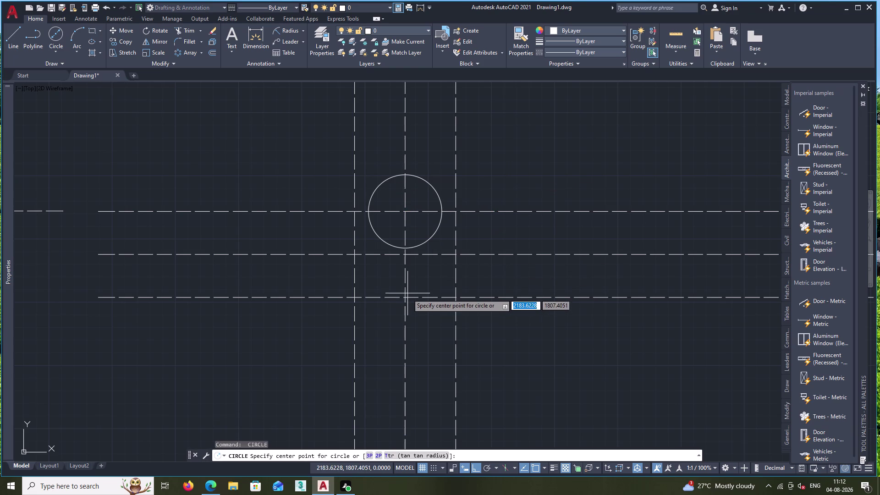
click(405, 297)
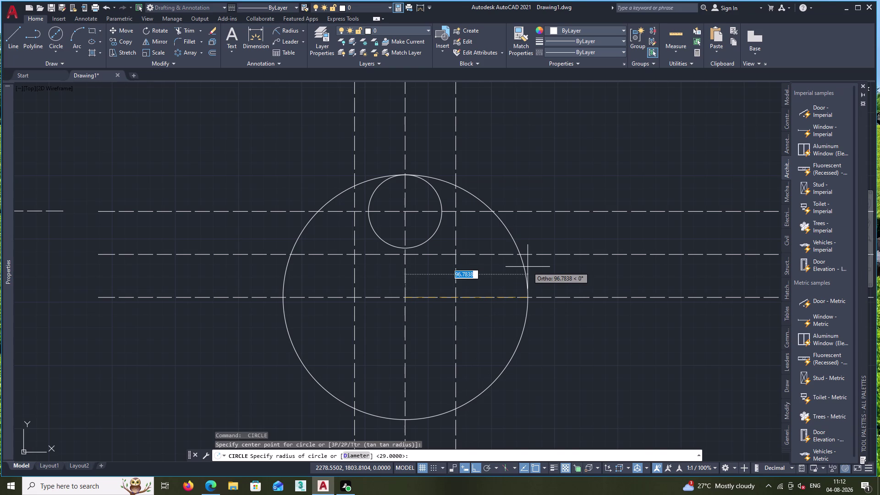
text(58)
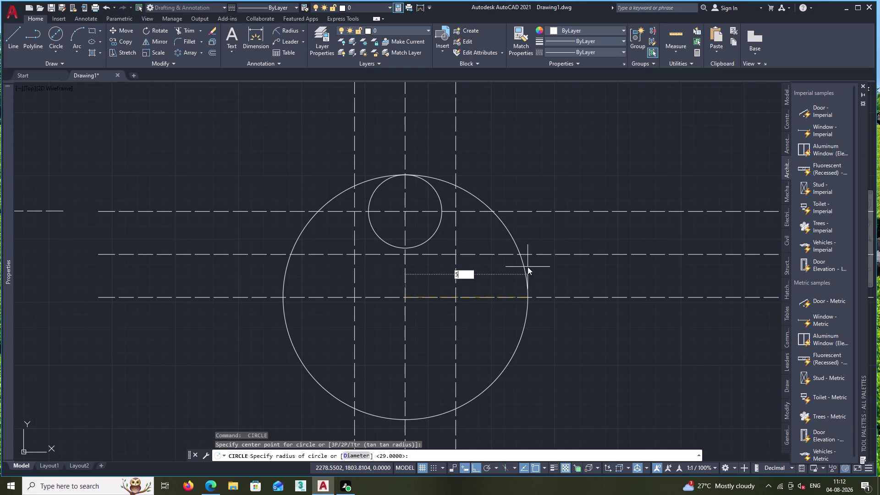
key(Return)
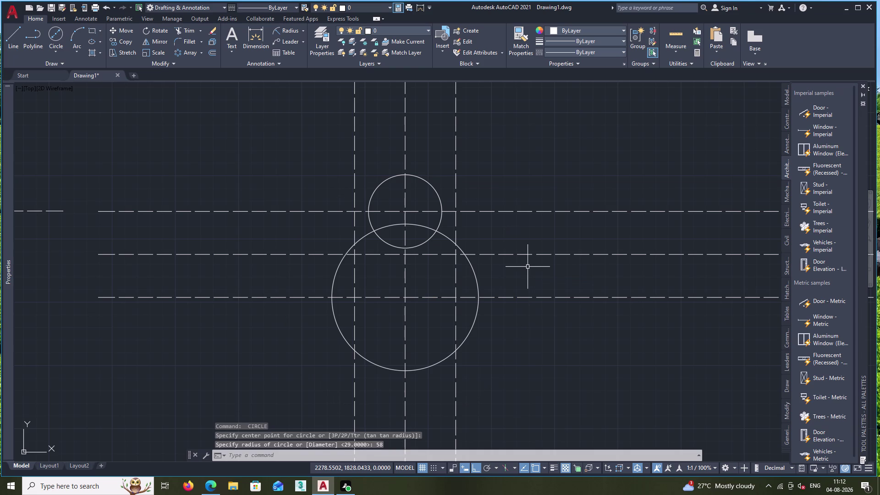
key(ctrl+z)
key(space)
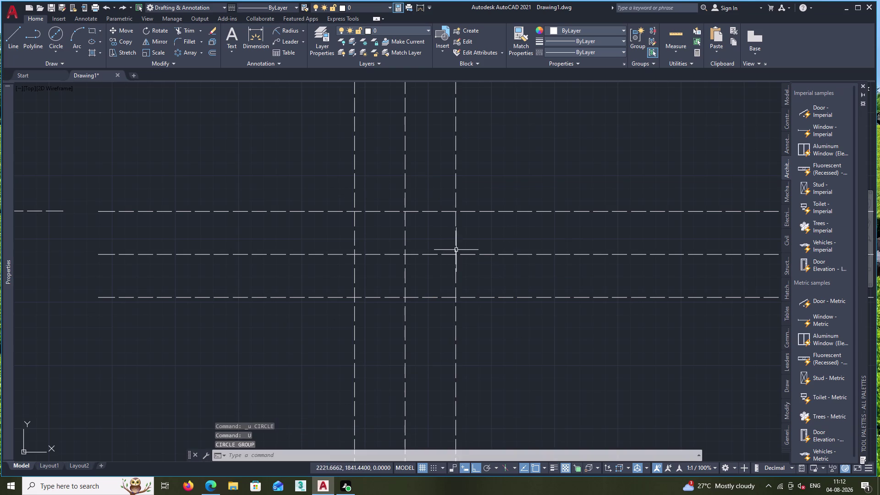
click(123, 5)
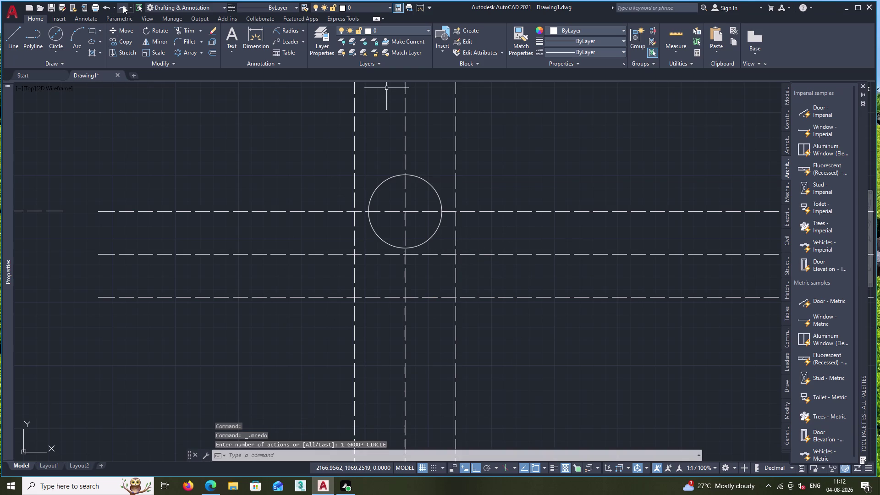
Redo the top circle and draw a 58-diameter circle on the lower centre-line crossing.
click(123, 6)
click(103, 6)
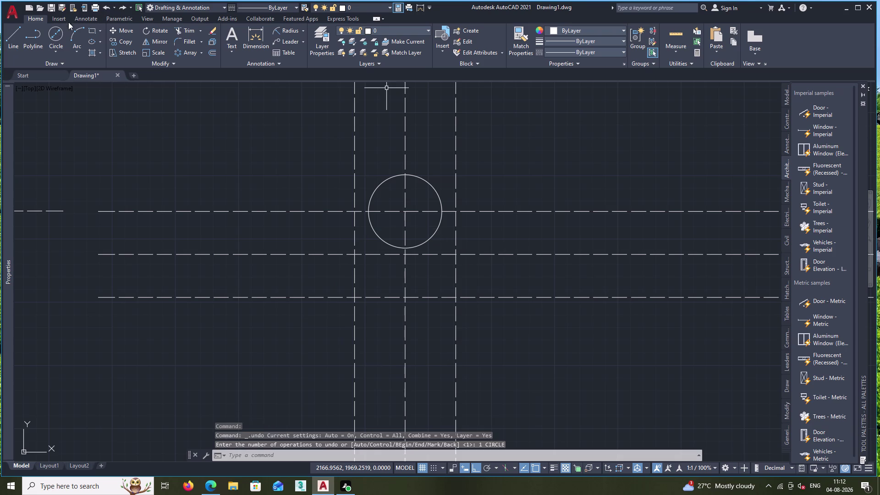
click(49, 34)
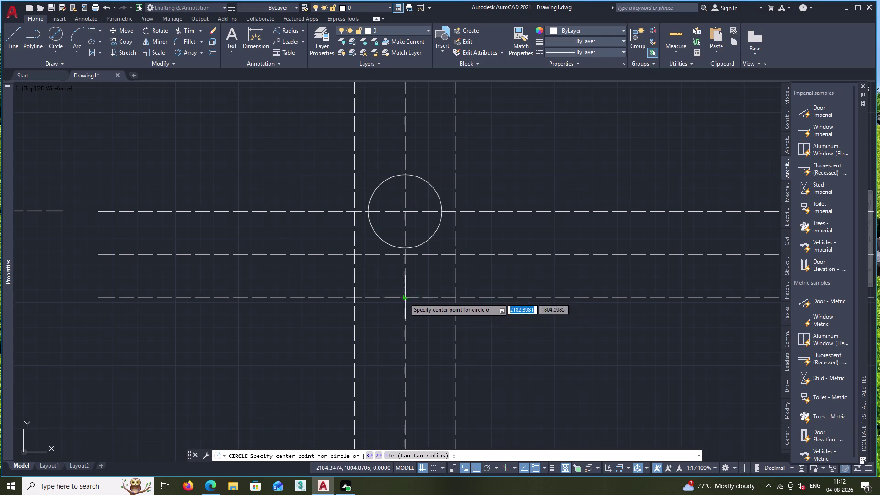
double_click(405, 297)
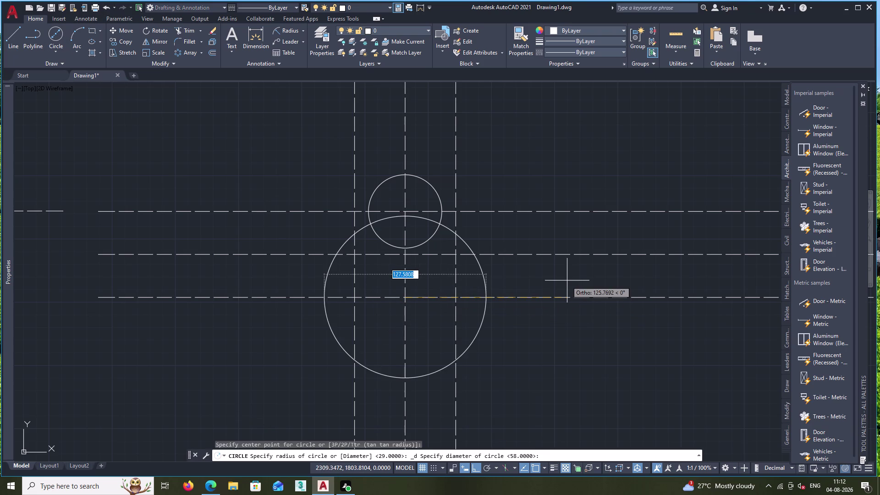
text(58)
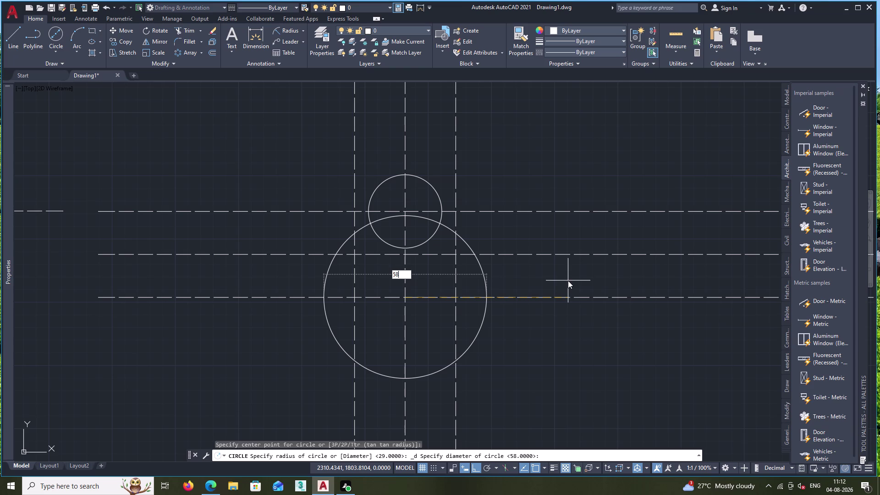
key(Return)
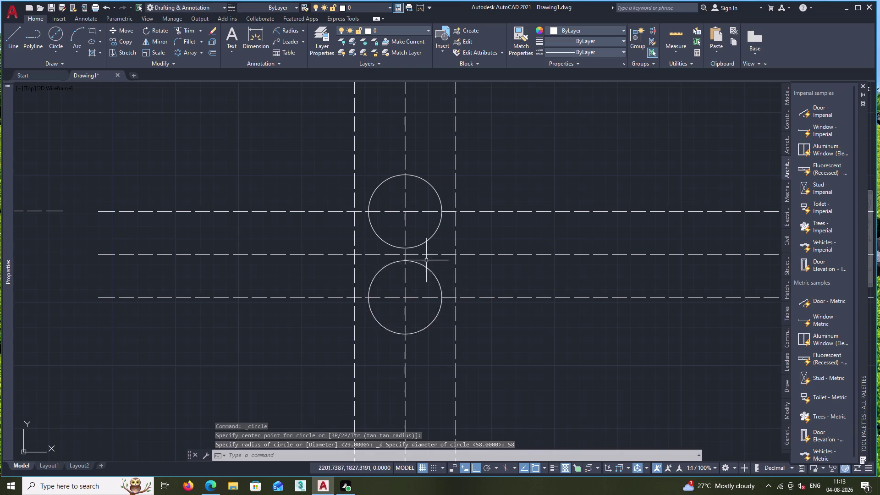
key(space)
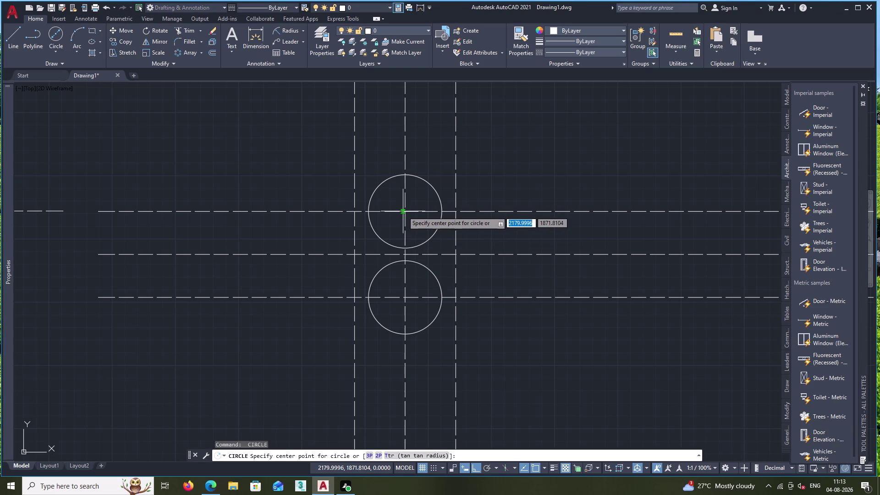
Draw trial radius-40 and radius-36 circles at the top and lower centres, then undo both.
click(404, 212)
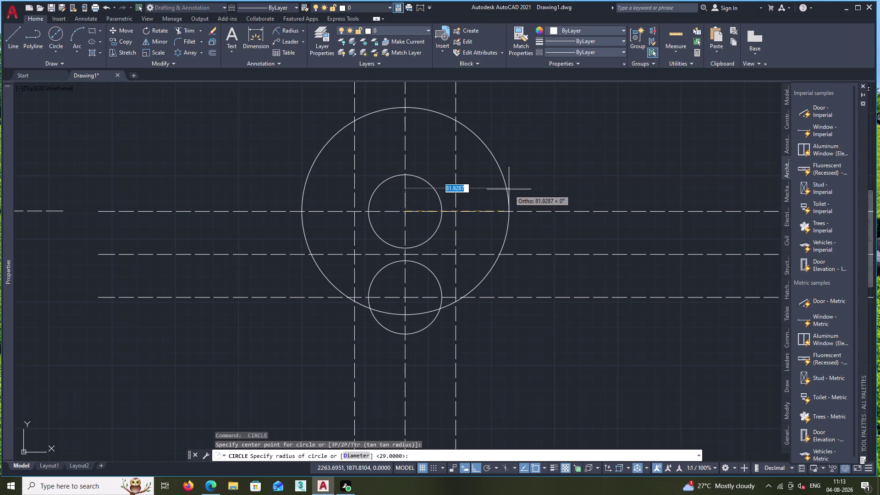
text(40)
key(Return)
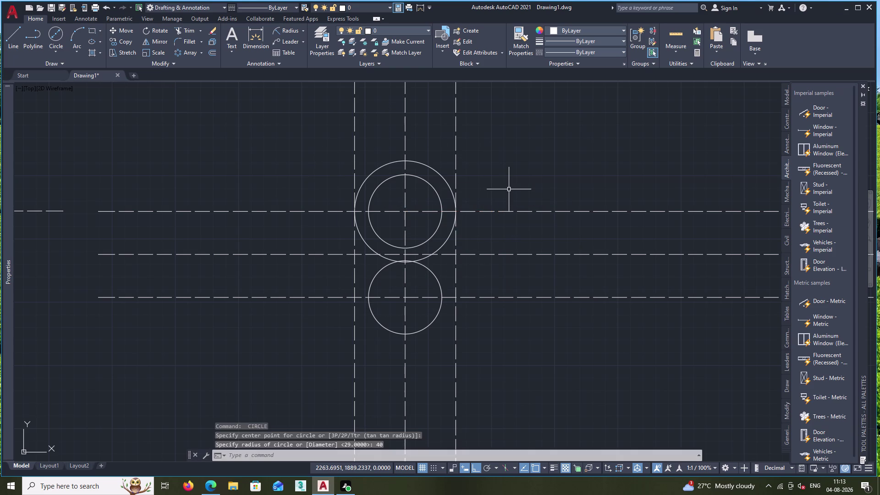
key(space)
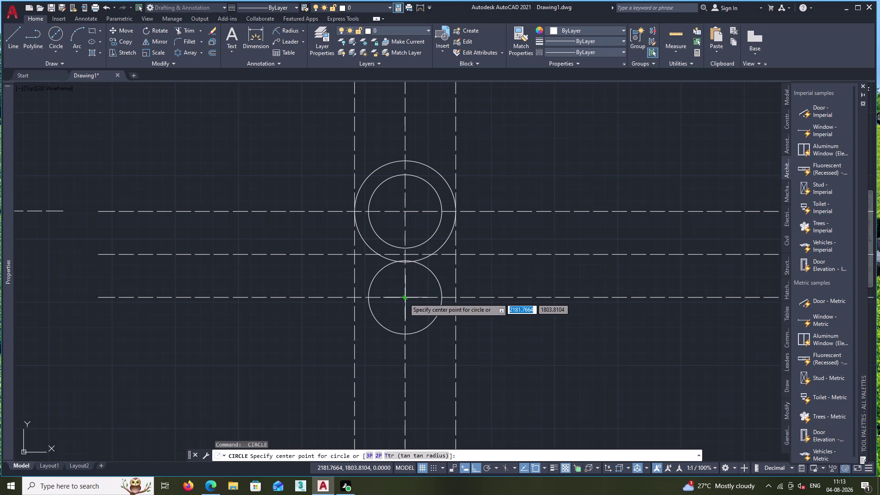
click(404, 298)
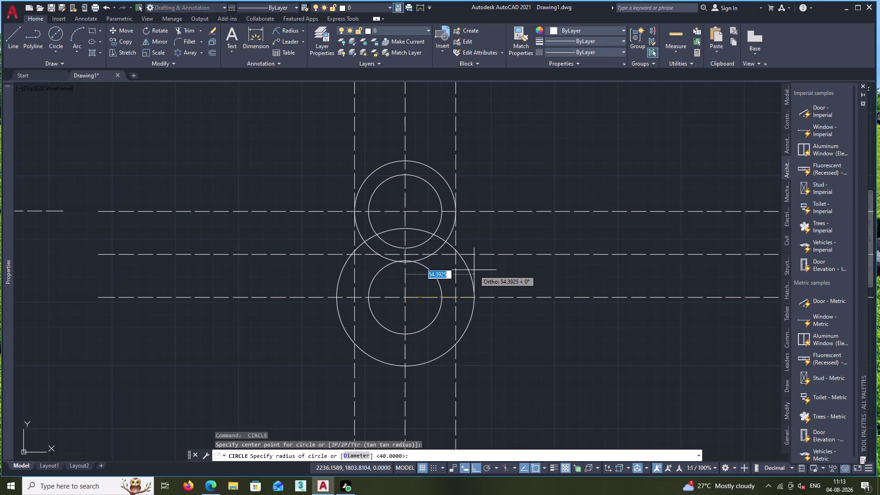
text(36)
key(Return)
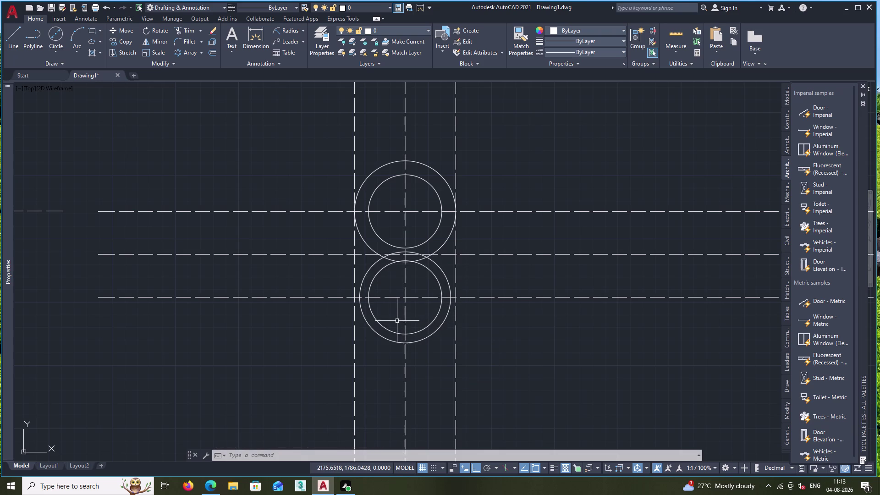
key(ctrl+z)
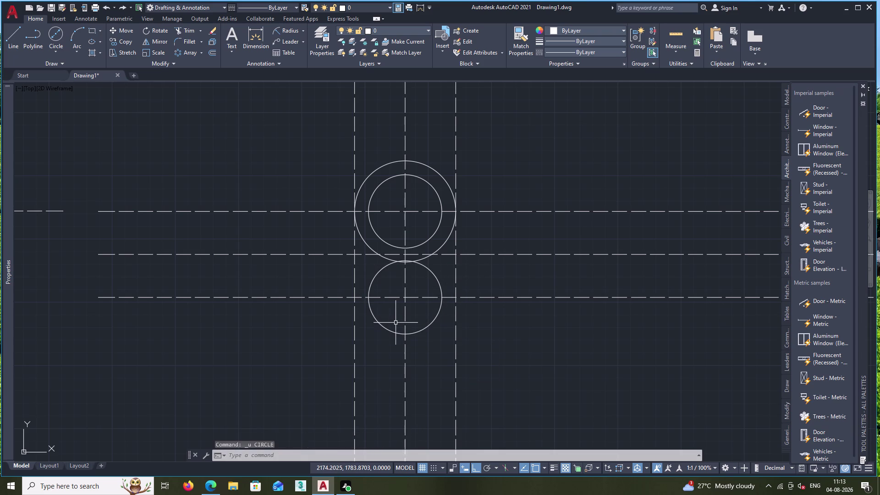
key(ctrl+z)
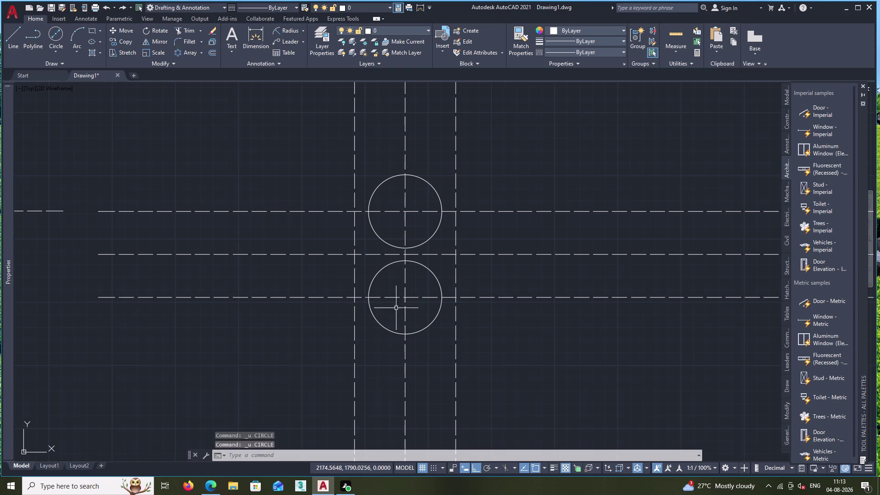
Draw a 40-diameter circle concentric with the top circle and undo a trial radius-36 circle.
click(55, 34)
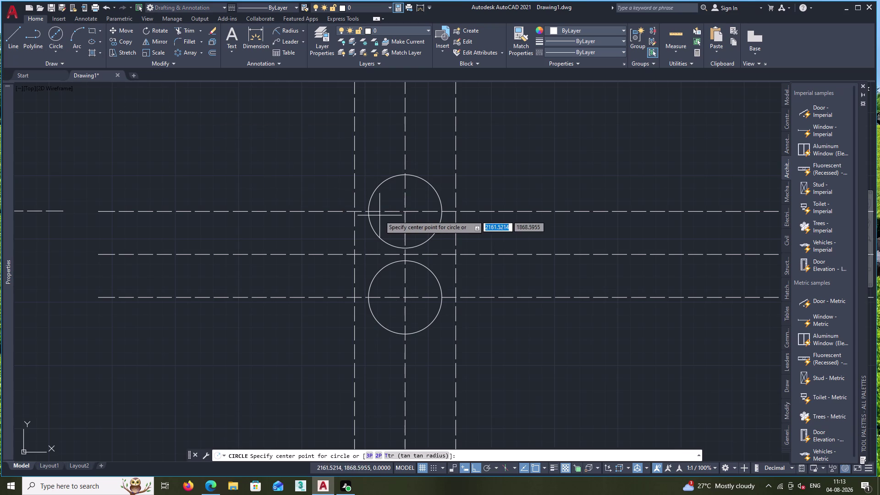
double_click(405, 211)
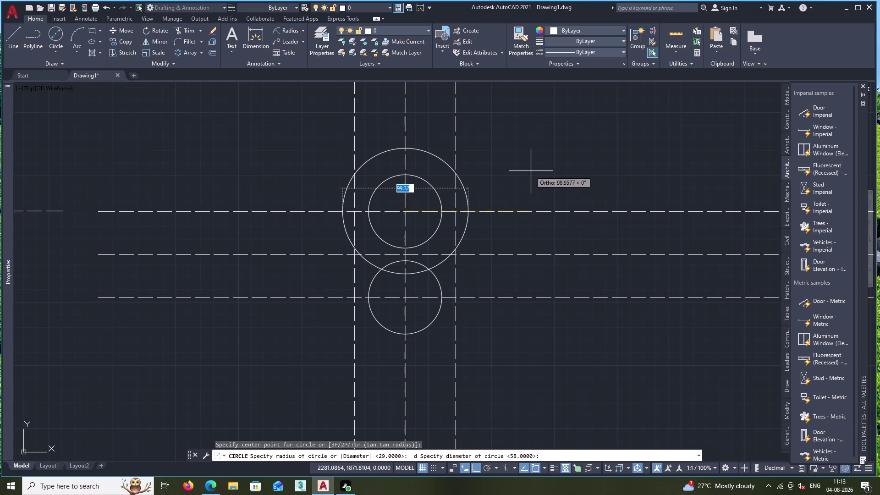
text(40)
key(Return)
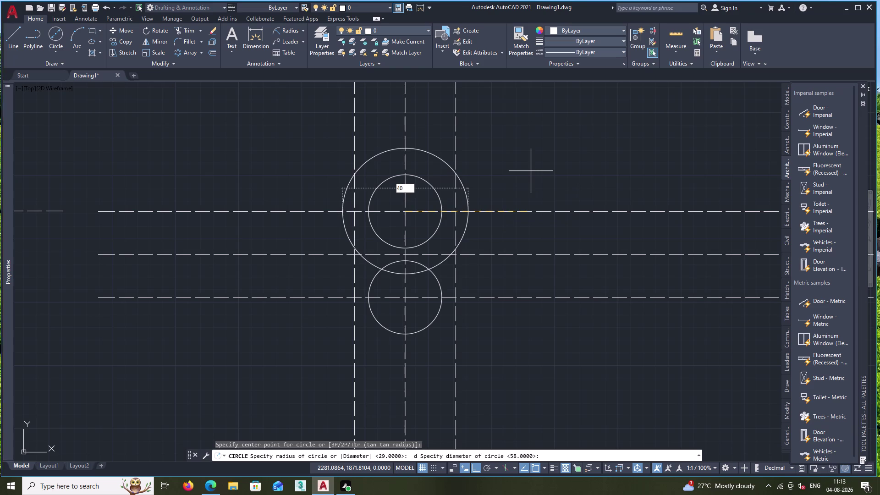
key(space)
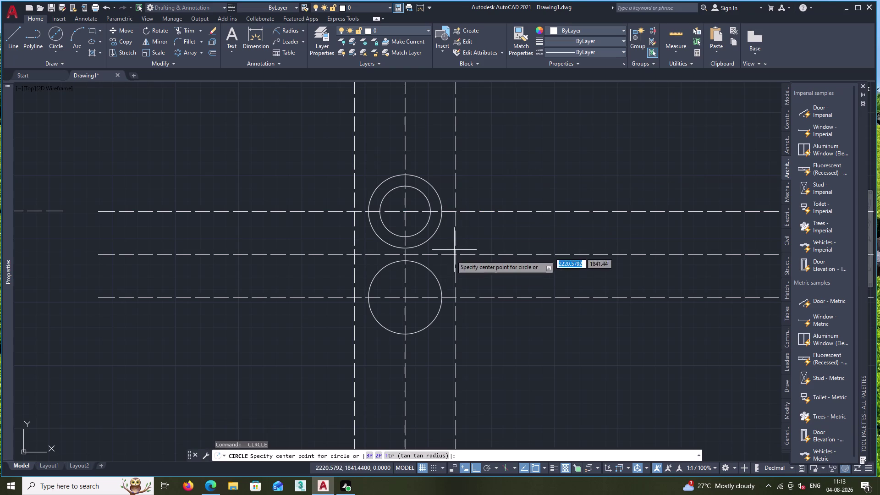
click(404, 298)
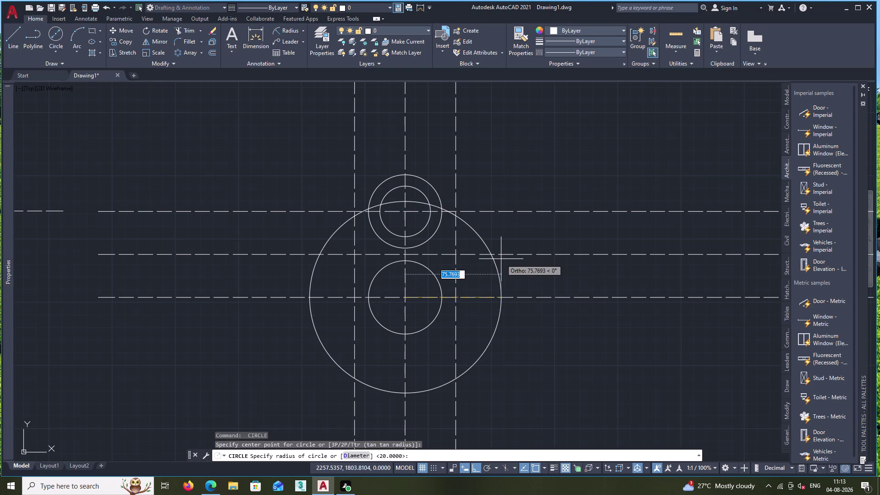
text(36)
key(Return)
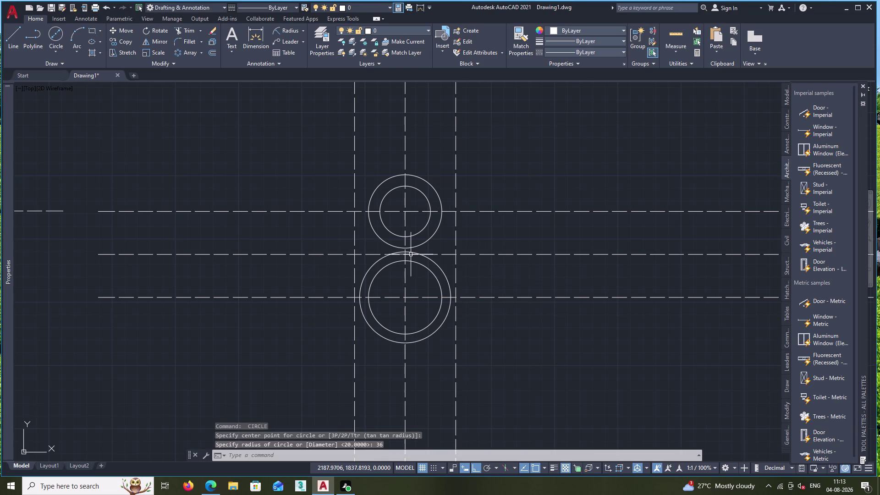
key(ctrl+z)
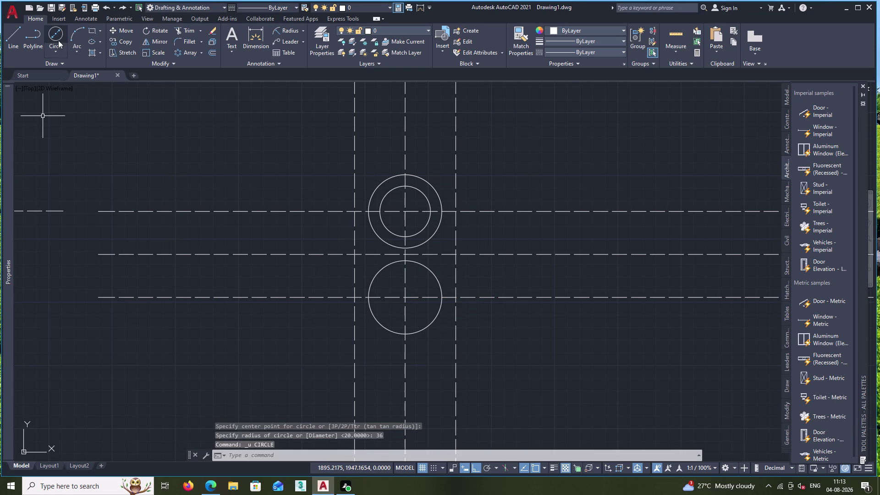
Draw a 36-diameter circle concentric with the lower 58-diameter circle.
click(56, 37)
scroll(up, 3)
middle_drag(391, 283, 384, 241)
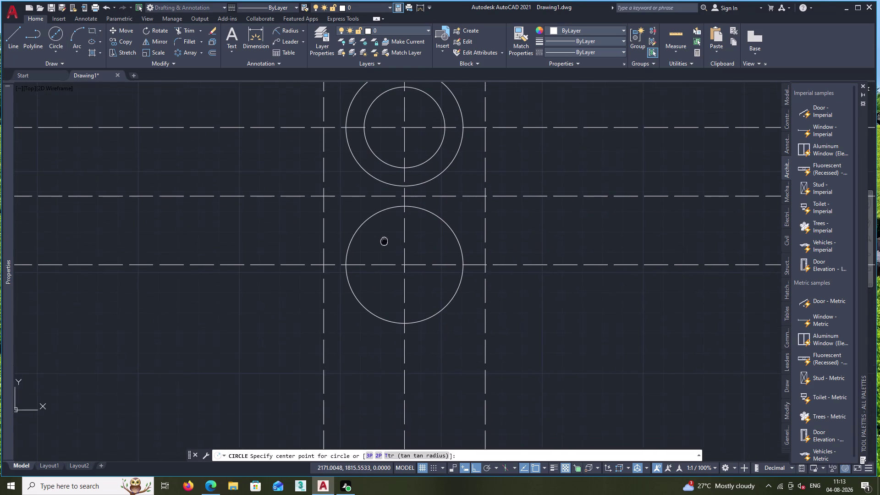
click(405, 265)
text(36)
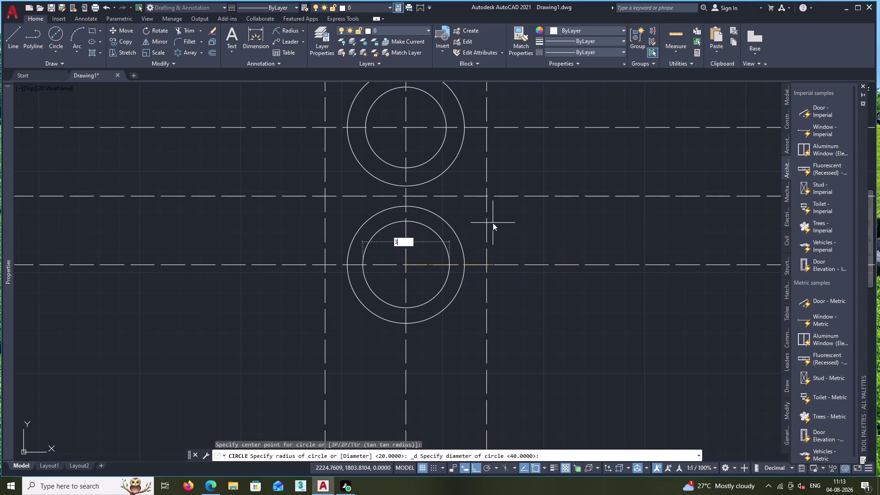
key(Return)
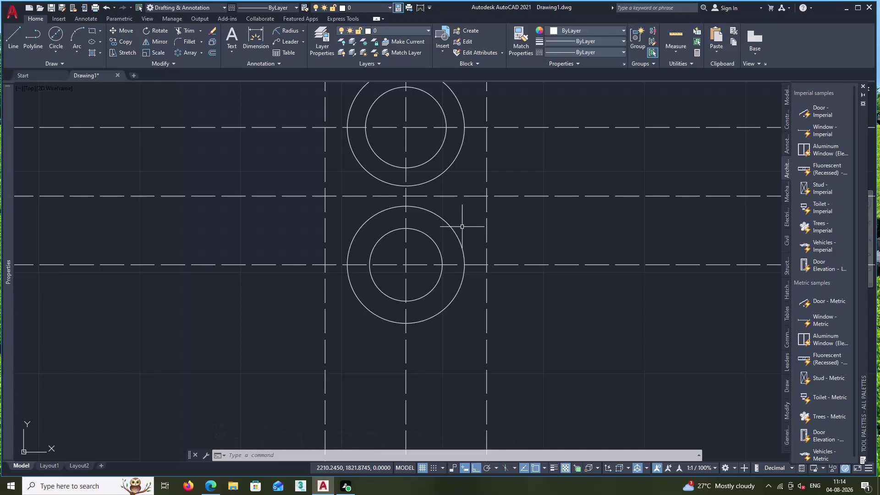
click(52, 31)
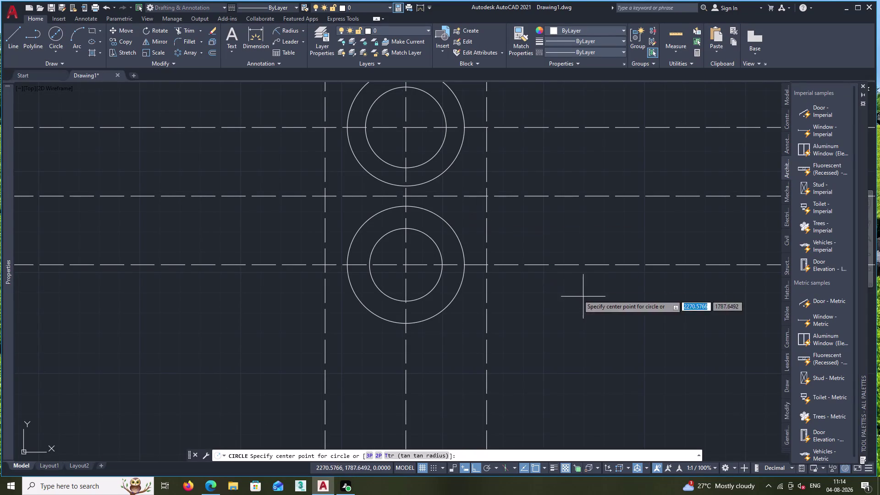
Draw a size-22 circle at the right centre-line crossing.
click(486, 196)
text(22)
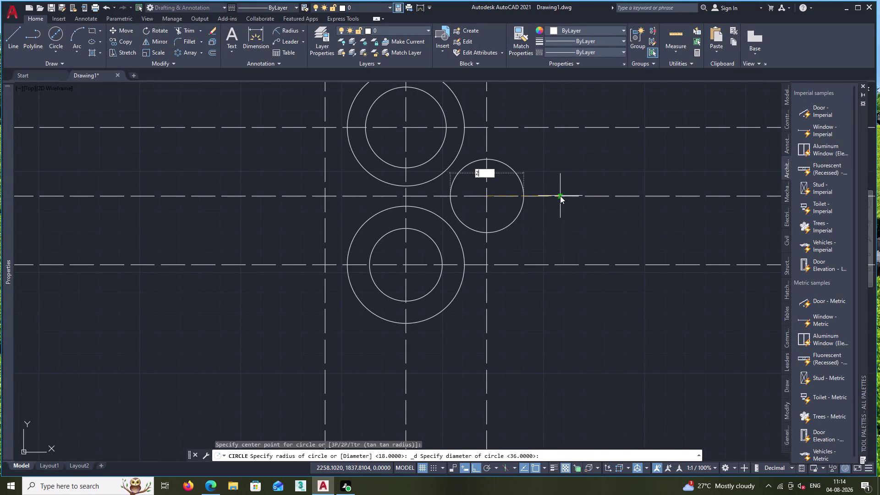
key(Return)
key(space)
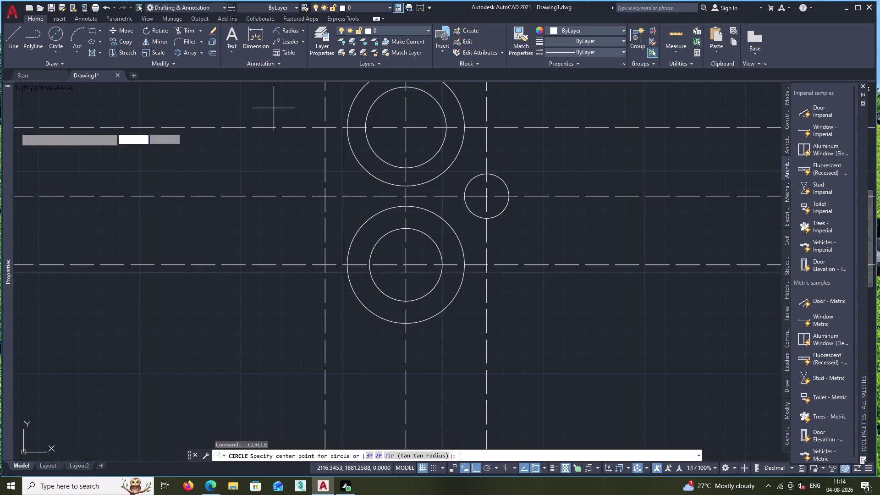
Draw a size-16 circle at the left crossing, then erase it as wrongly sized.
click(325, 196)
text(1)
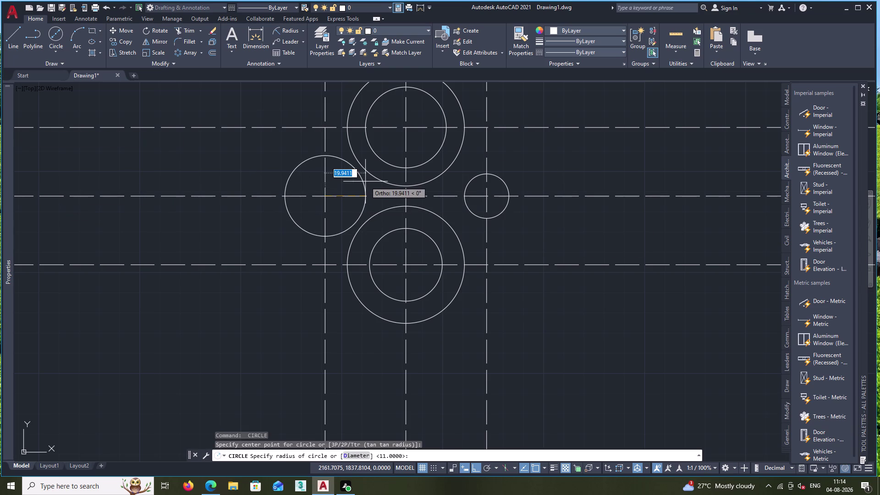
text(6)
key(Return)
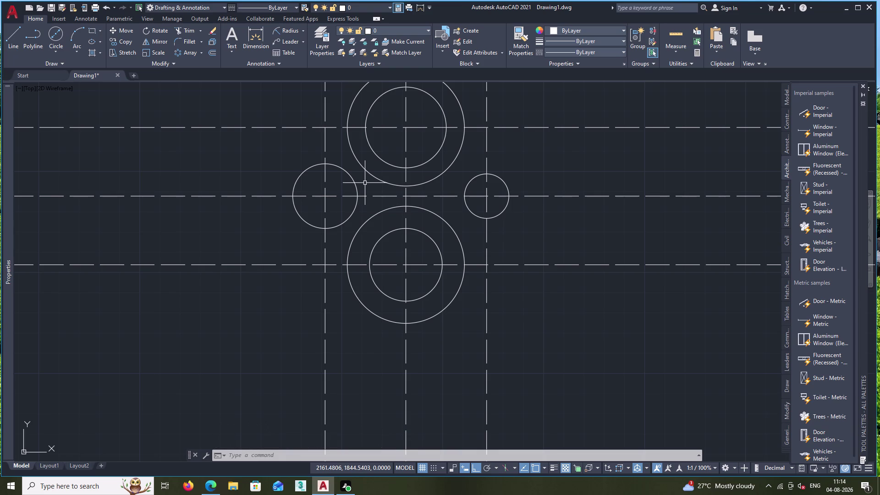
click(341, 166)
click(212, 30)
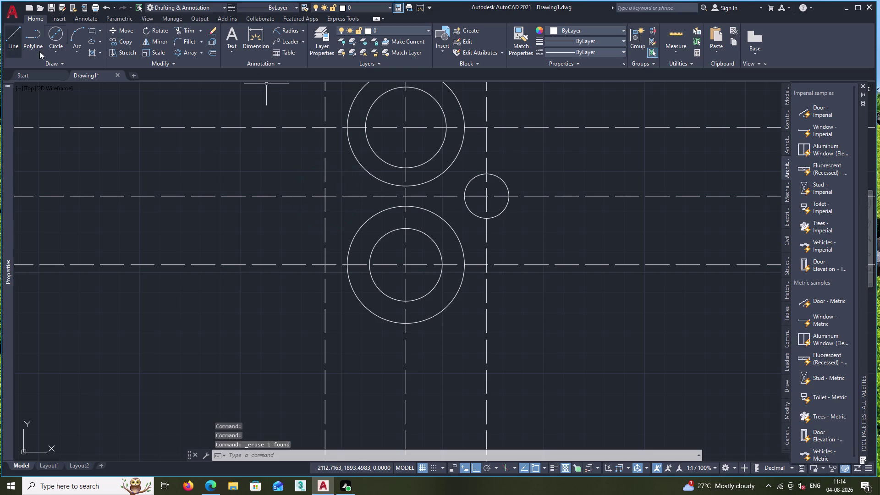
click(59, 36)
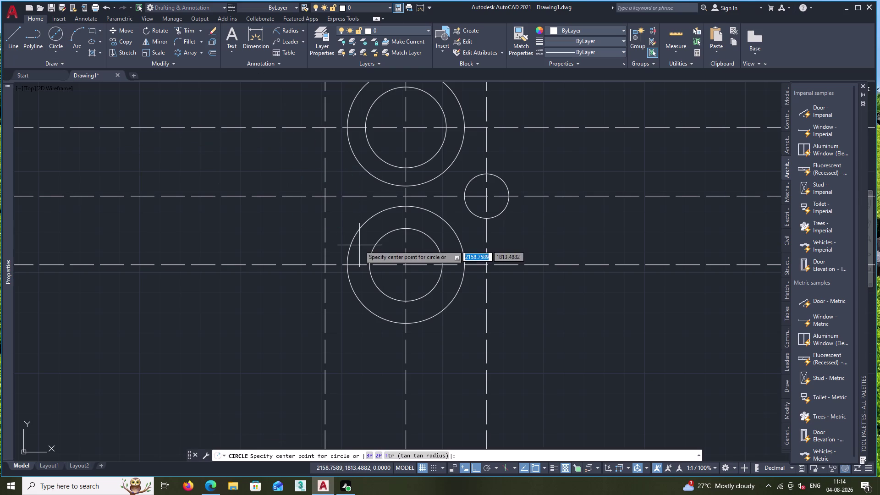
Place a replacement 16-diameter circle where the left vertical meets the middle centre line.
click(324, 197)
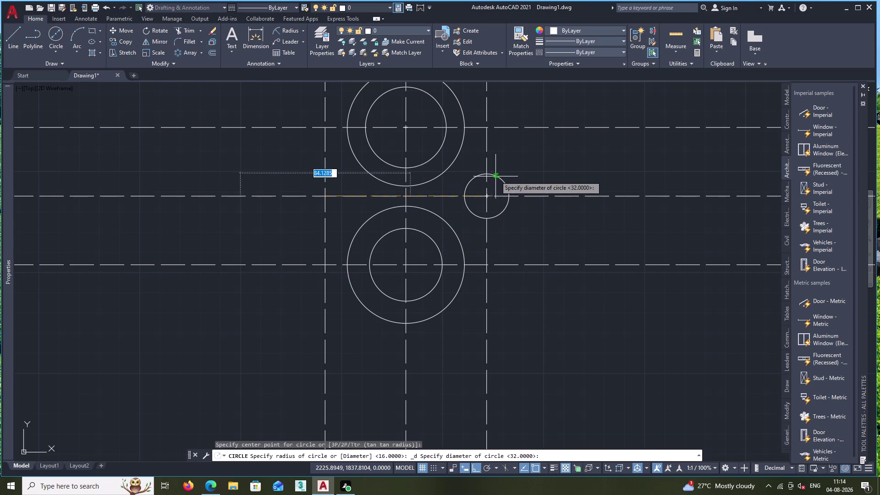
text(16)
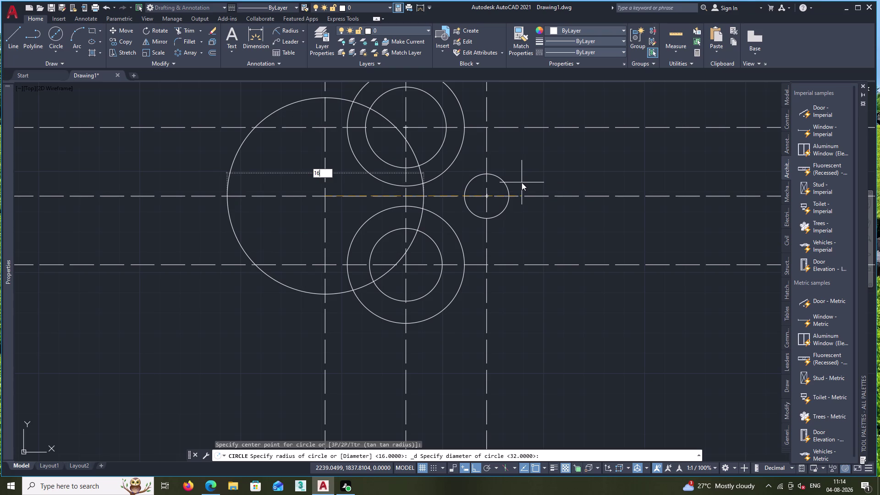
key(Return)
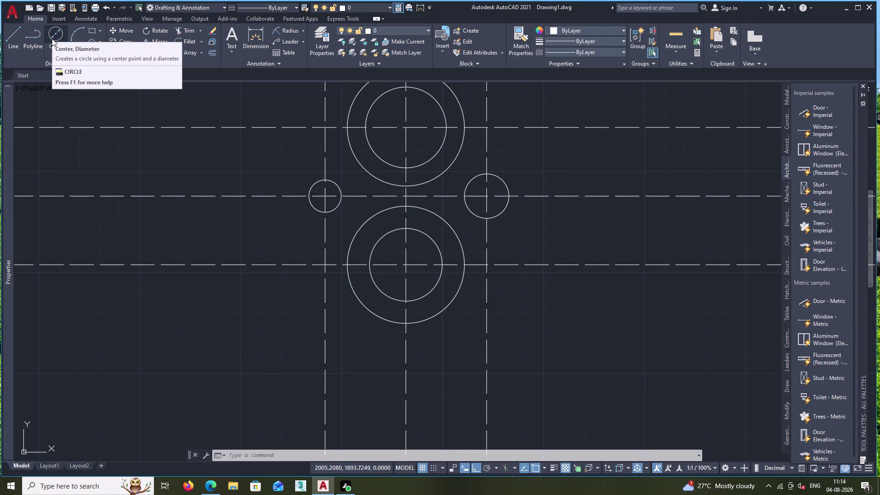
click(52, 54)
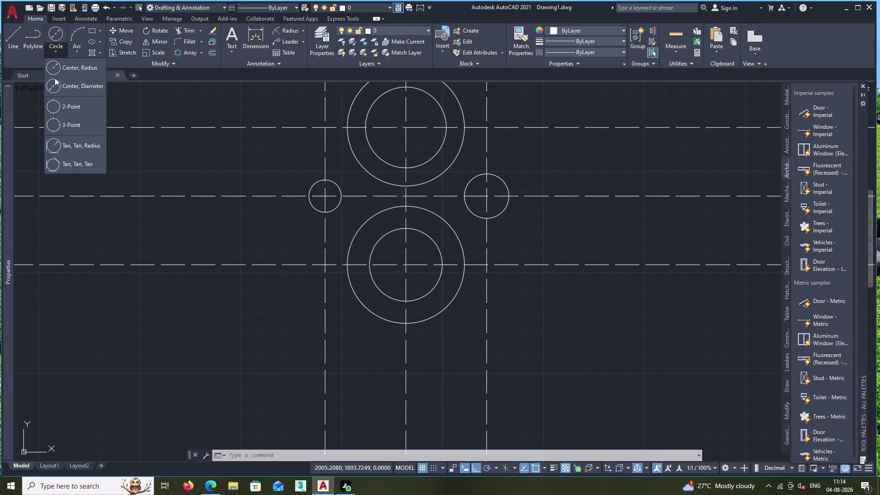
Draw radius-20 circles centred on the right and left small circles.
click(72, 65)
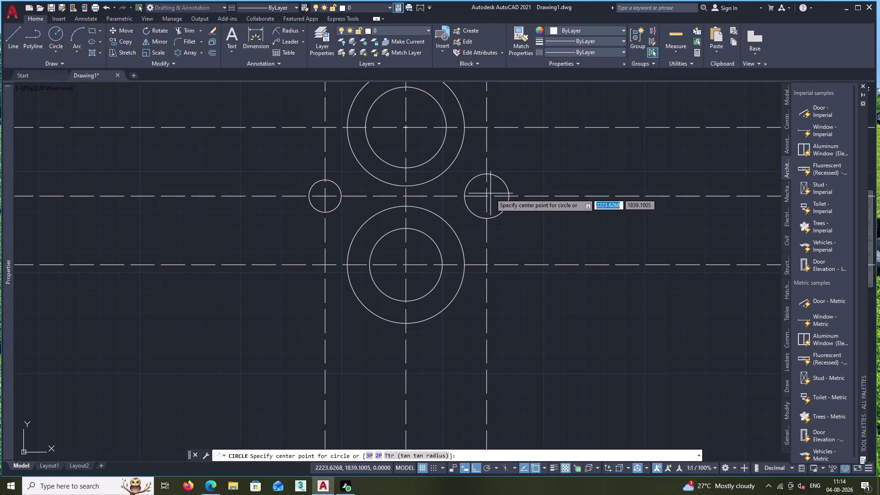
click(486, 196)
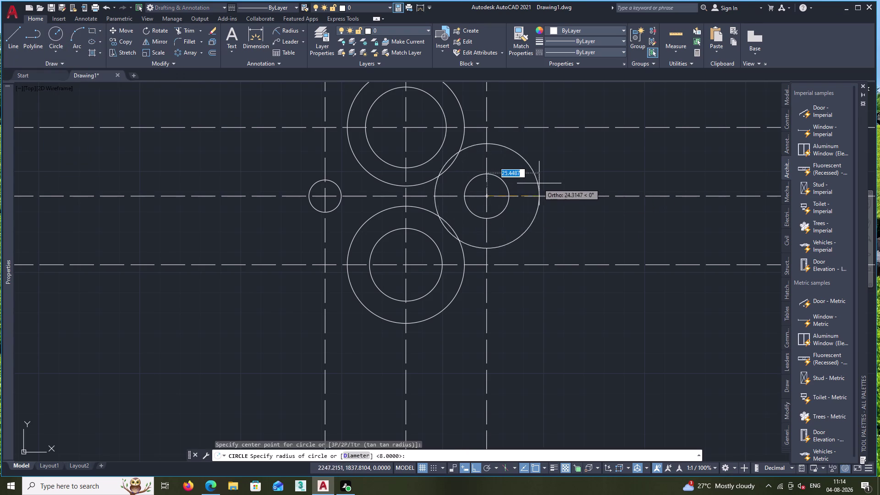
text(20)
key(Return)
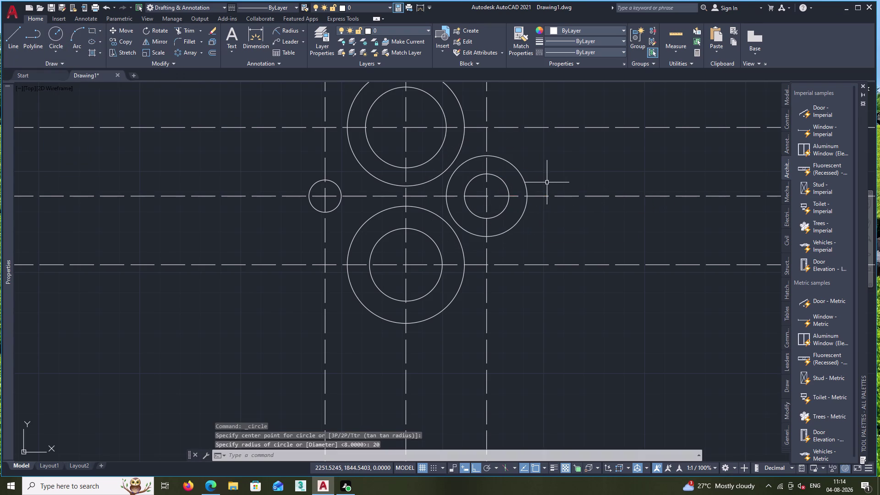
key(space)
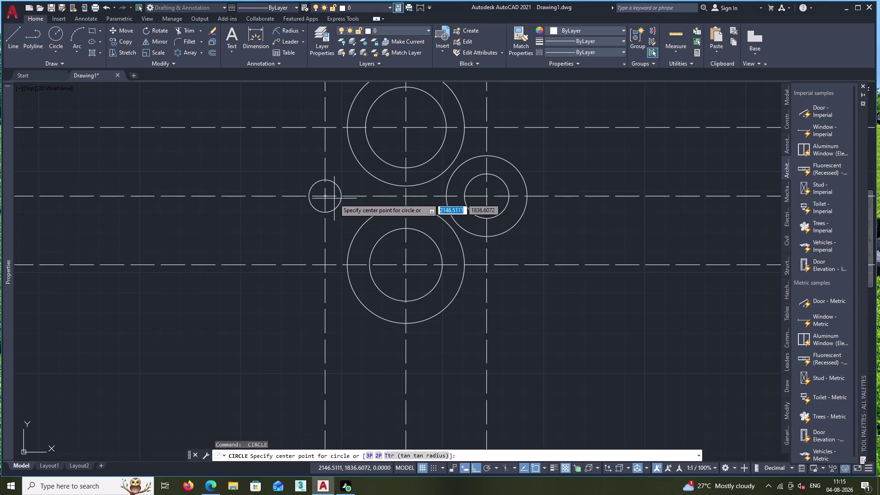
click(326, 195)
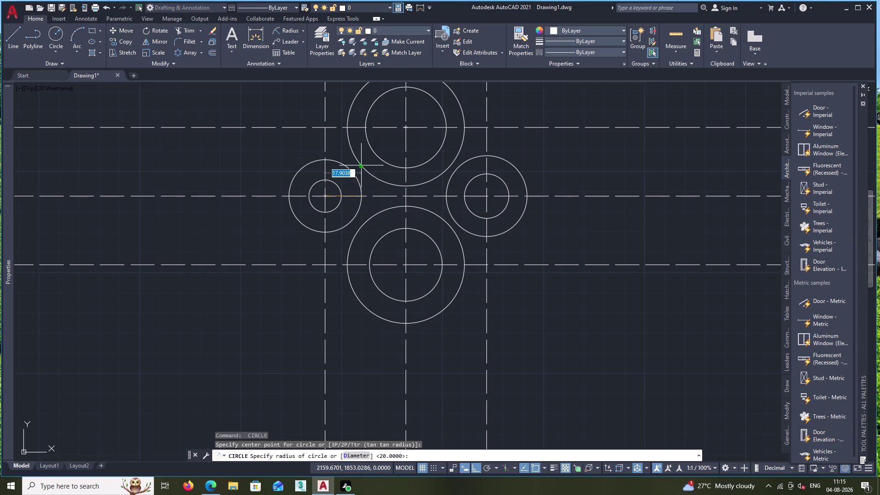
key(2)
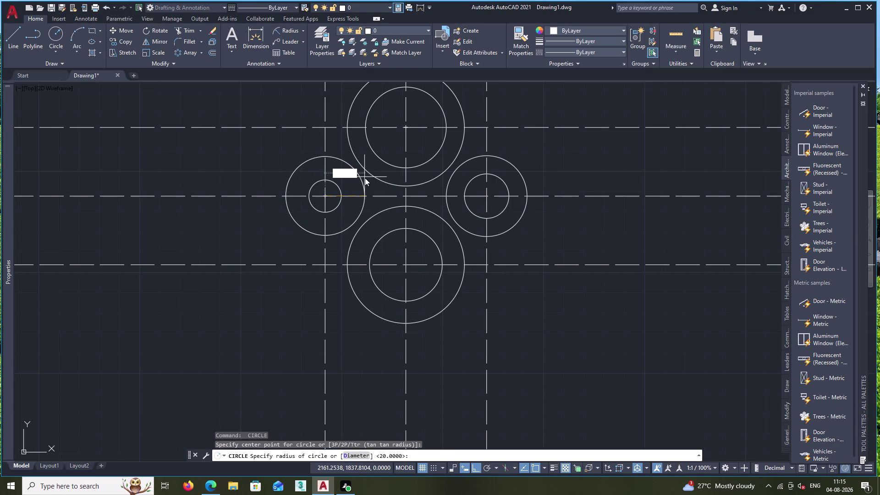
key(0)
key(Return)
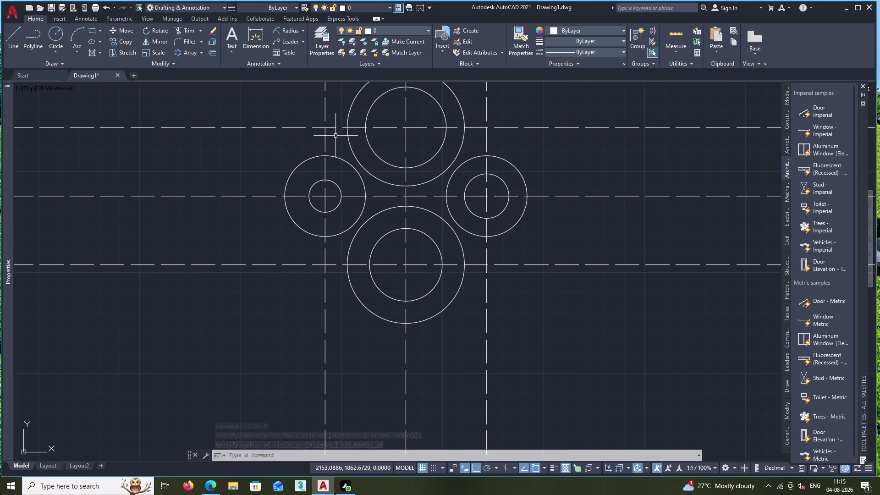
click(54, 50)
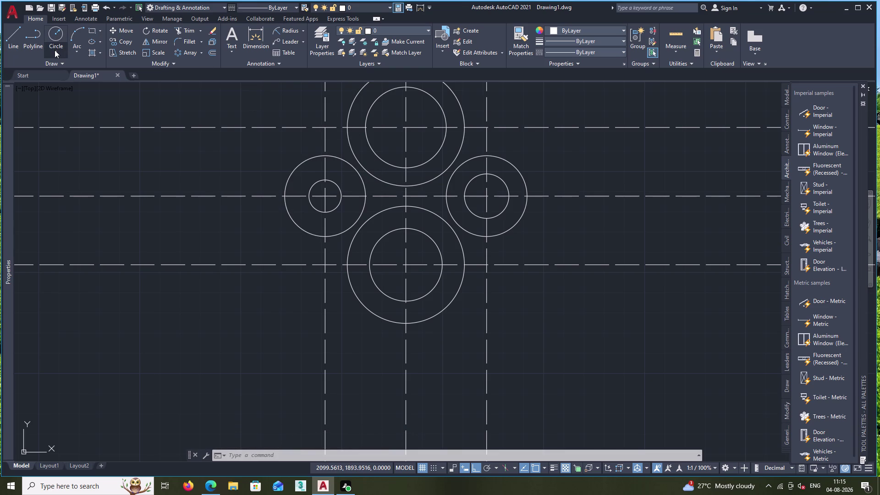
Draw a radius-15 circle tangent to the upper large circle and the right outer circle.
click(81, 145)
click(463, 139)
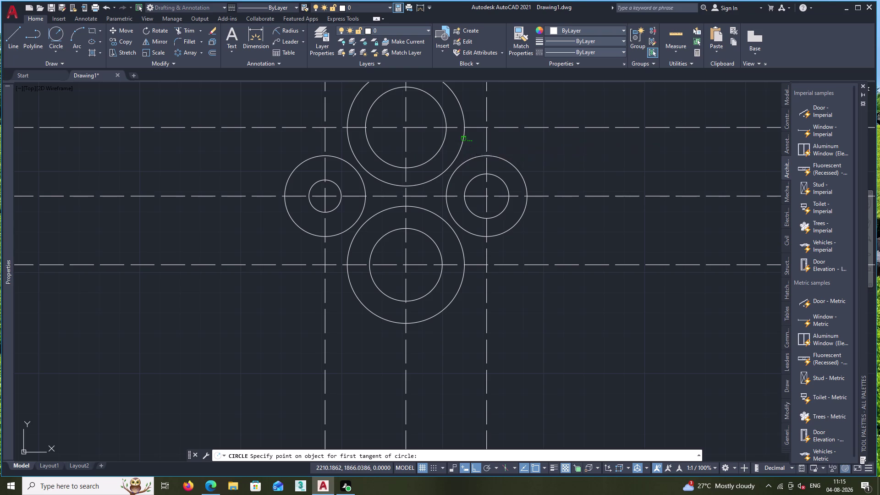
click(475, 156)
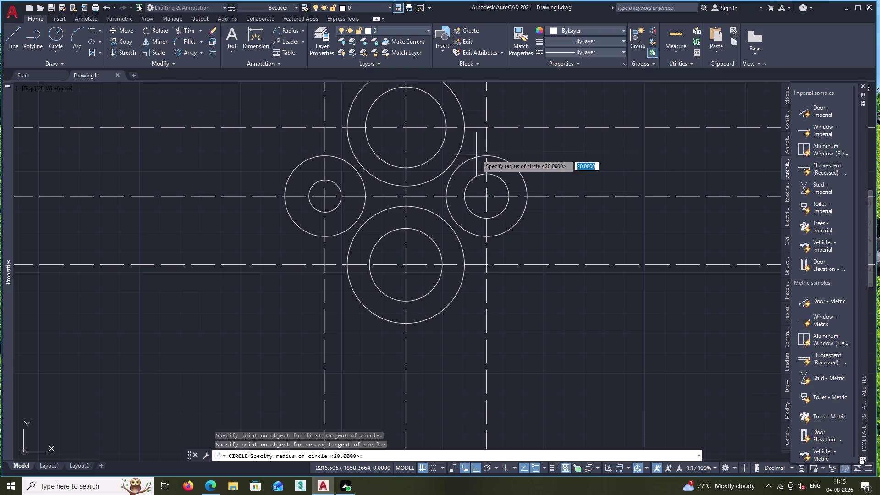
text(15)
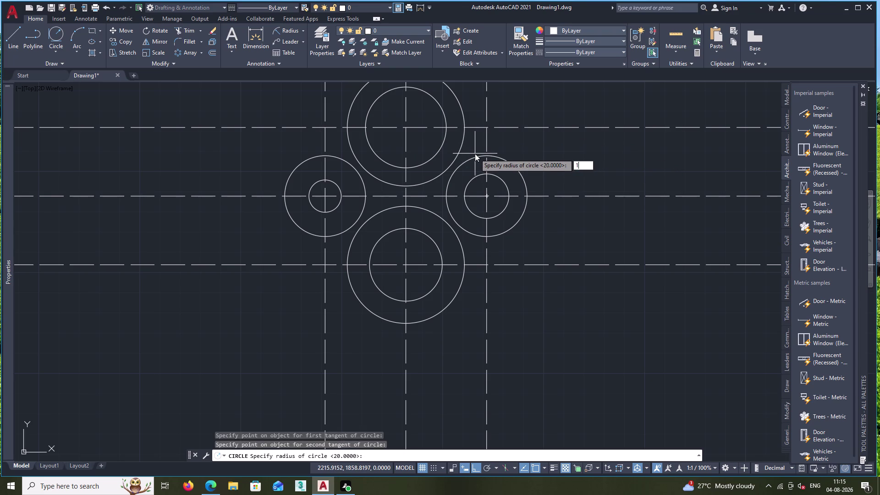
key(Return)
key(space)
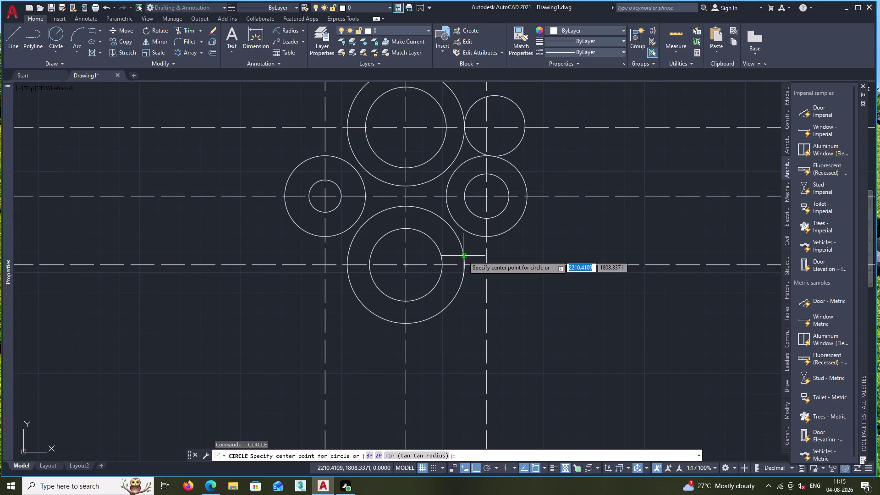
Draw a radius-15 circle tangent to the bottom large circle and the right outer circle.
click(52, 30)
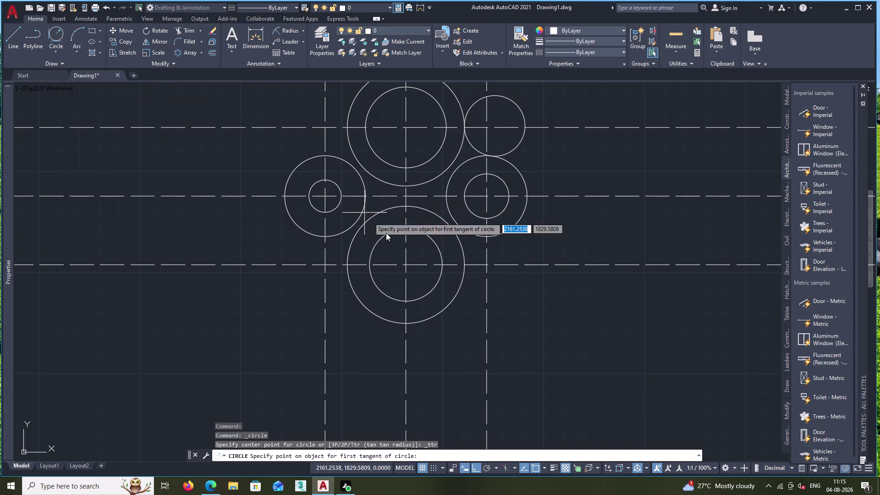
click(465, 256)
click(469, 233)
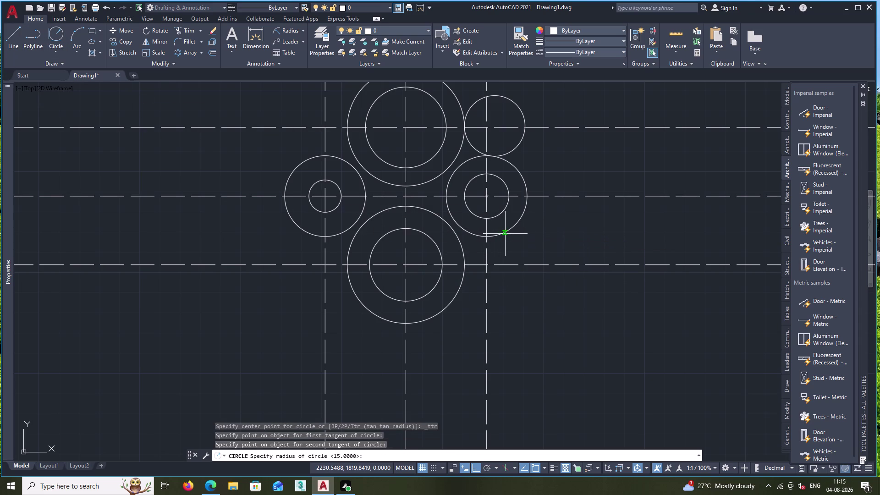
text(15)
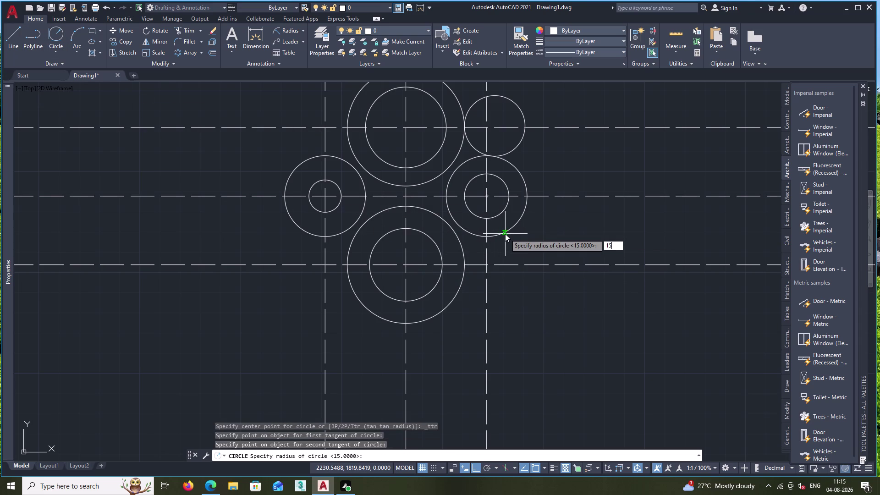
key(Return)
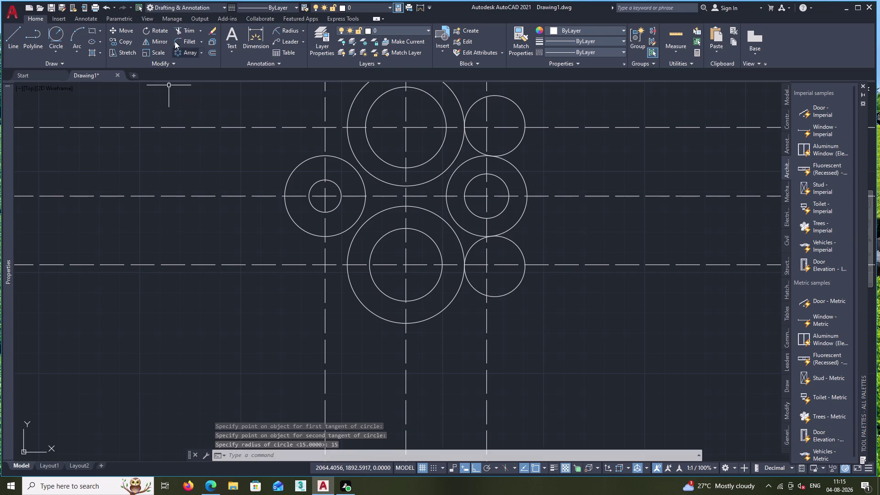
Trim the excess outer portions of the two radius-15 tangent circles.
click(178, 30)
drag(477, 273, 476, 293)
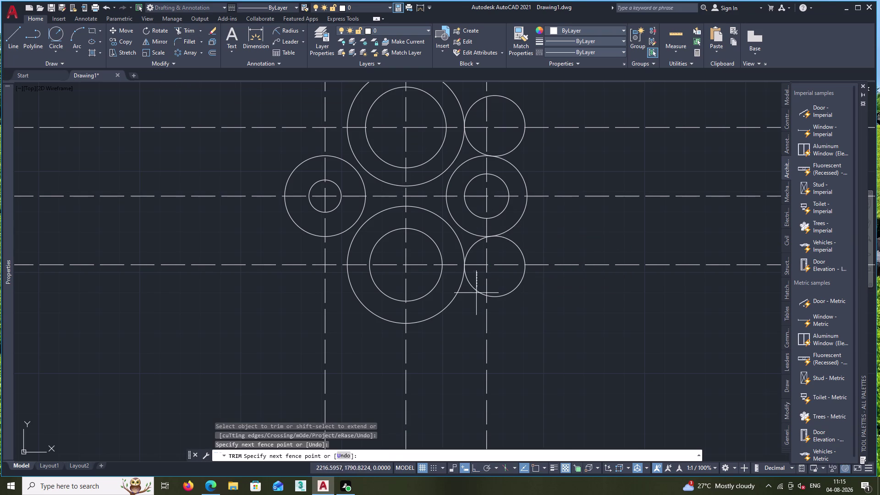
drag(476, 294, 476, 308)
drag(506, 280, 535, 301)
click(510, 251)
drag(511, 251, 530, 237)
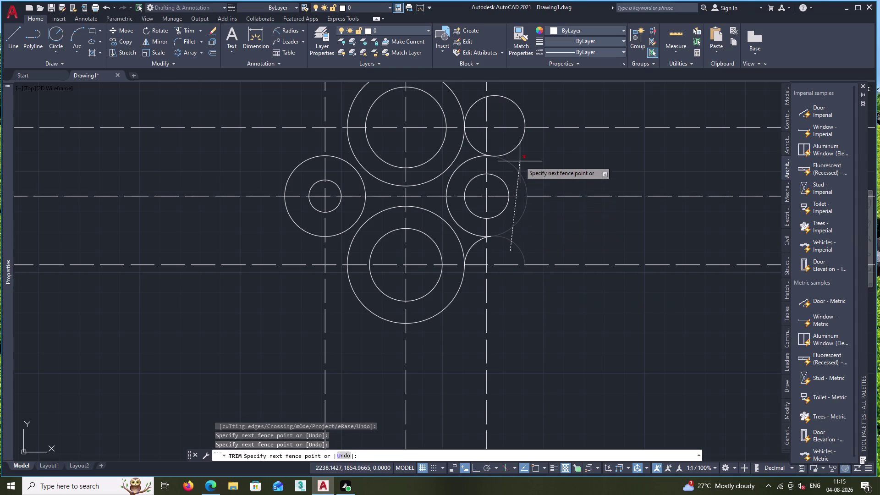
click(536, 232)
drag(506, 140, 526, 150)
drag(528, 150, 545, 156)
drag(516, 116, 527, 83)
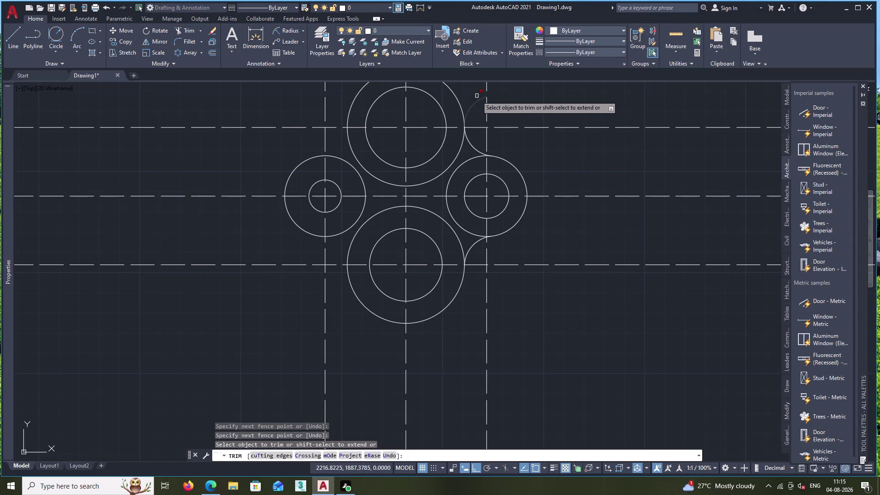
drag(475, 96, 475, 102)
click(474, 102)
click(475, 106)
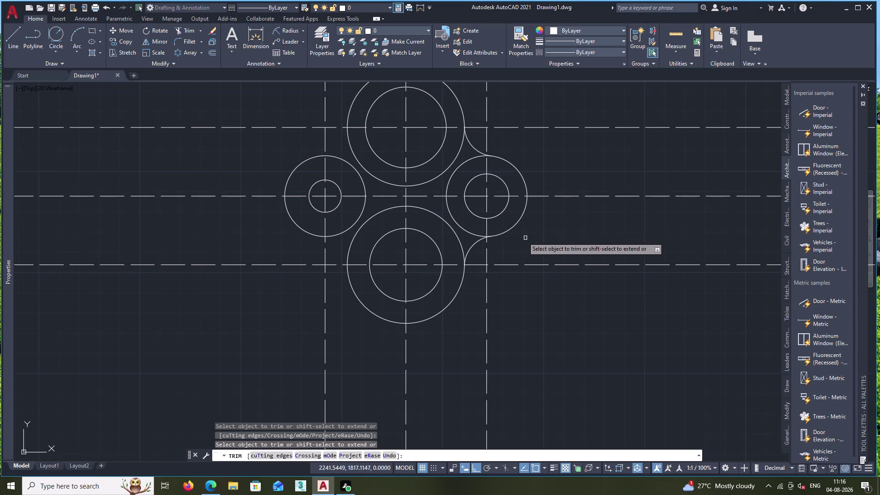
Trim the inner part of the right radius-20 circle to complete the right lobe outline.
click(438, 204)
drag(438, 204, 449, 209)
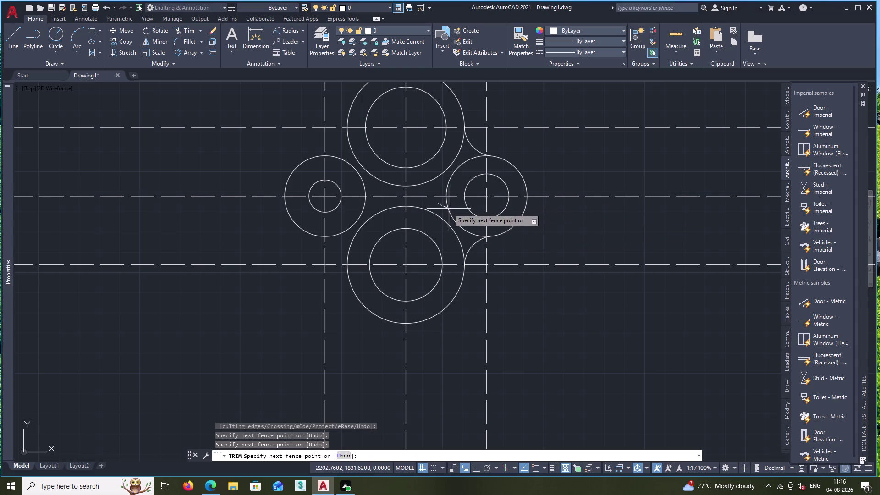
drag(449, 209, 456, 211)
click(456, 208)
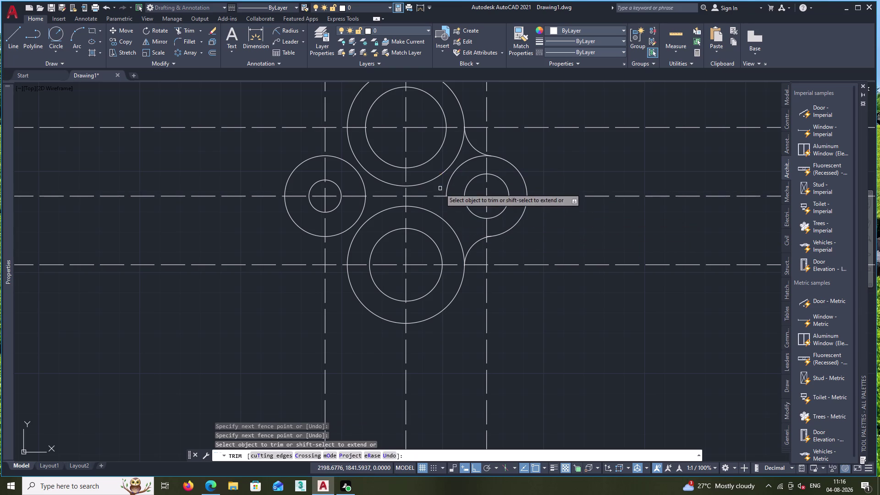
drag(440, 188, 460, 179)
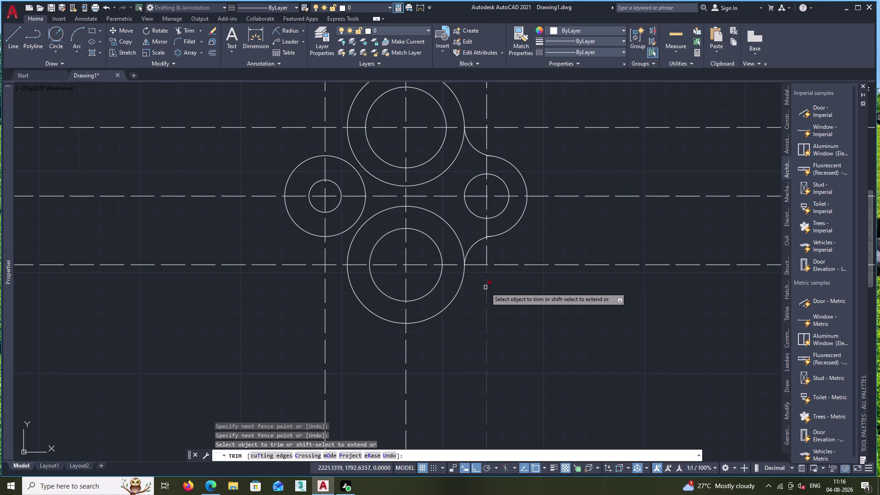
click(8, 38)
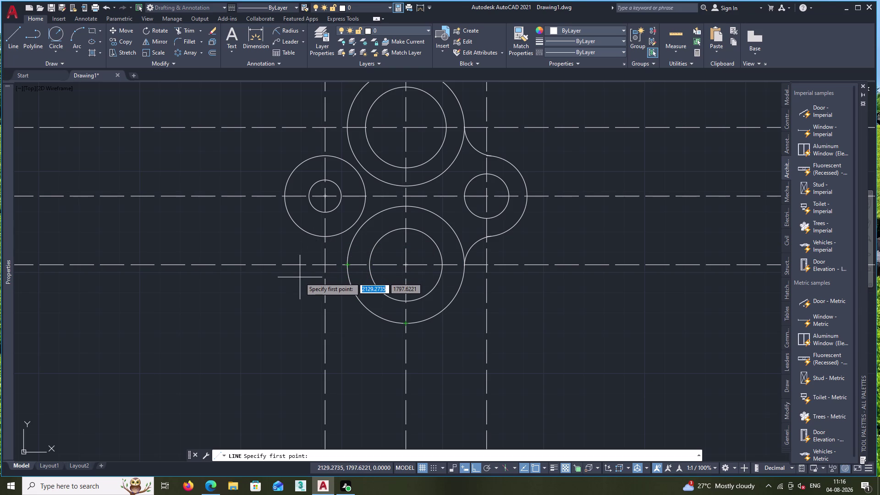
Draw a 10-diameter hole centred on the top quadrant of the upper inner circle.
key(Escape)
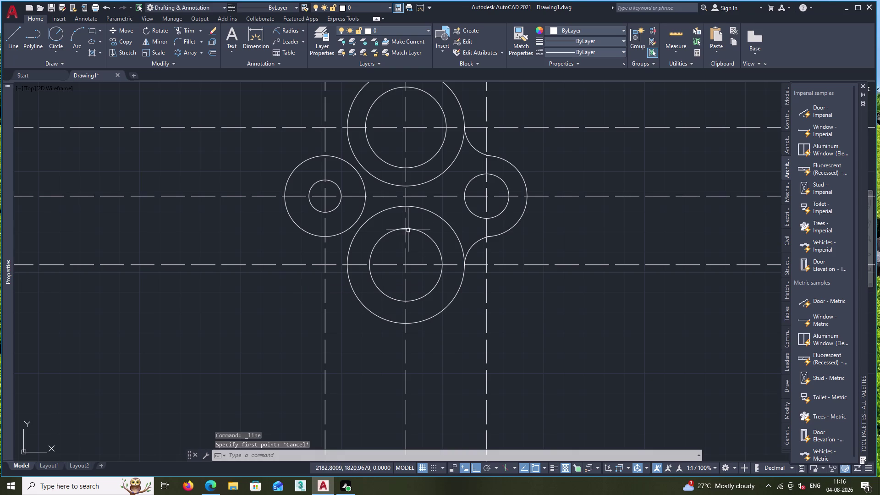
middle_drag(412, 217, 418, 283)
scroll(down, 3)
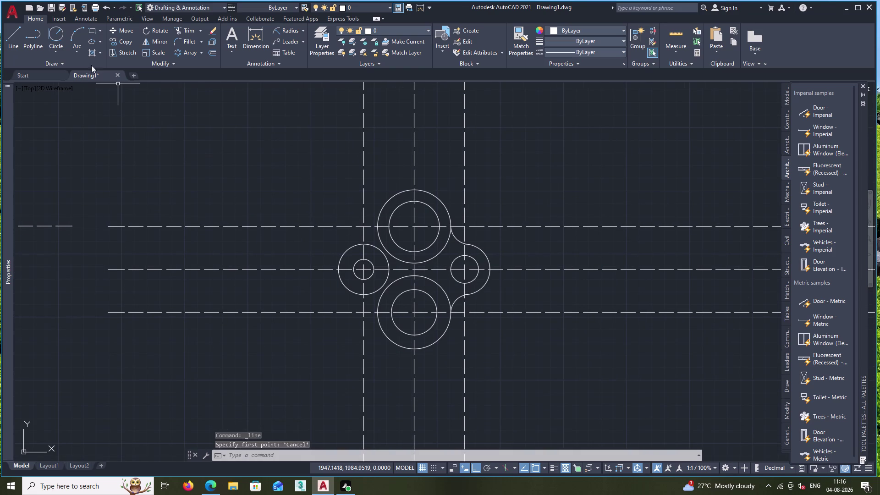
click(55, 52)
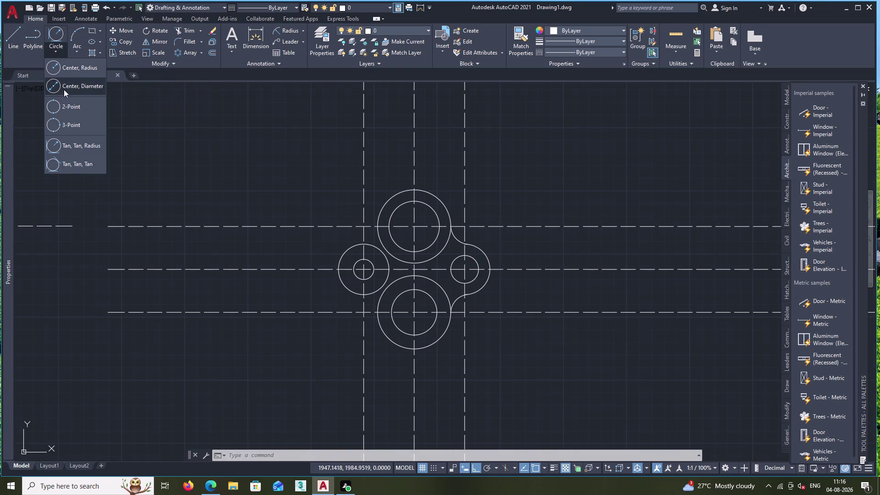
click(63, 89)
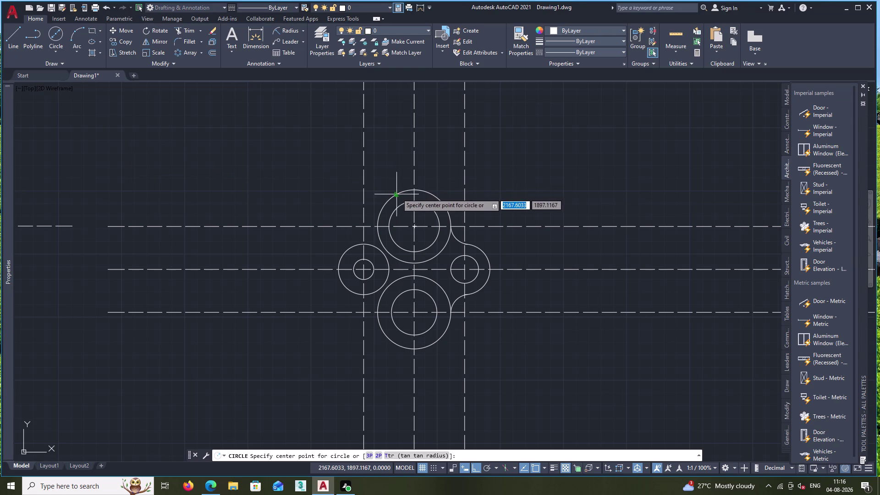
scroll(up, 3)
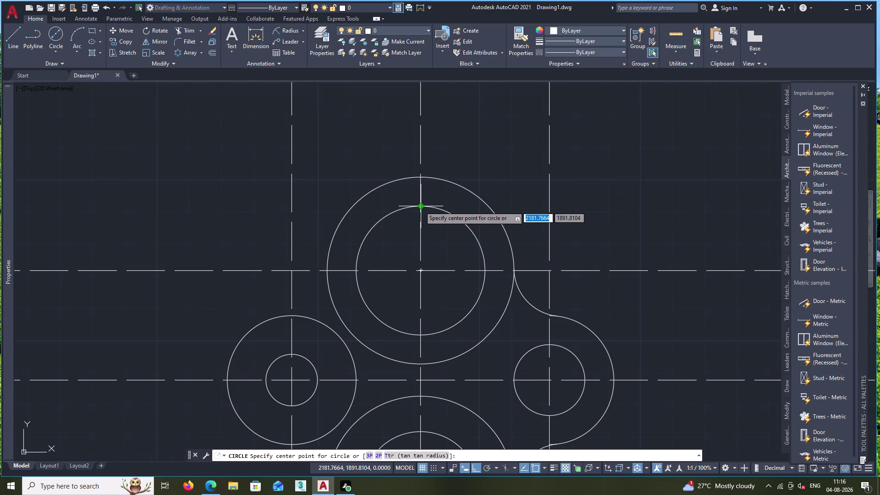
click(420, 206)
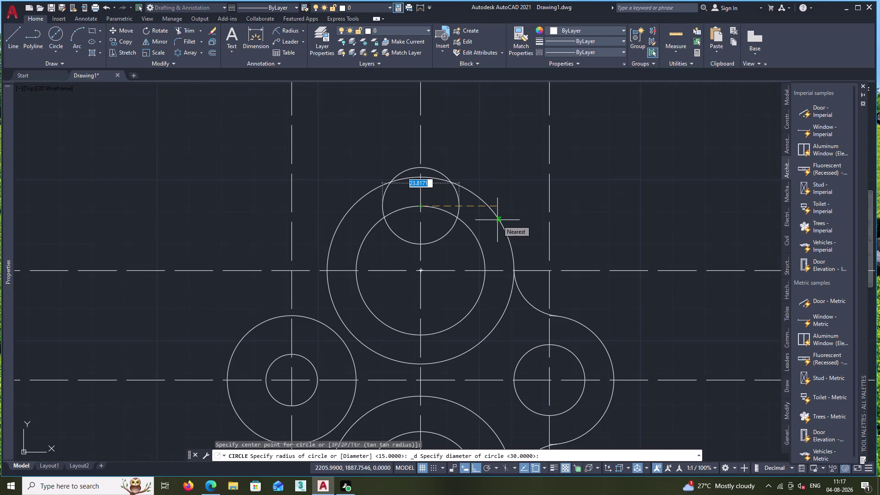
text(10)
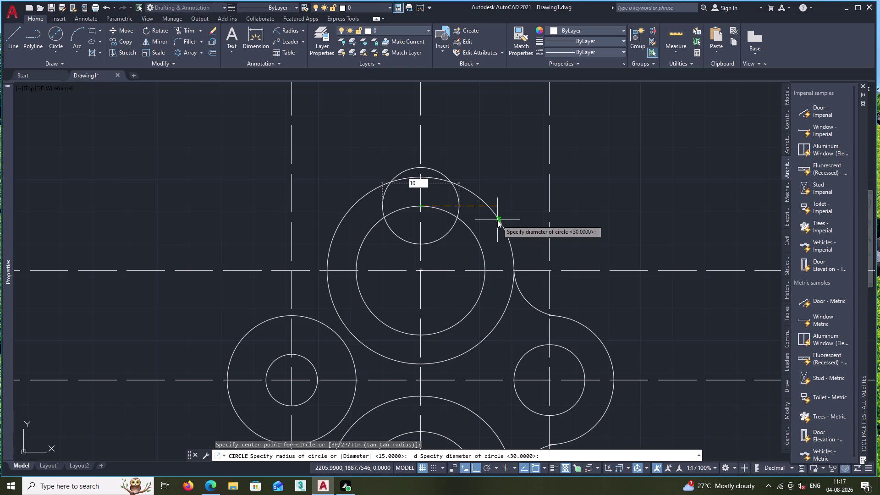
key(Return)
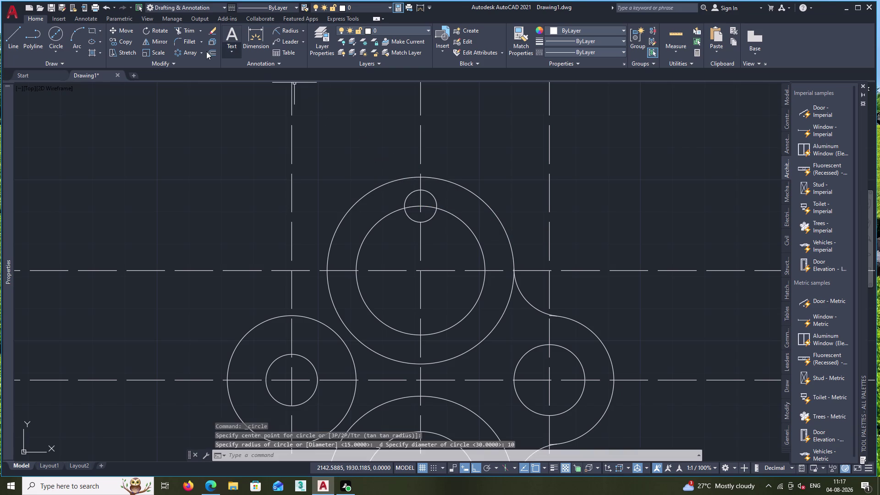
click(178, 57)
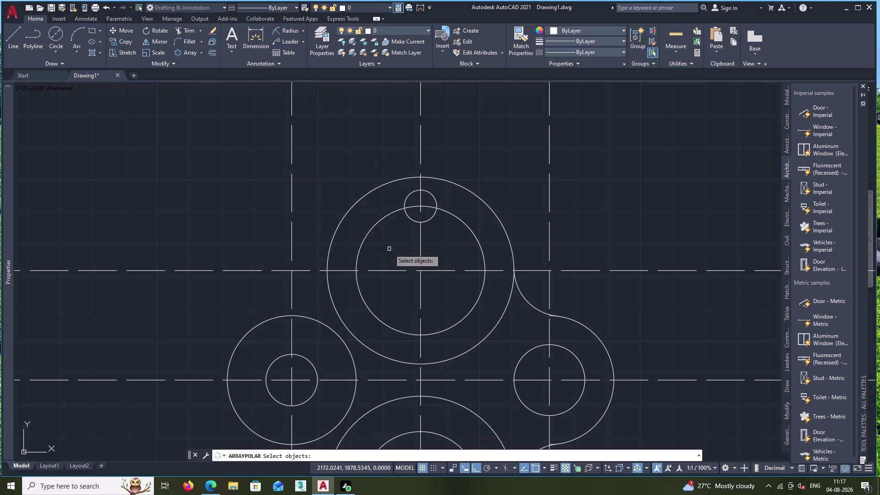
Polar-array the 10-diameter hole into 8 items around the upper large circle's centre.
double_click(412, 194)
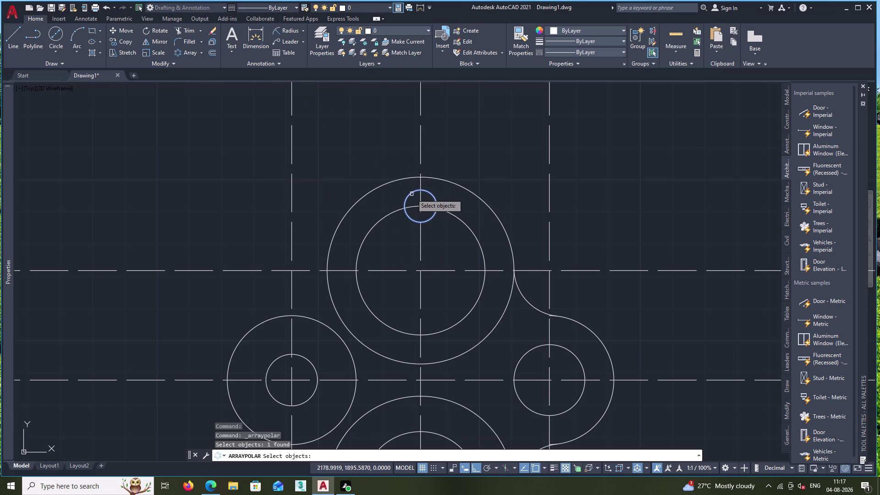
key(Return)
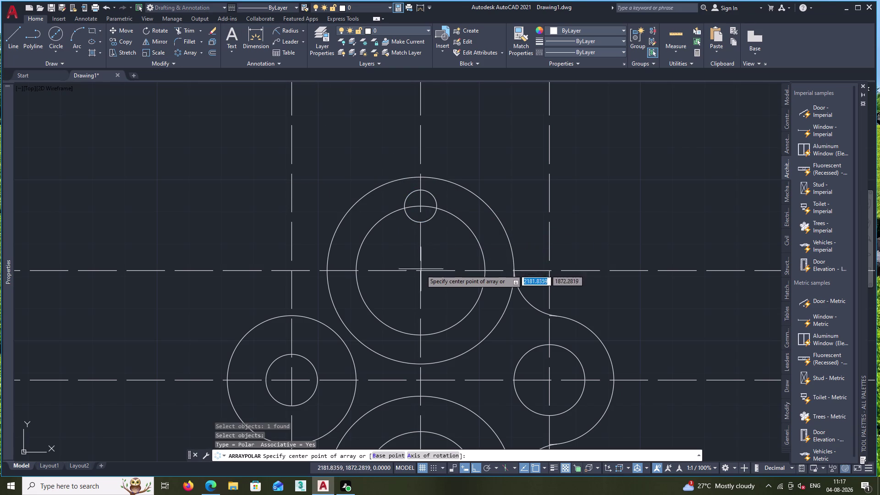
double_click(421, 271)
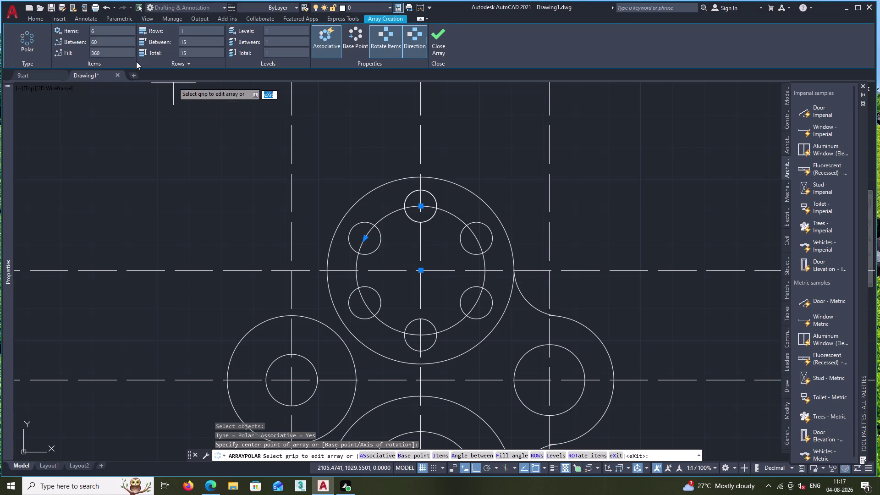
click(98, 31)
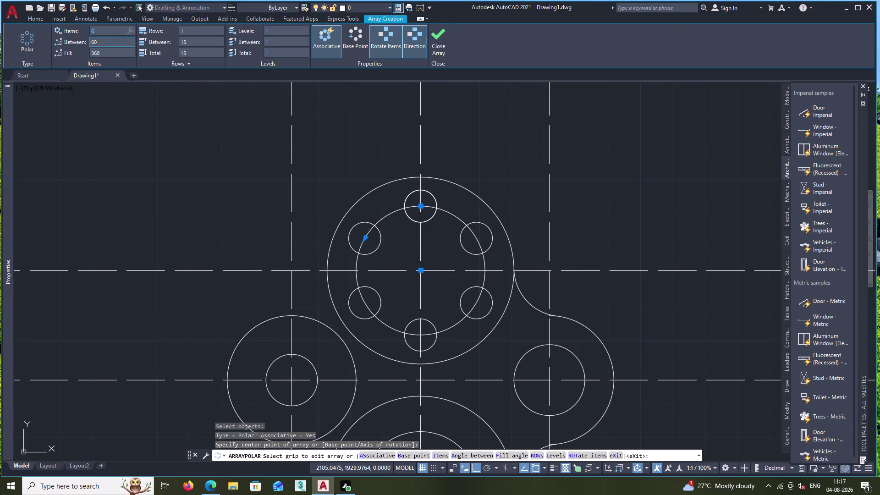
key(8)
click(109, 42)
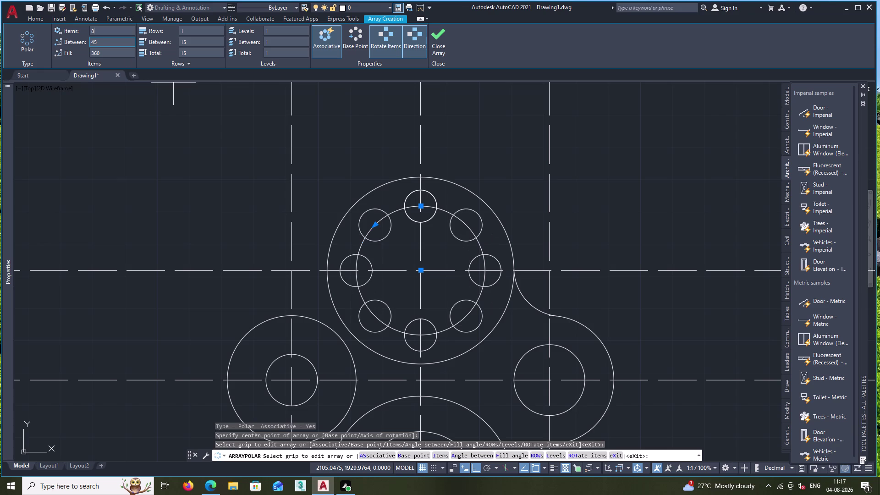
double_click(435, 46)
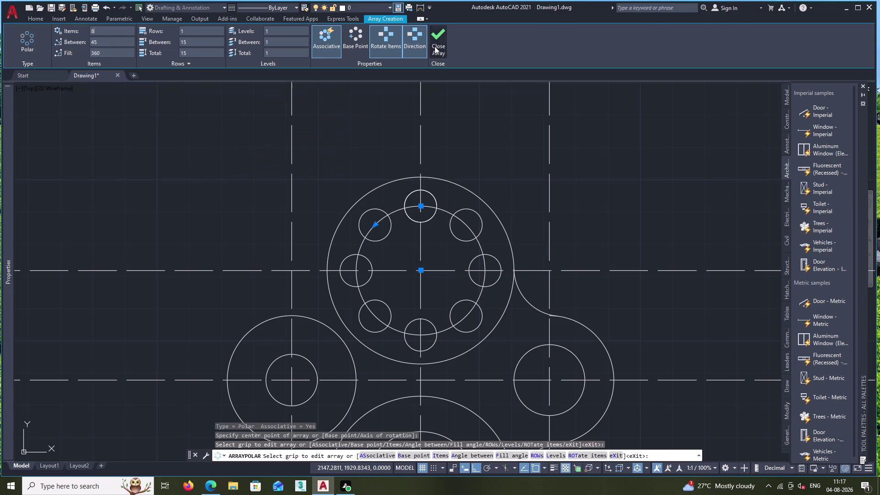
scroll(down, 3)
middle_drag(439, 139, 430, 101)
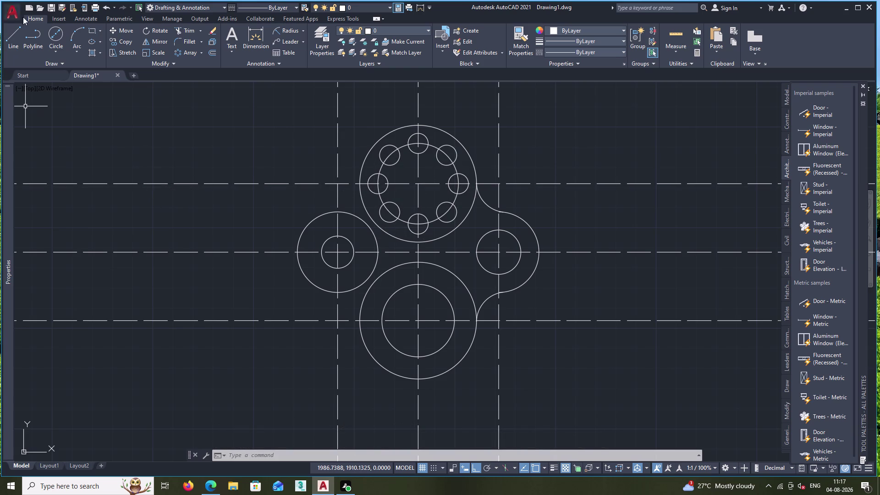
click(59, 37)
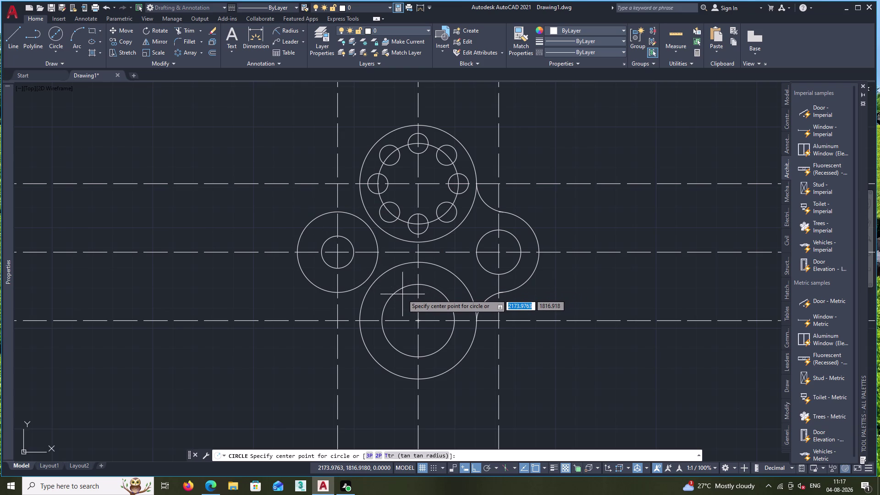
Draw an 8-diameter circle at the top quadrant of the lower inner circle.
scroll(up, 3)
click(426, 280)
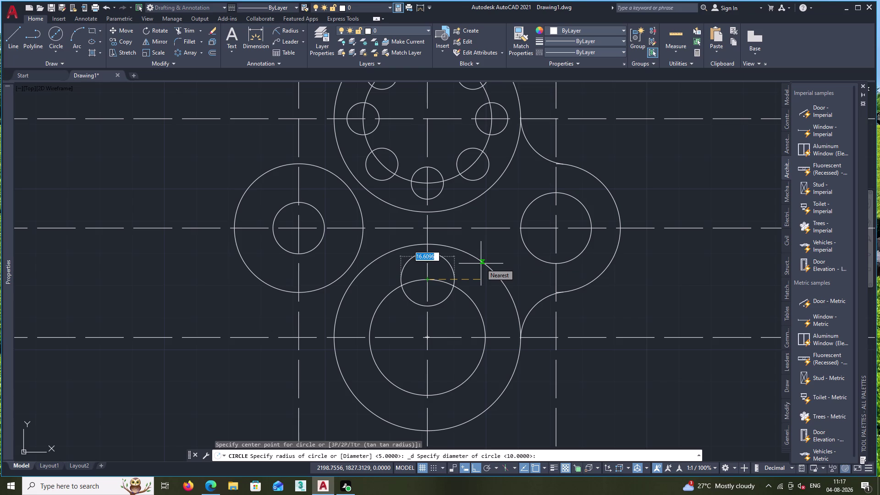
key(8)
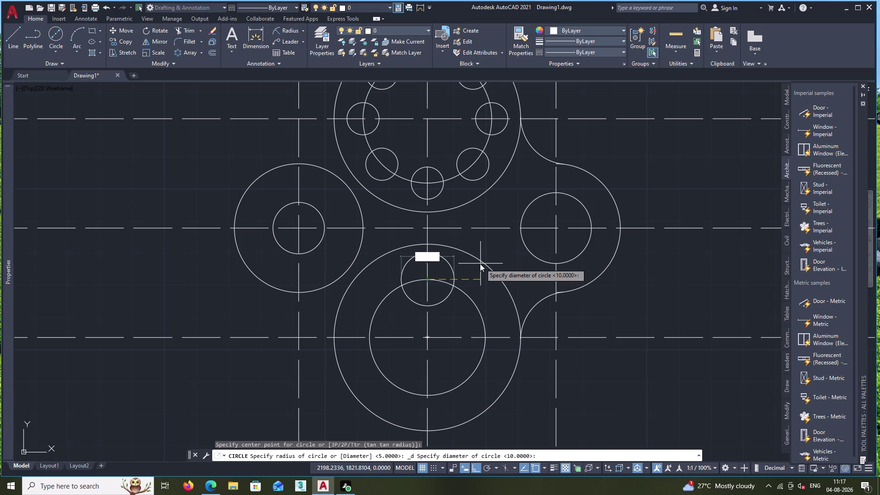
key(Return)
Polar-array the 8-diameter hole into 6 items about the lower circle's centre.
click(433, 268)
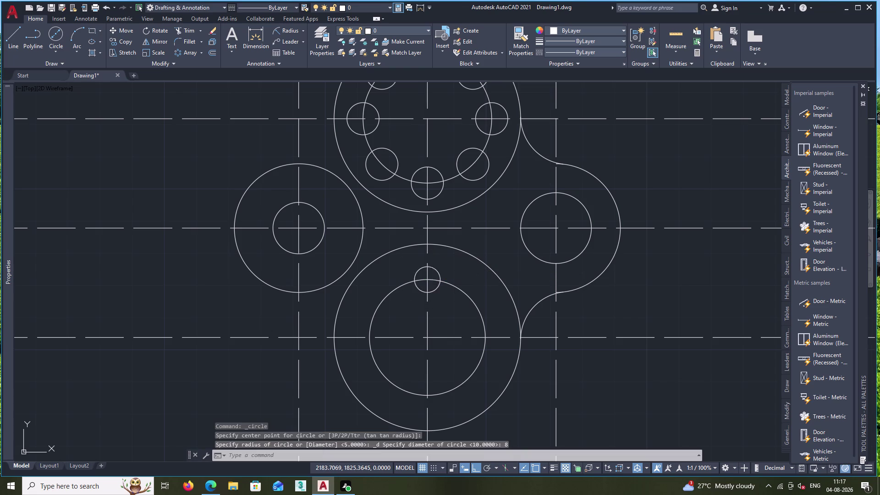
click(180, 54)
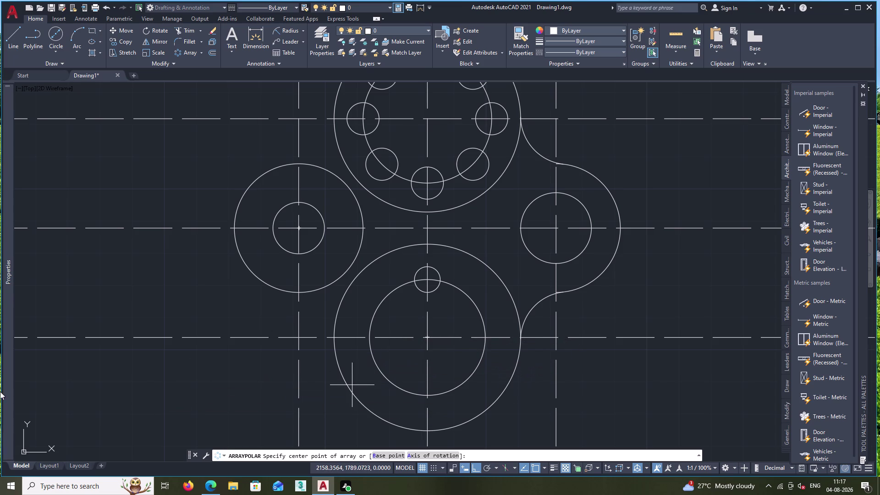
click(425, 338)
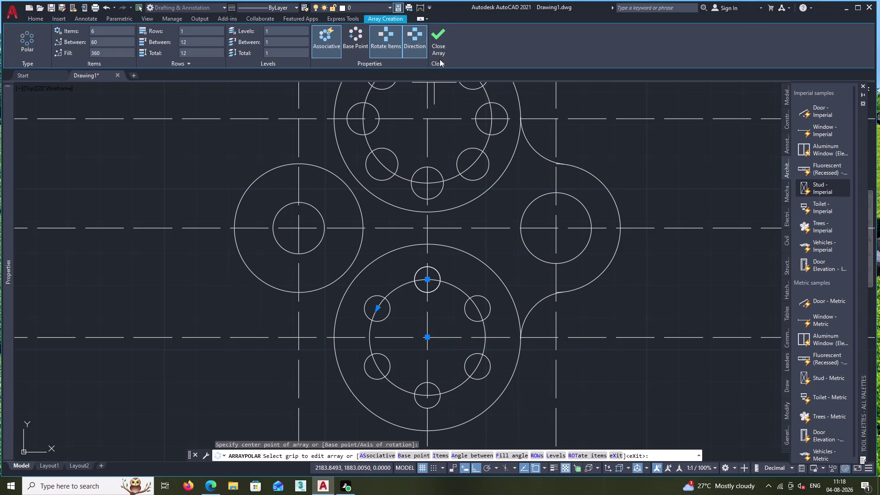
click(444, 41)
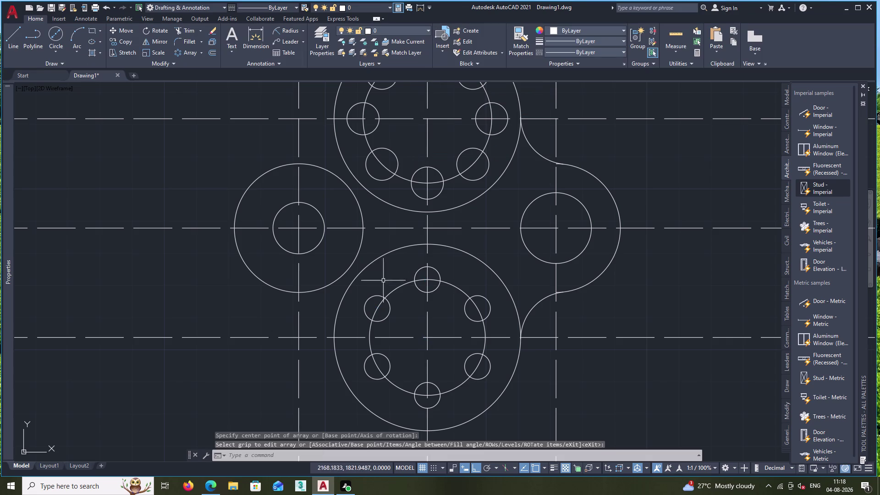